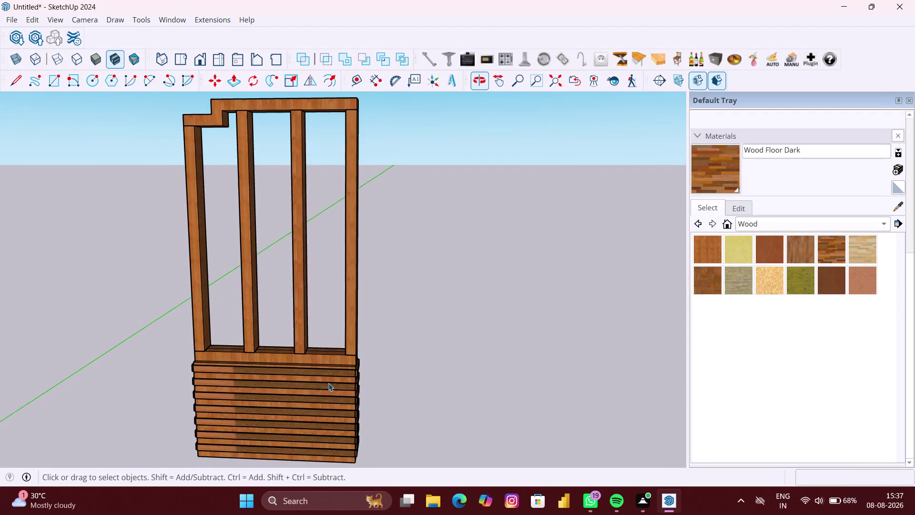
Face the frame and start a Tape Measure guide from the slatted base's top edge.
scroll(up, 3)
scroll(up, 3)
scroll(down, 3)
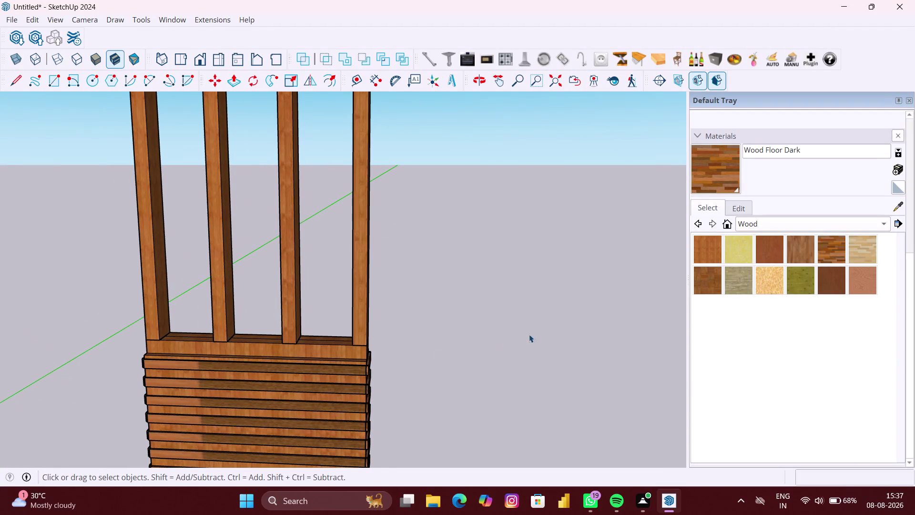
scroll(down, 3)
middle_drag(478, 279, 477, 301)
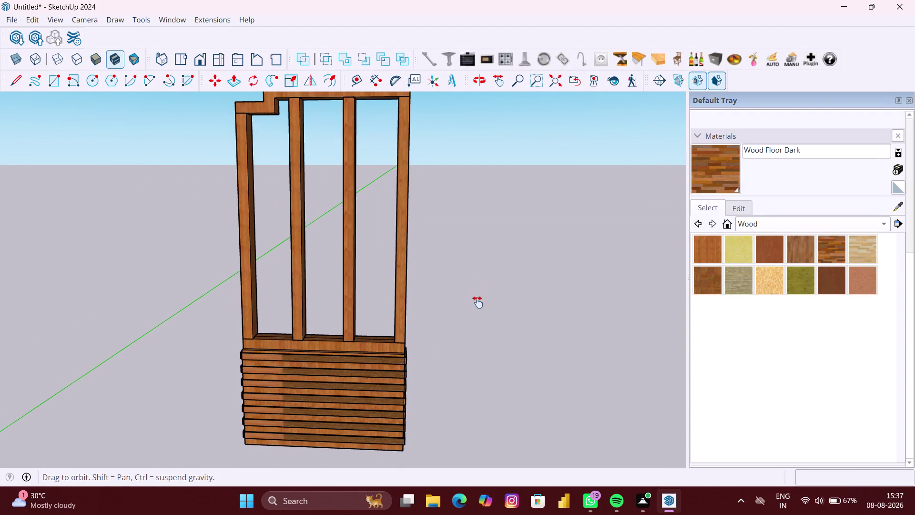
middle_drag(477, 301, 473, 335)
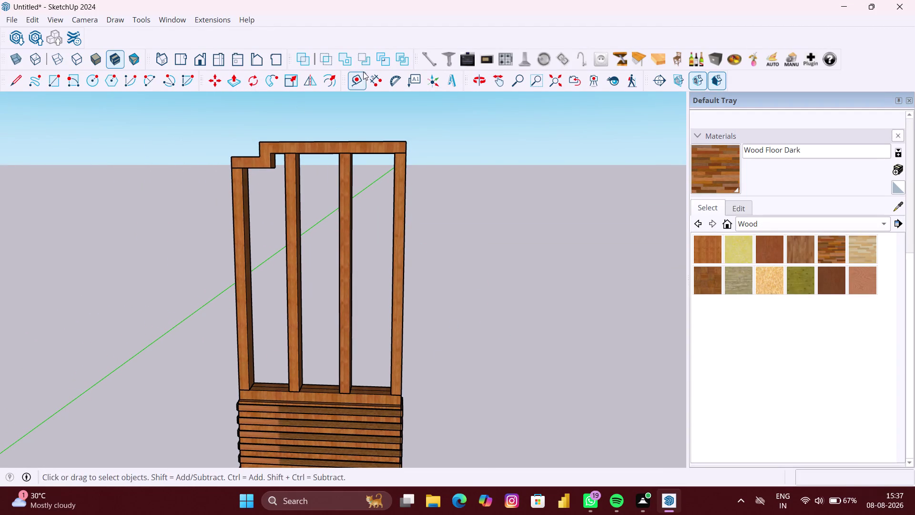
click(358, 79)
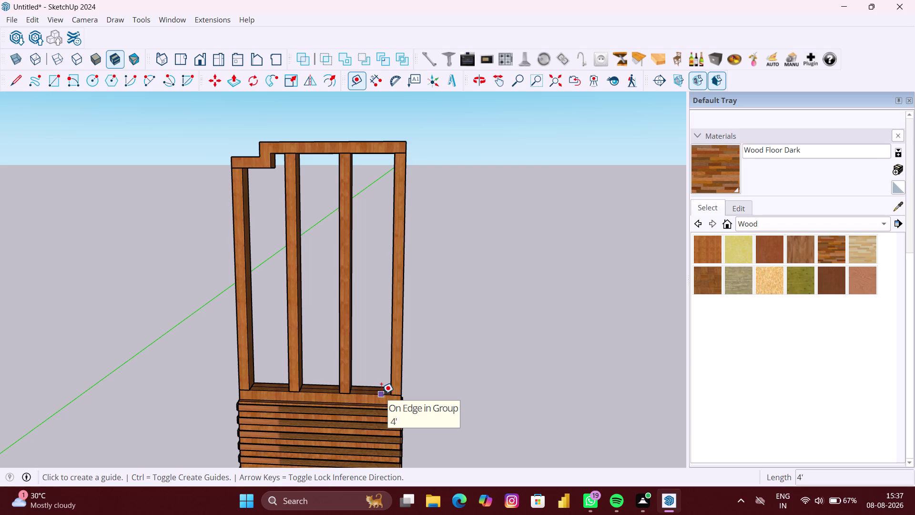
click(381, 394)
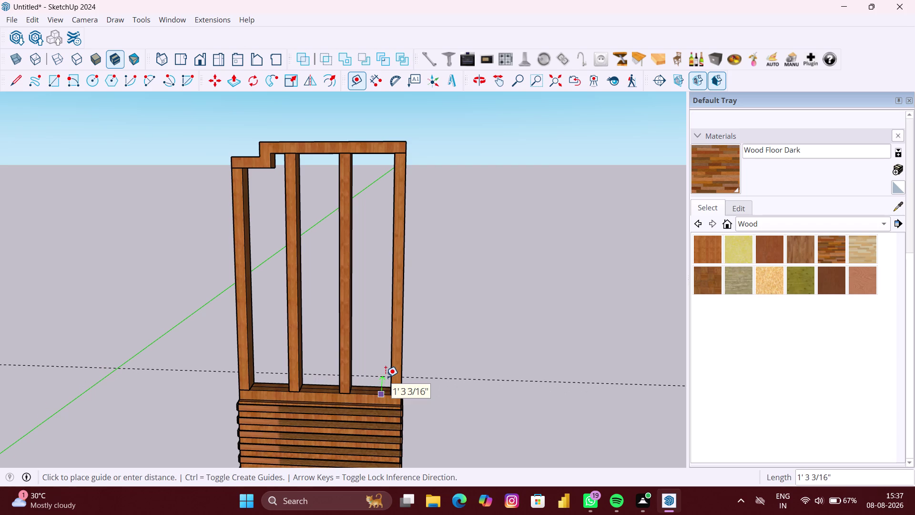
Place the first two guides up the frame at 9" and 12" offsets.
key(Up)
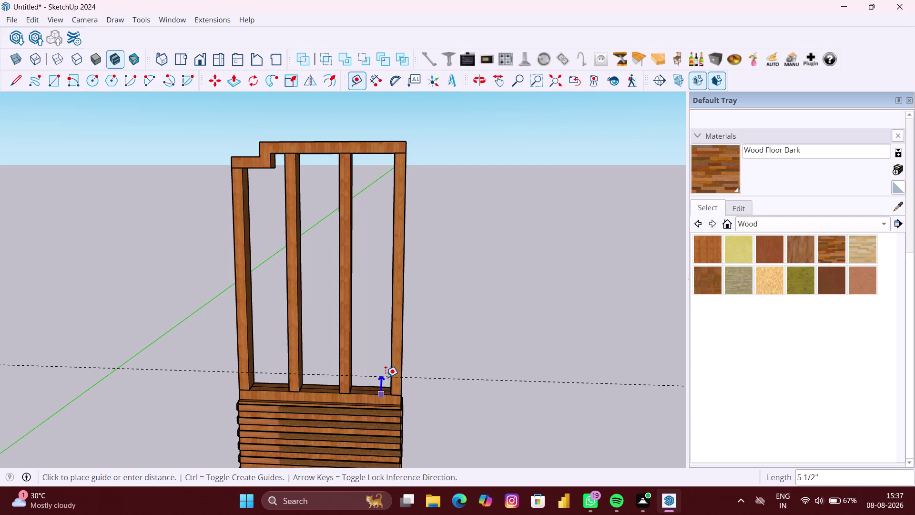
text(9")
key(Return)
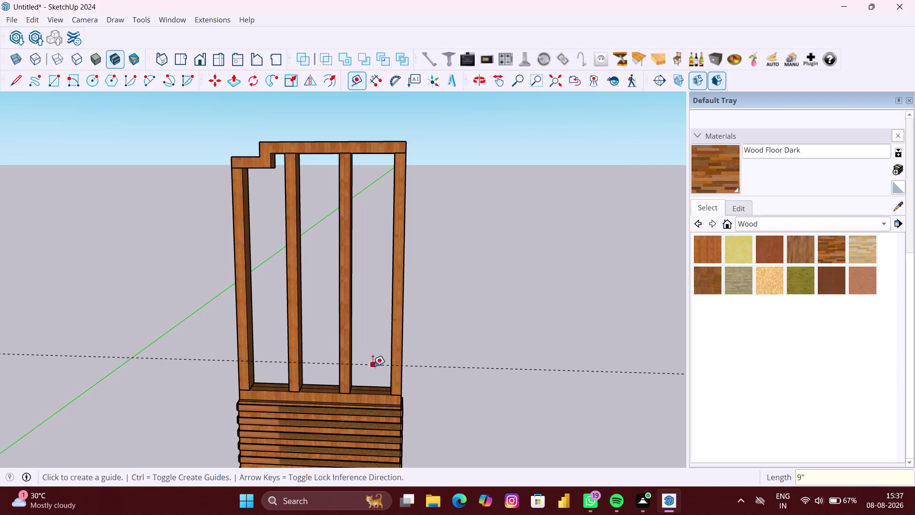
click(374, 364)
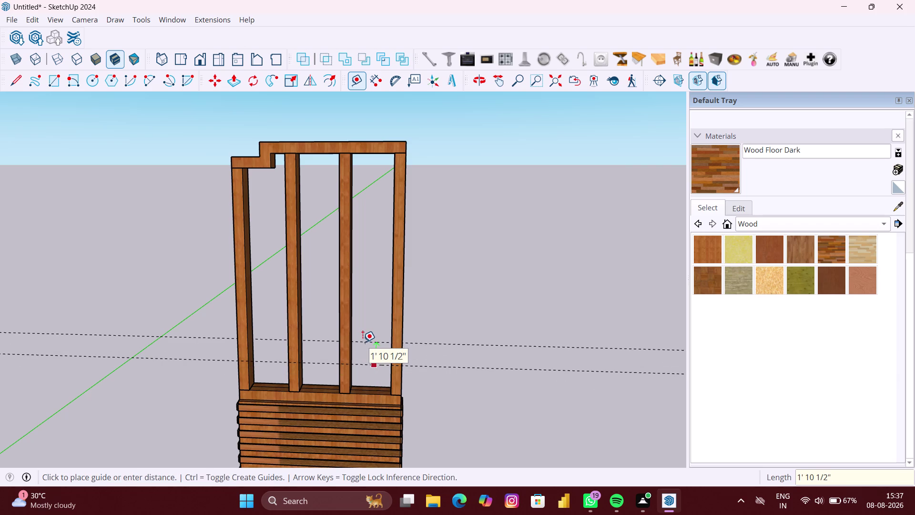
key(Up)
key(1)
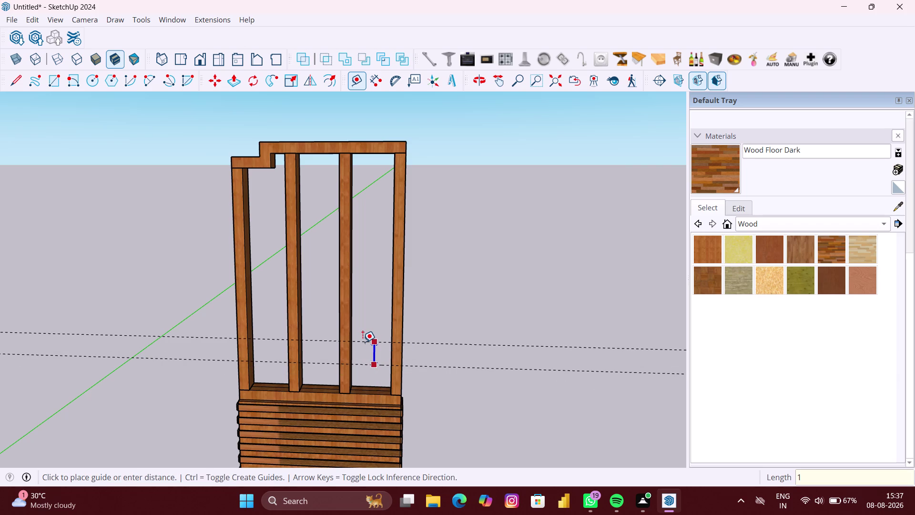
text(2")
key(Return)
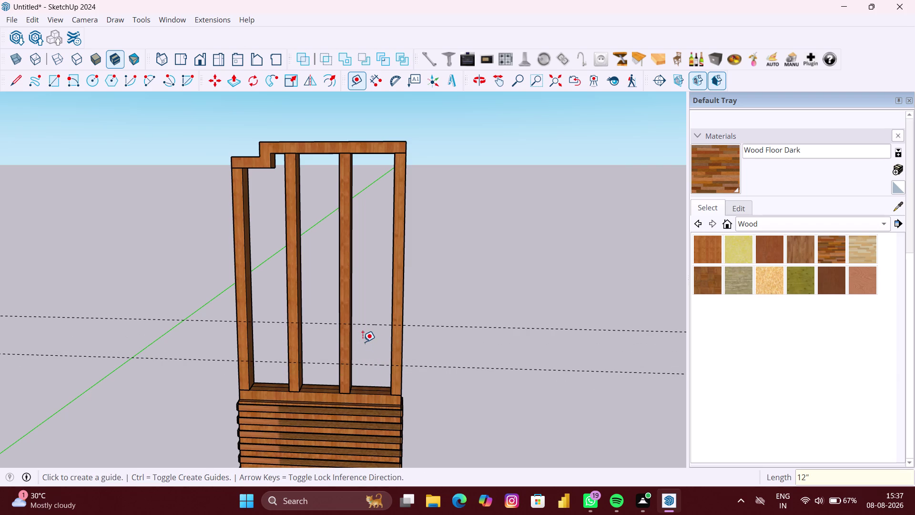
Add the next pair of guides, 9" and then 12" higher.
click(369, 324)
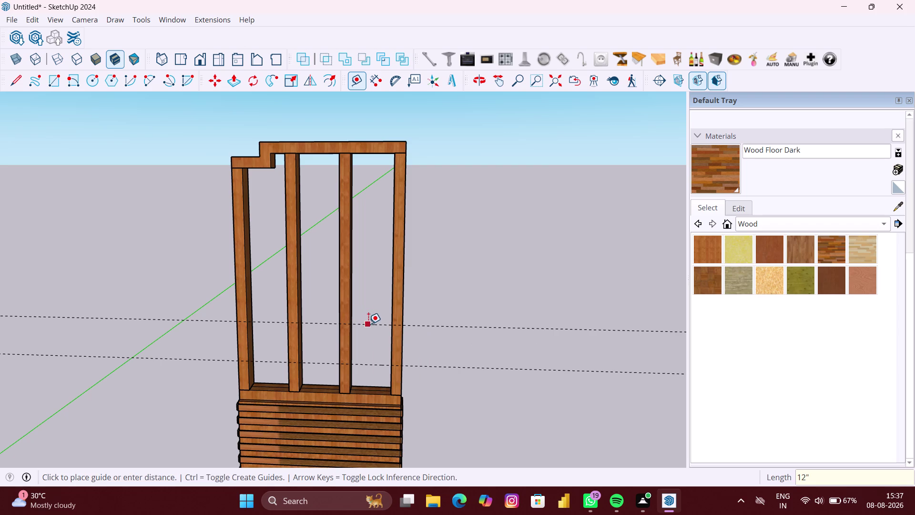
key(Up)
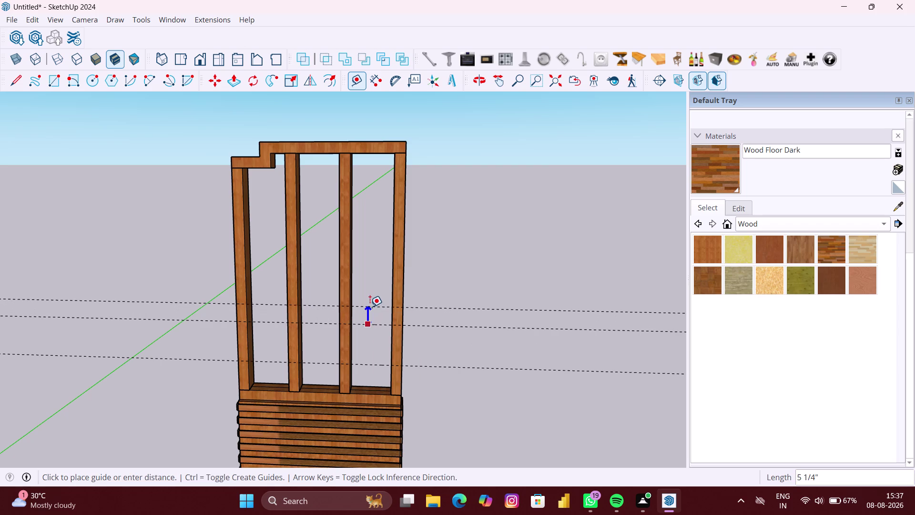
key(9)
key(shift+quotedbl)
key(Return)
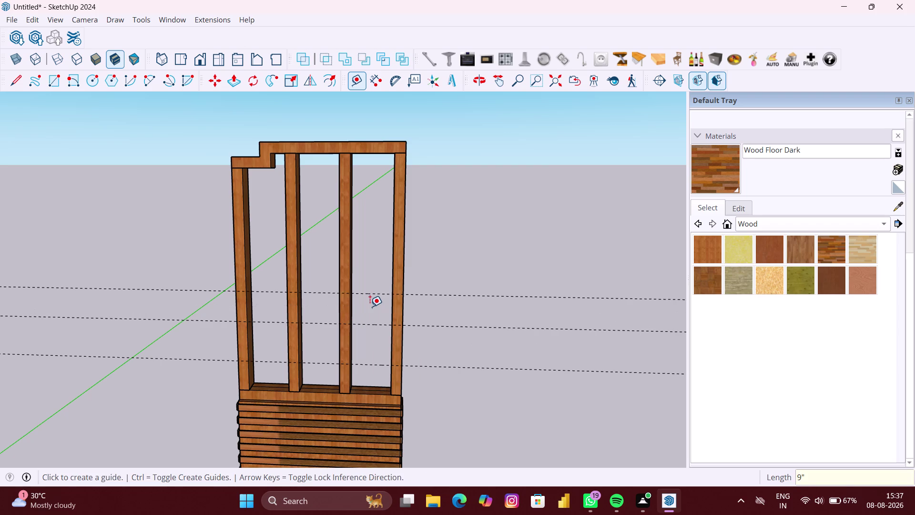
click(373, 293)
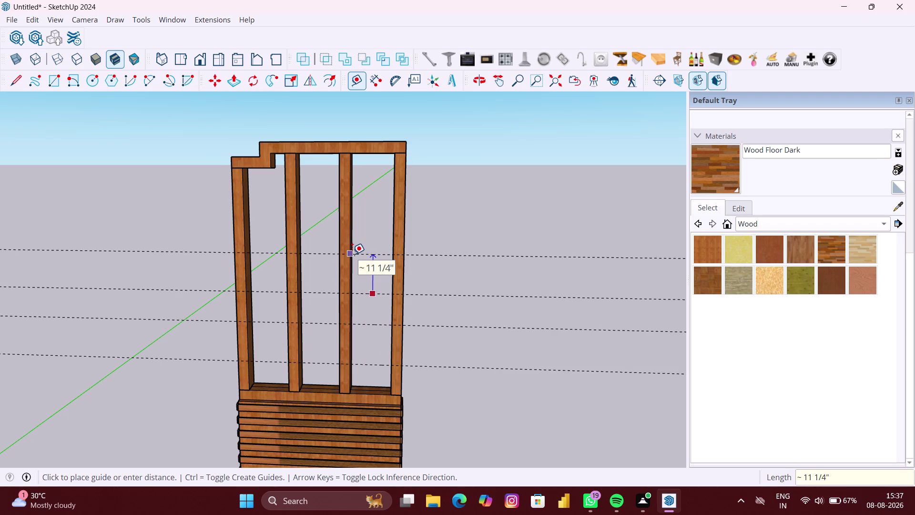
key(Up)
text(12)
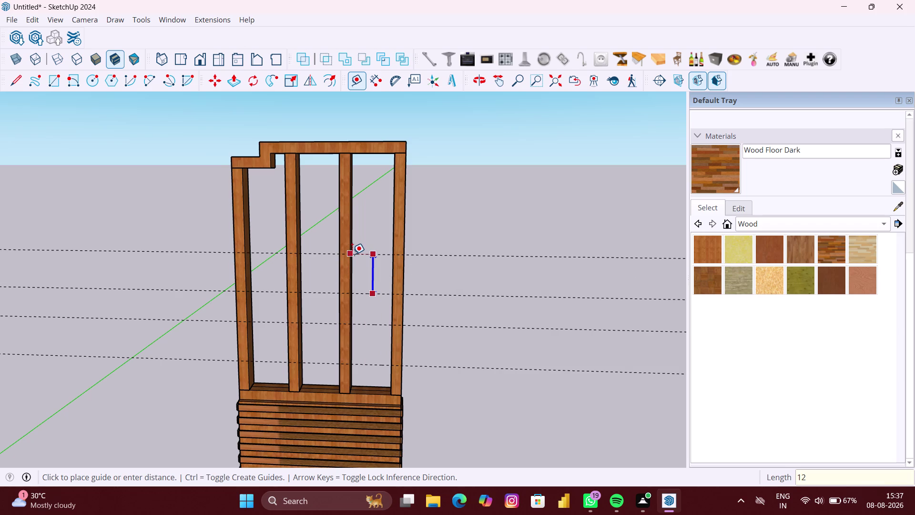
key(shift+quotedbl)
key(Return)
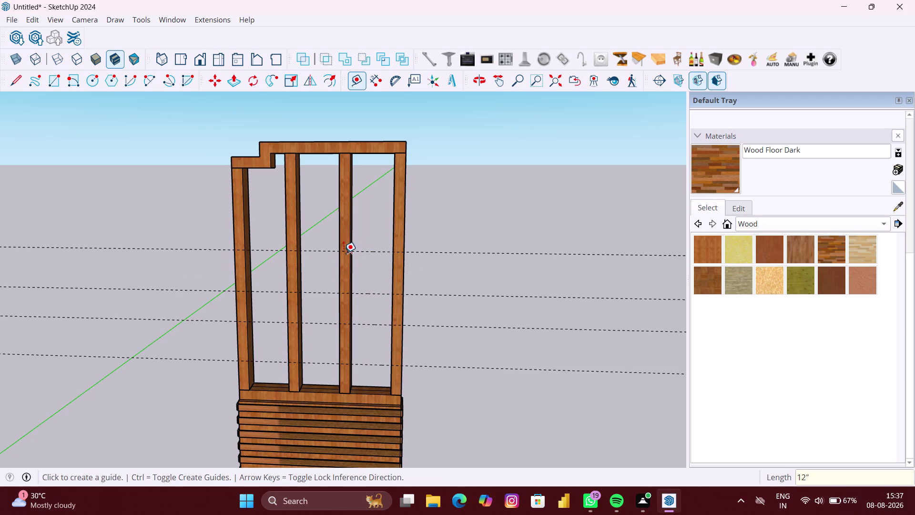
Add another guide 9" up and undo an unwanted extra guide.
click(317, 248)
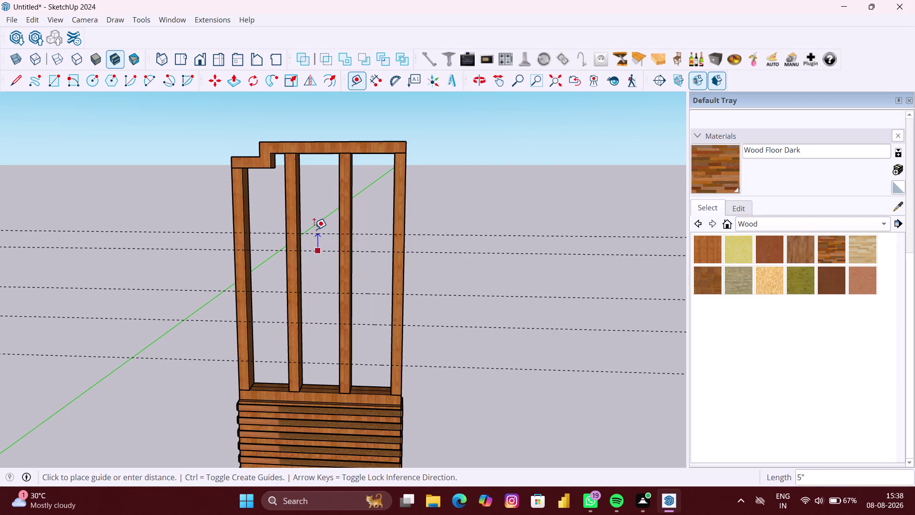
key(Up)
text(9)
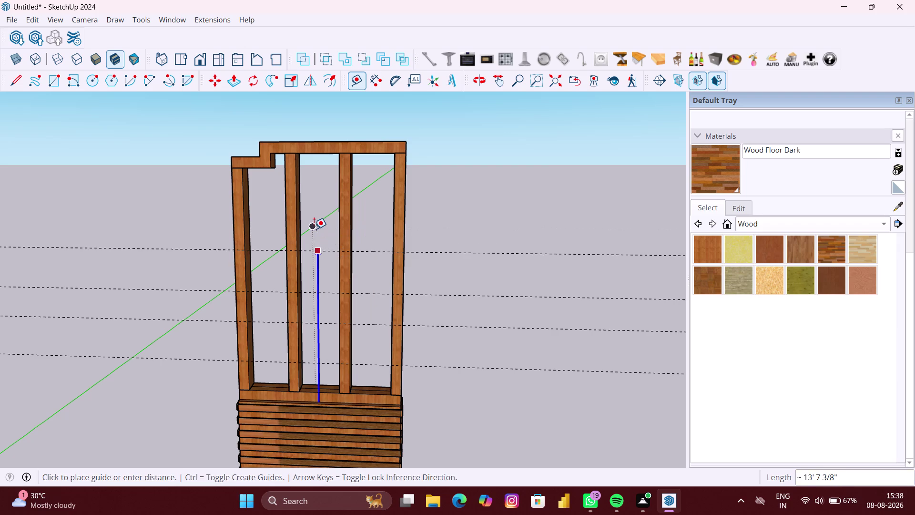
text(")
key(Return)
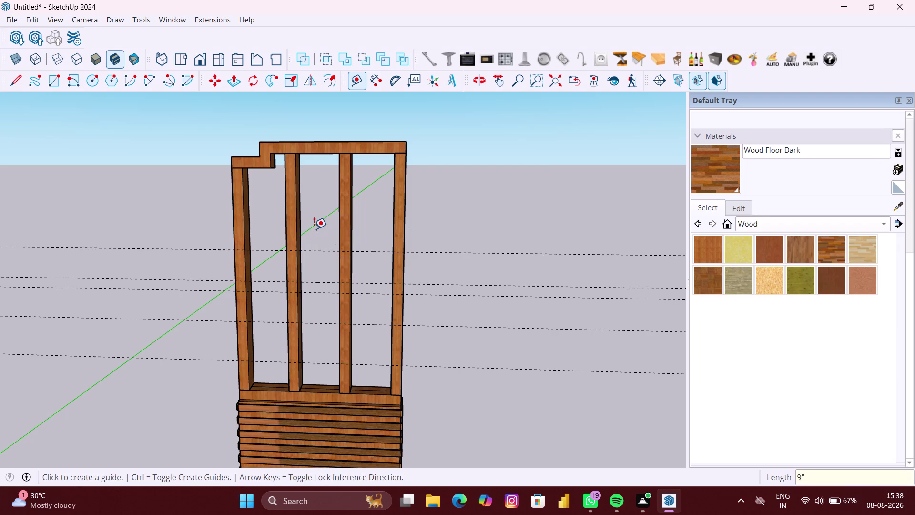
click(320, 248)
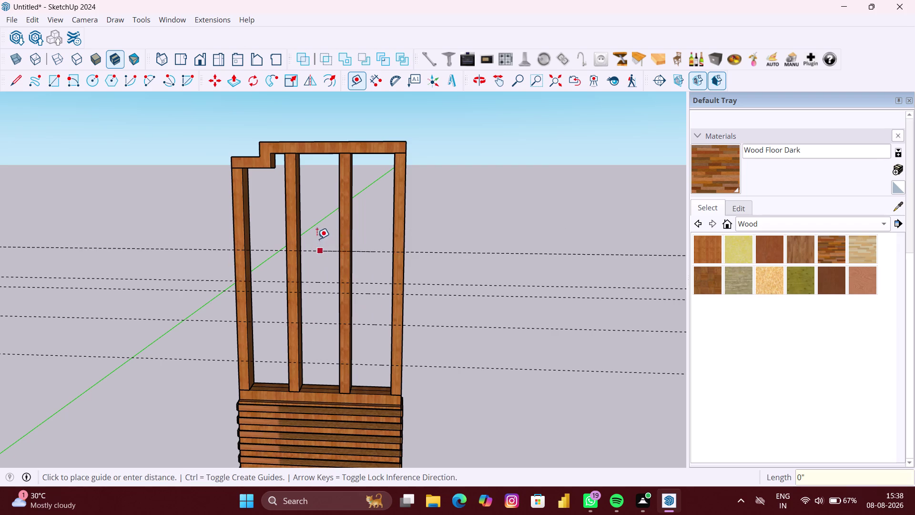
key(ctrl+z)
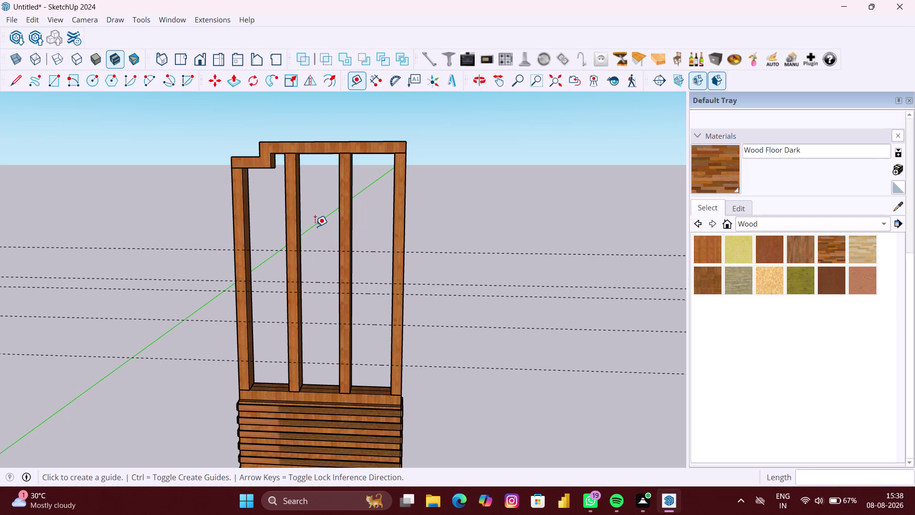
key(ctrl+z)
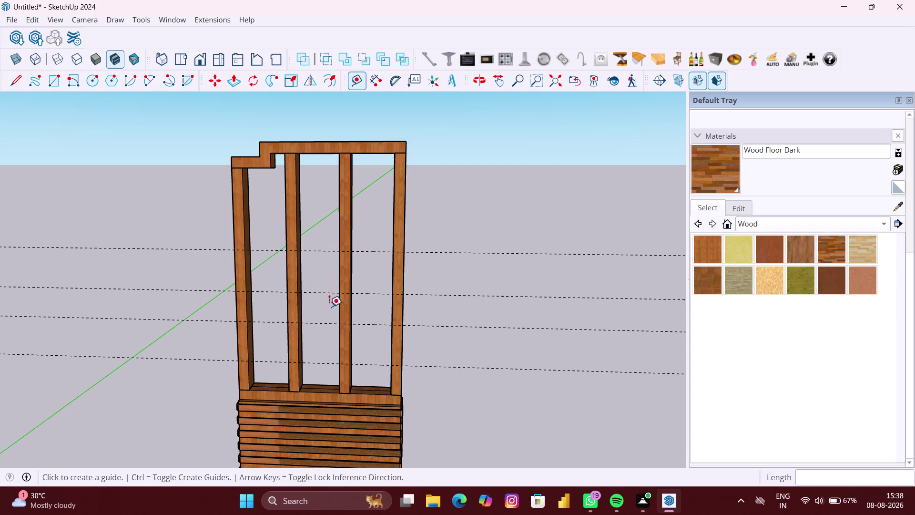
scroll(down, 3)
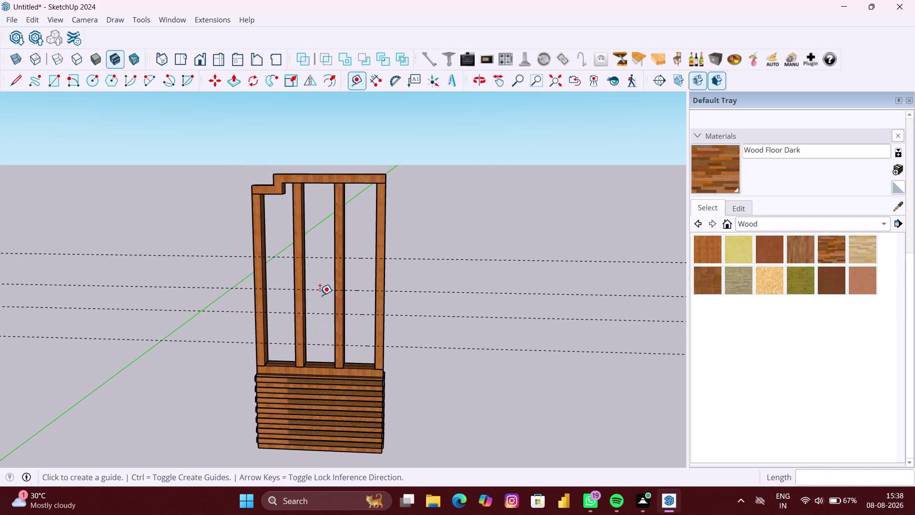
Place the final 9" and 12" guides near the top of the frame.
click(319, 259)
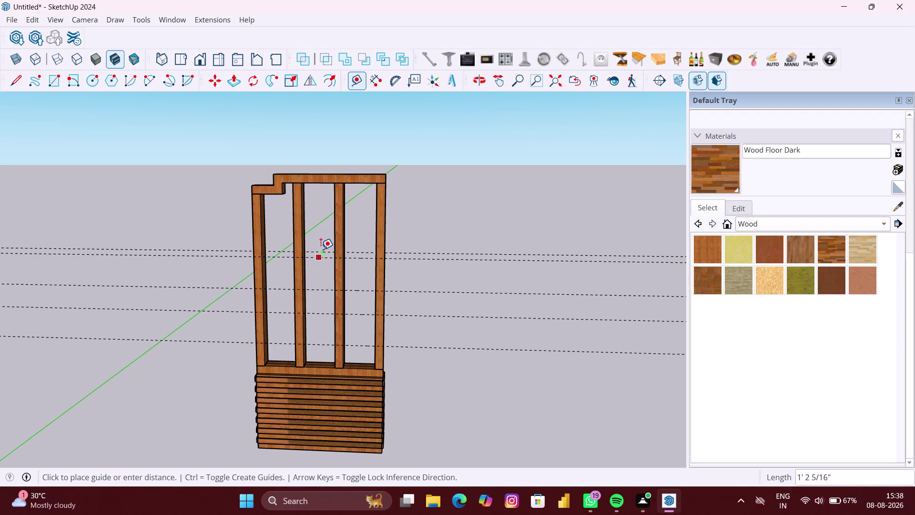
key(Up)
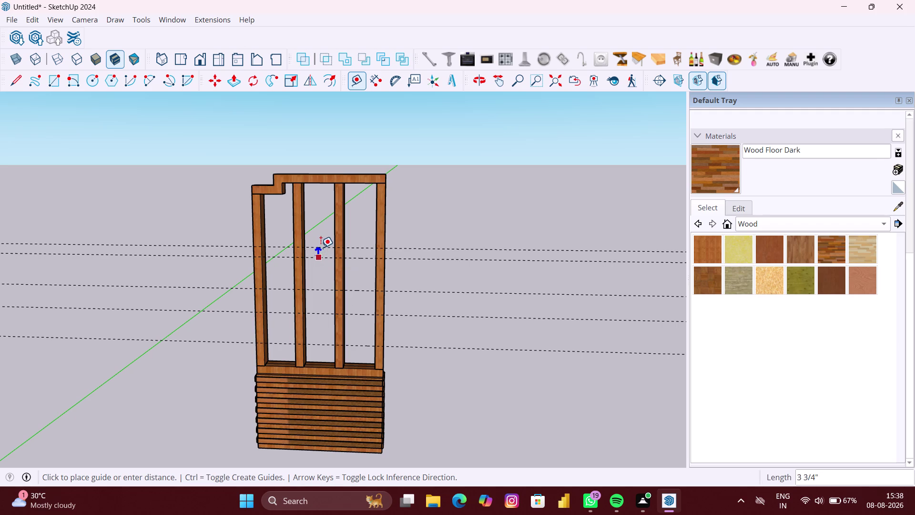
key(9)
key(shift+quotedbl)
key(Return)
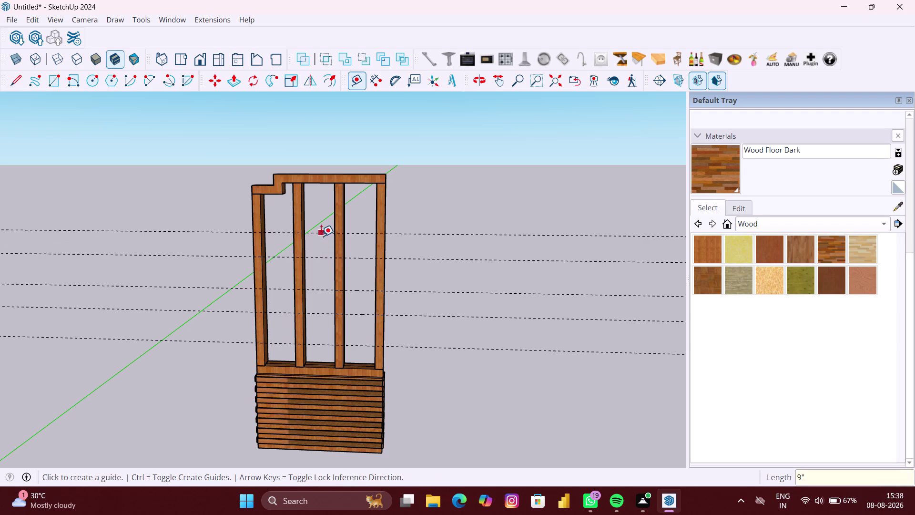
click(321, 232)
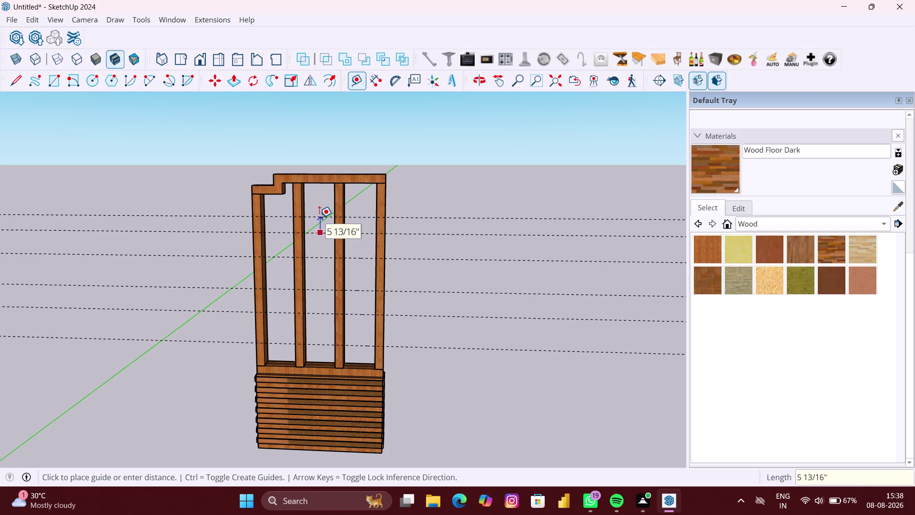
text(12")
key(Return)
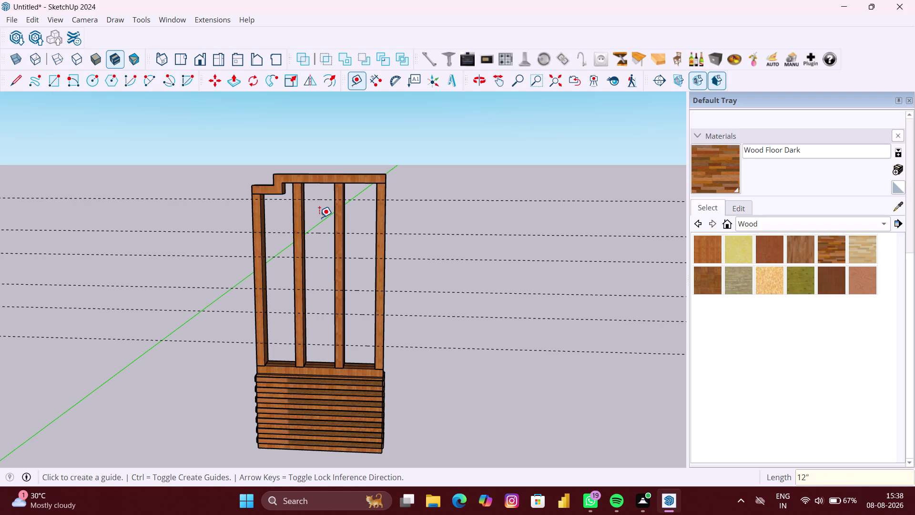
scroll(down, 3)
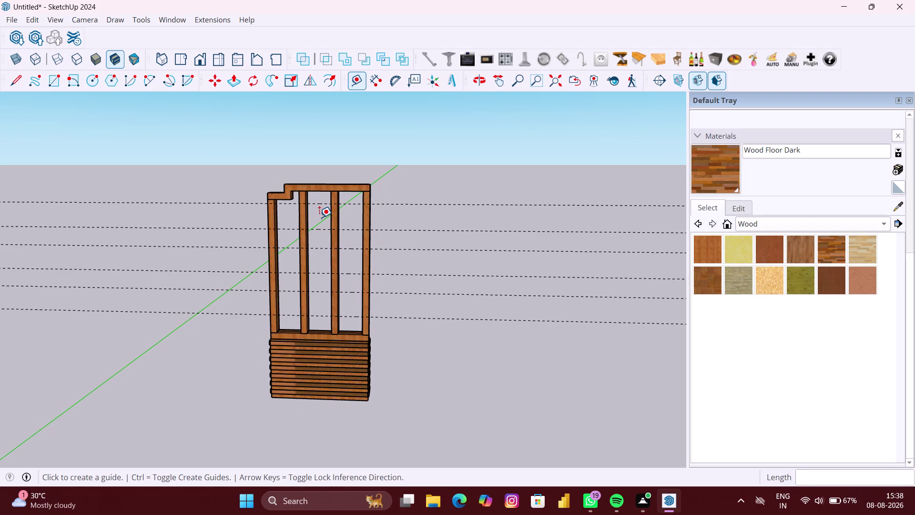
key(space)
click(441, 332)
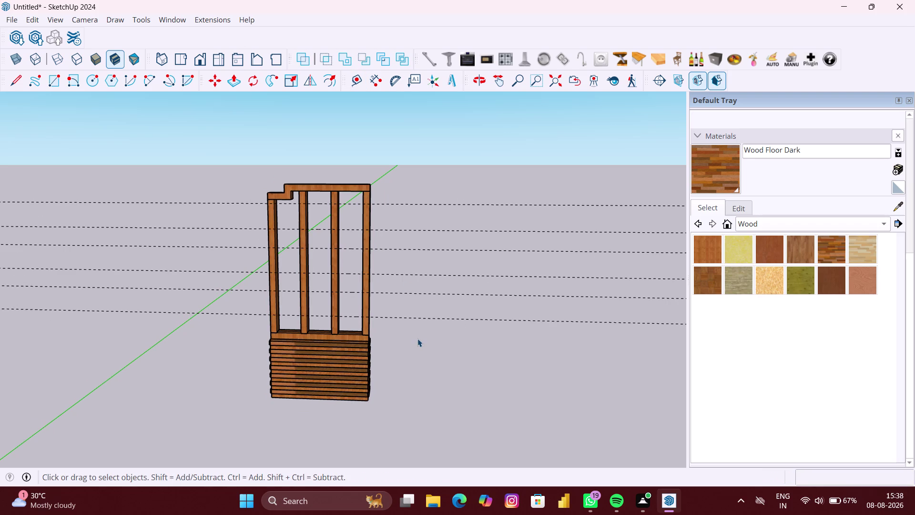
middle_drag(391, 316, 392, 316)
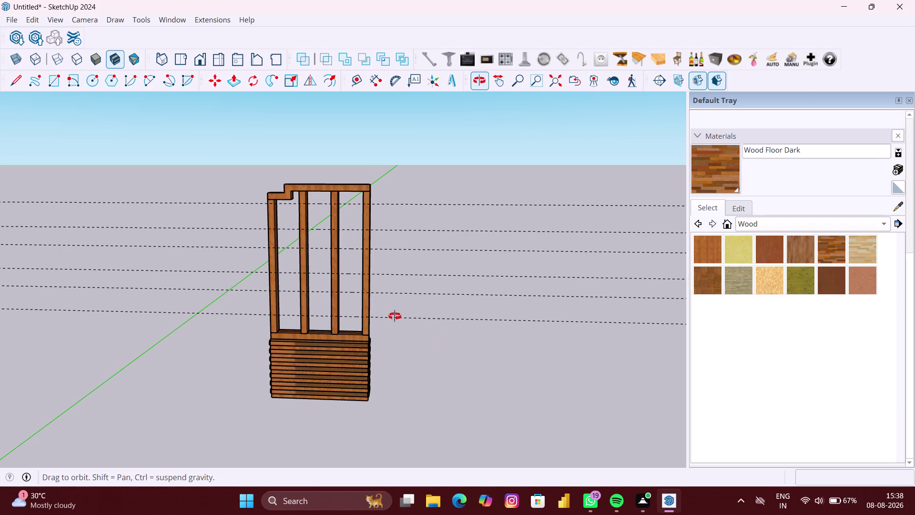
middle_drag(393, 315, 412, 316)
scroll(up, 3)
key(r)
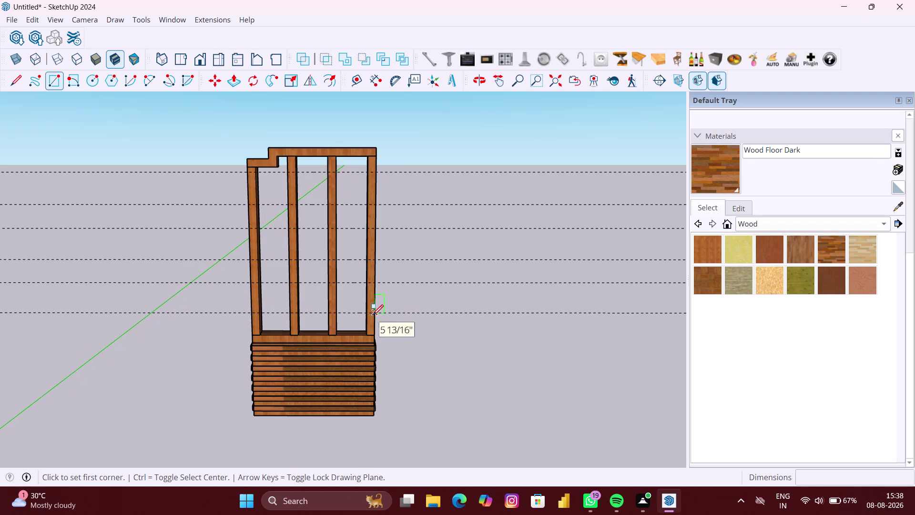
key(space)
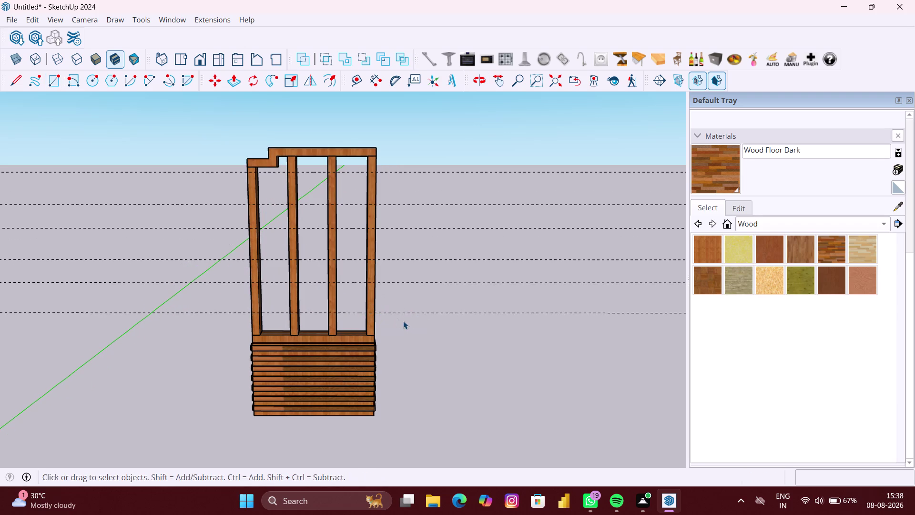
click(407, 323)
right_click(408, 328)
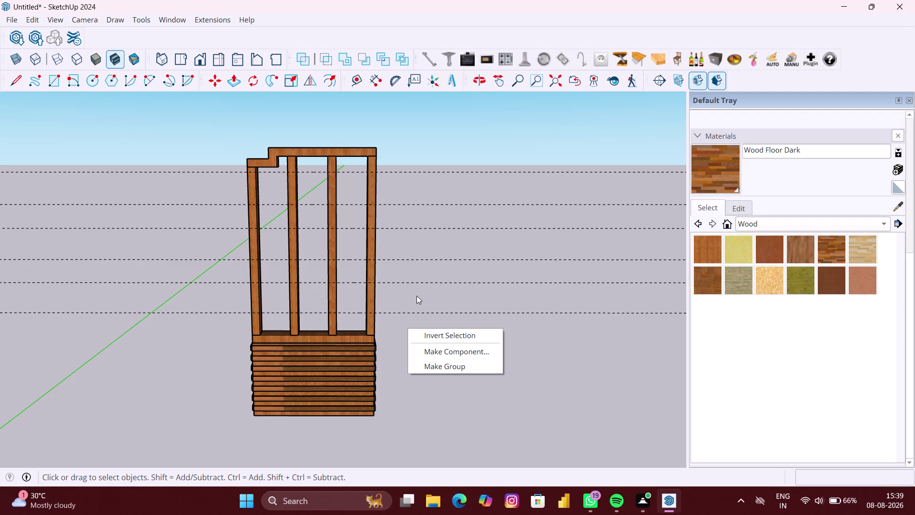
key(r)
Turn on X-ray face style and orbit in closer around the frame uprights.
click(13, 56)
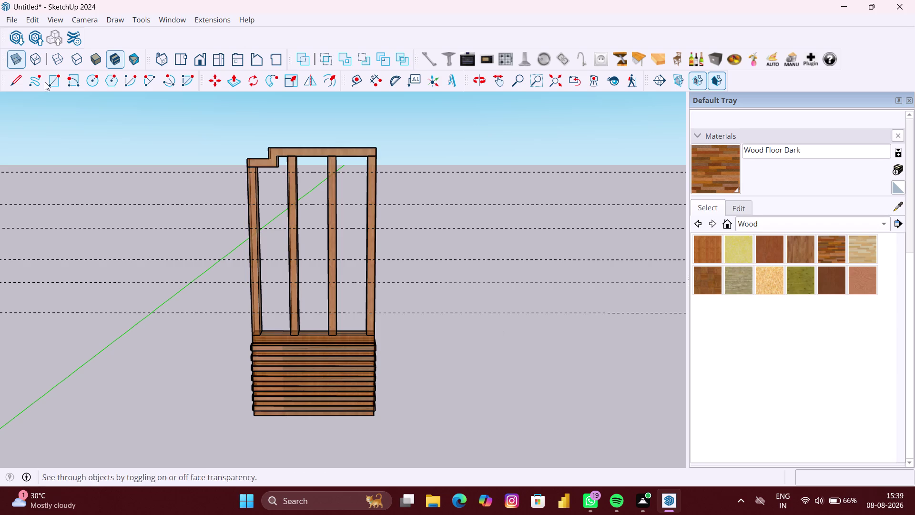
key(r)
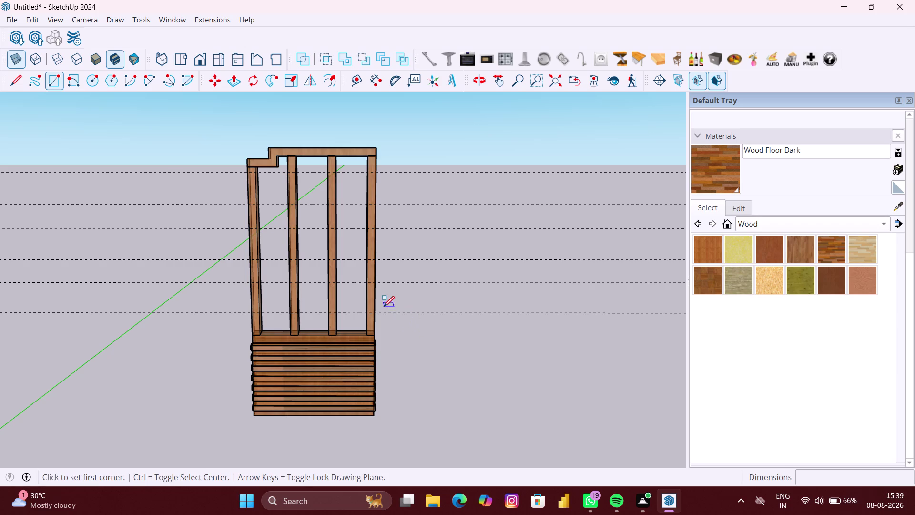
middle_drag(383, 306, 414, 311)
scroll(up, 3)
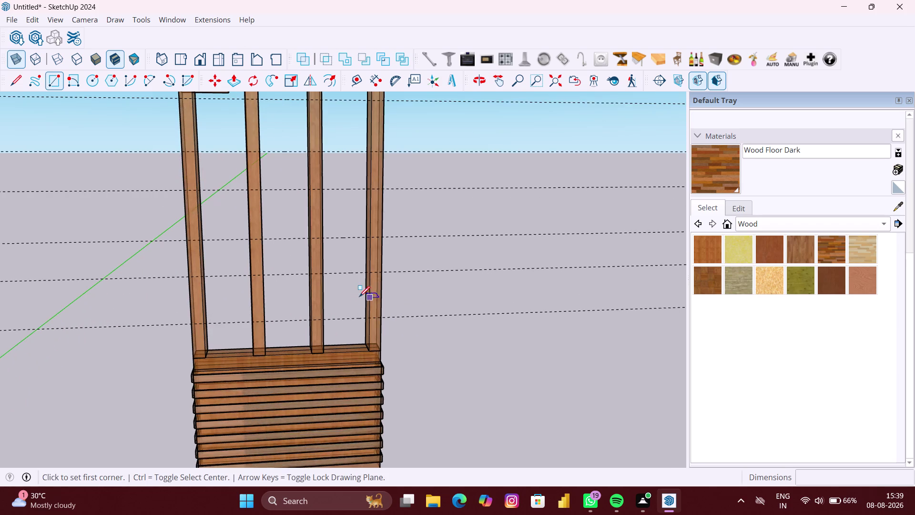
middle_drag(359, 296, 399, 290)
middle_drag(383, 273, 362, 278)
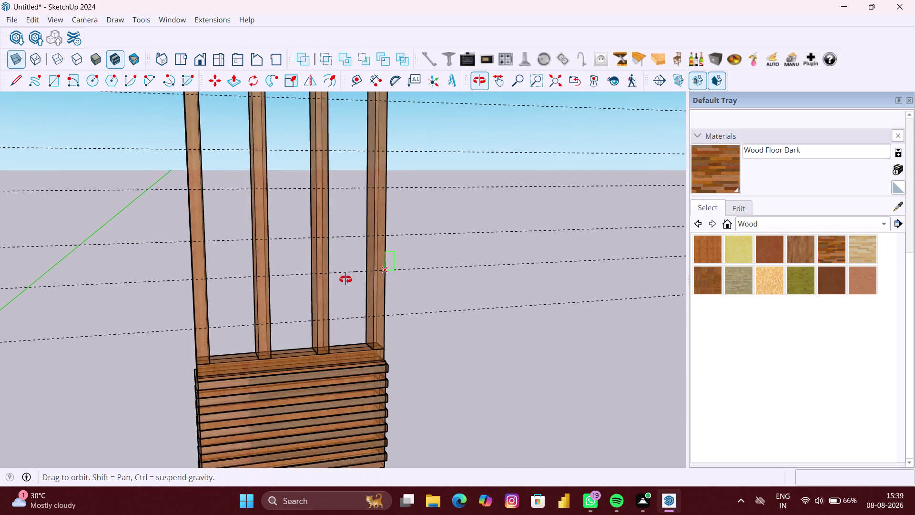
middle_drag(362, 277, 281, 284)
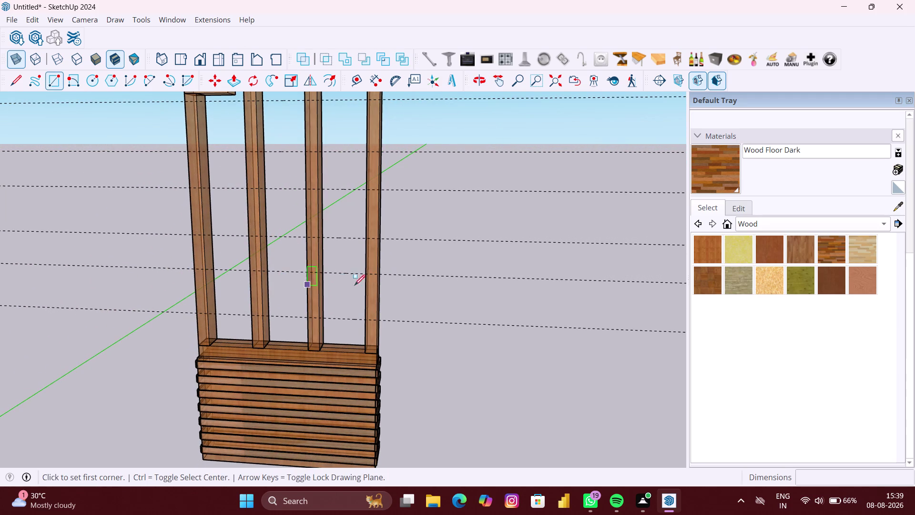
scroll(up, 3)
middle_drag(382, 283, 320, 291)
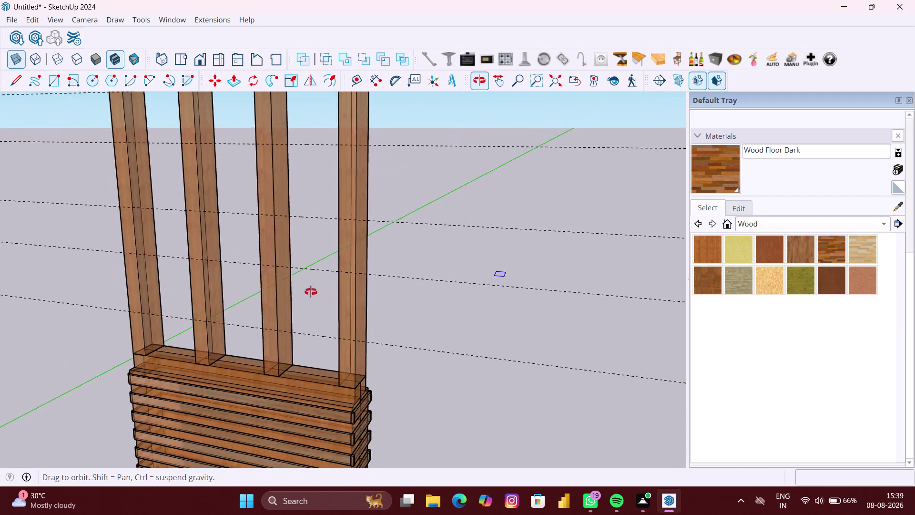
middle_drag(320, 290, 299, 292)
scroll(up, 3)
scroll(up, 3)
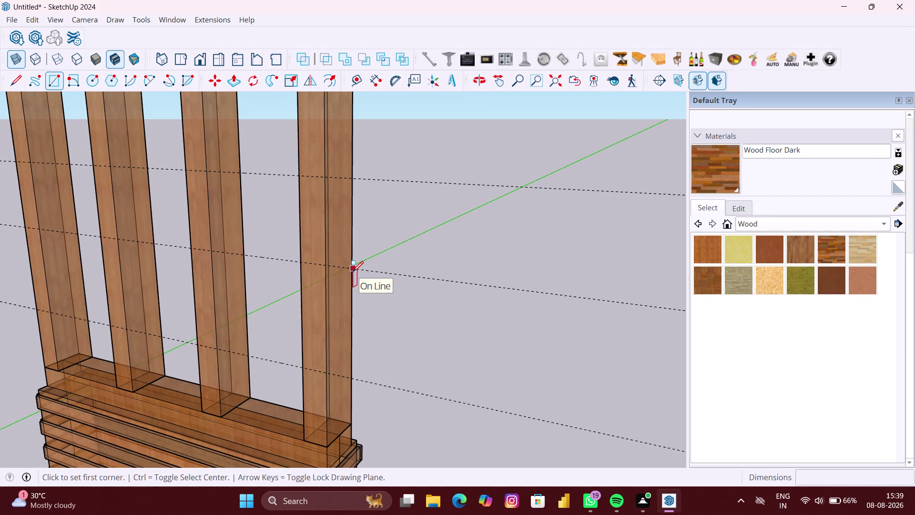
Start a vertical rectangle on an upright, check its alignment, then cancel it.
click(353, 272)
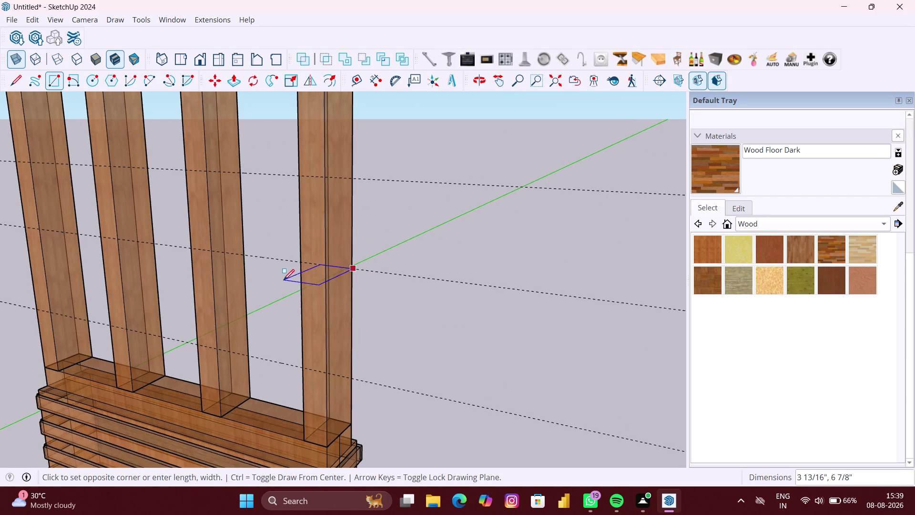
key(Left)
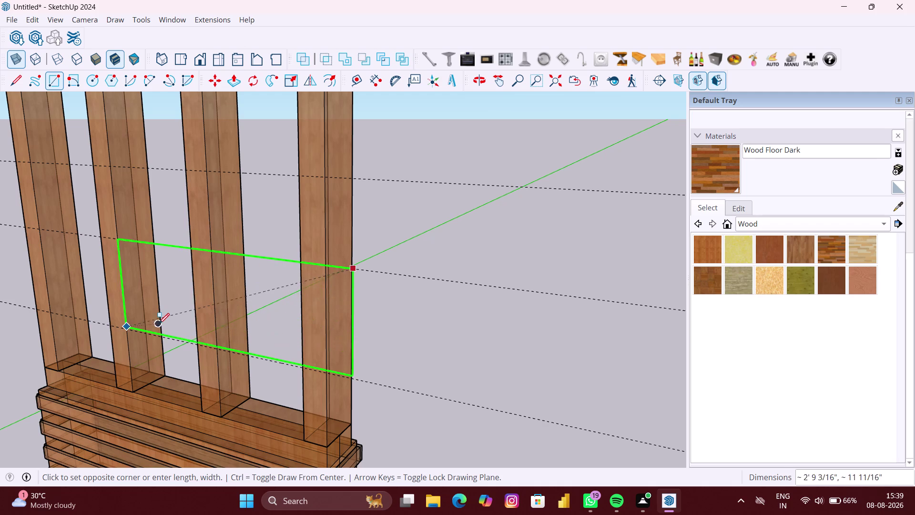
middle_drag(159, 323, 383, 322)
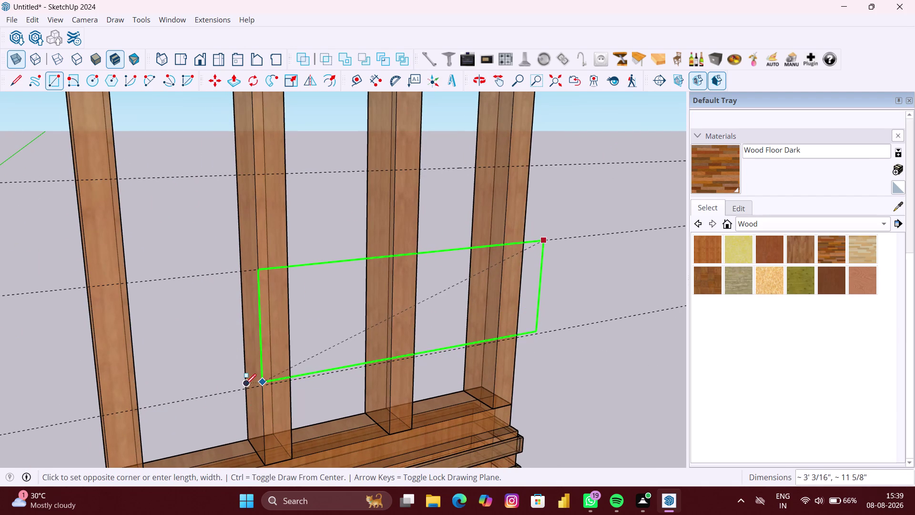
scroll(up, 3)
scroll(up, 3)
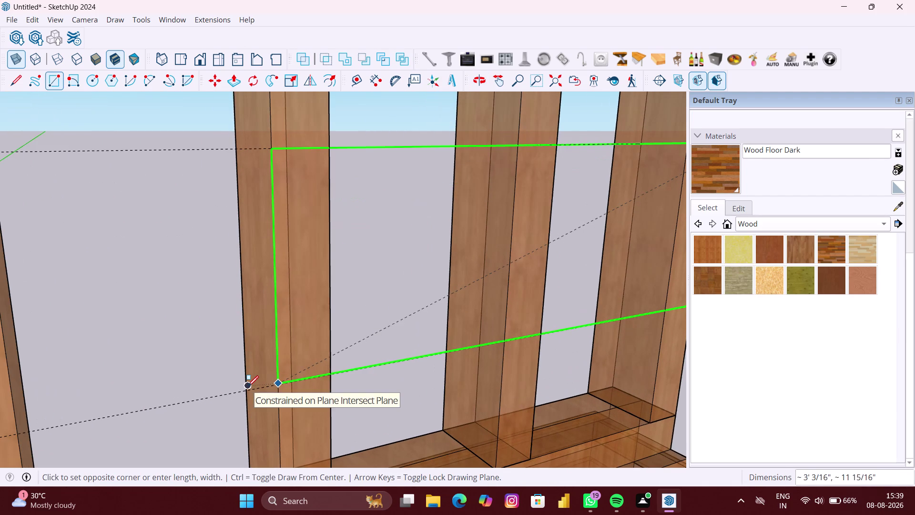
scroll(up, 3)
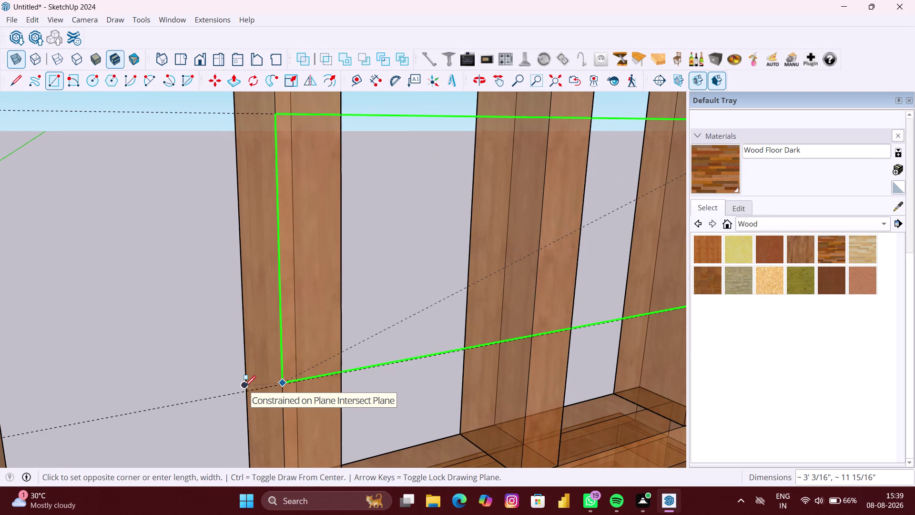
scroll(down, 3)
middle_drag(245, 386, 340, 388)
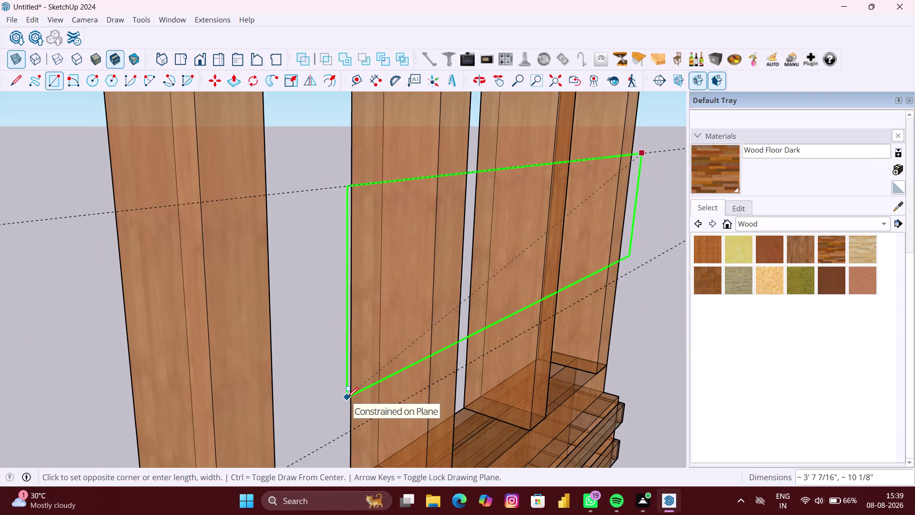
key(space)
scroll(down, 3)
Crossing-select all the dashed guide lines across the frame.
middle_drag(350, 400, 194, 384)
scroll(down, 3)
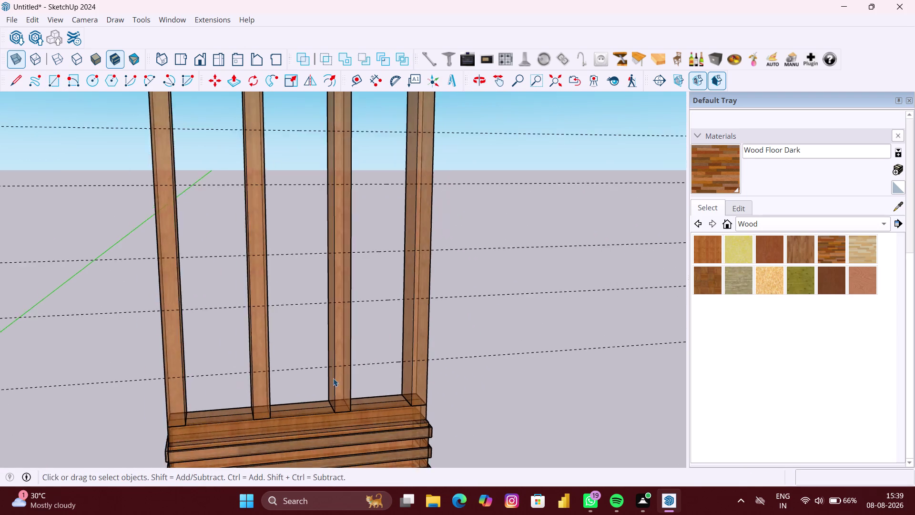
middle_drag(493, 368, 256, 386)
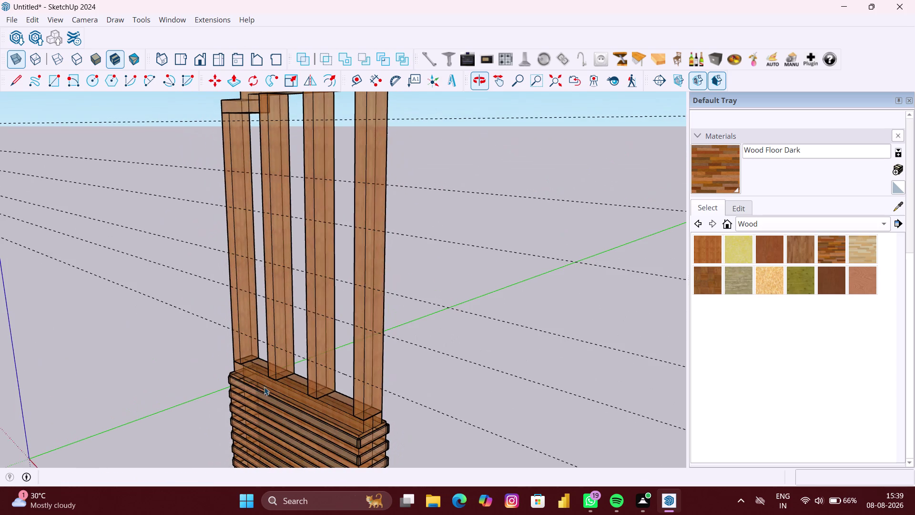
scroll(up, 3)
scroll(down, 3)
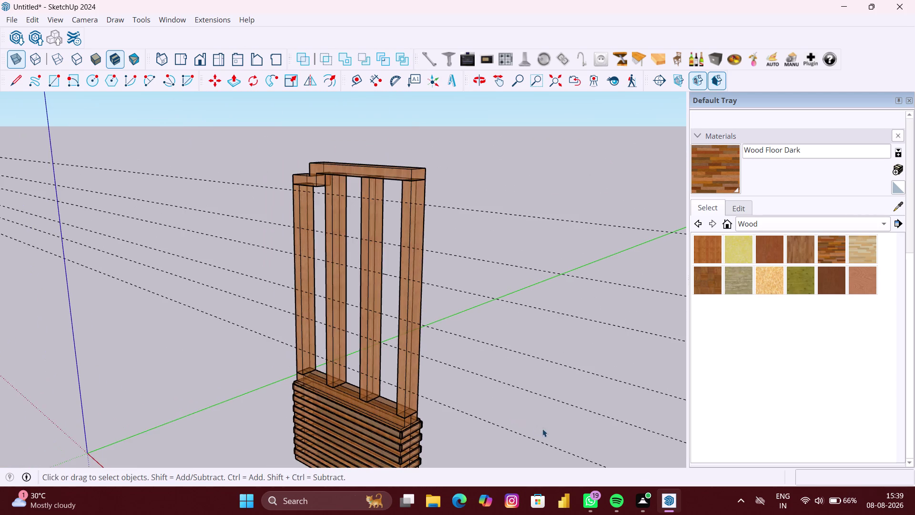
scroll(down, 3)
middle_drag(552, 429, 607, 415)
drag(602, 433, 582, 370)
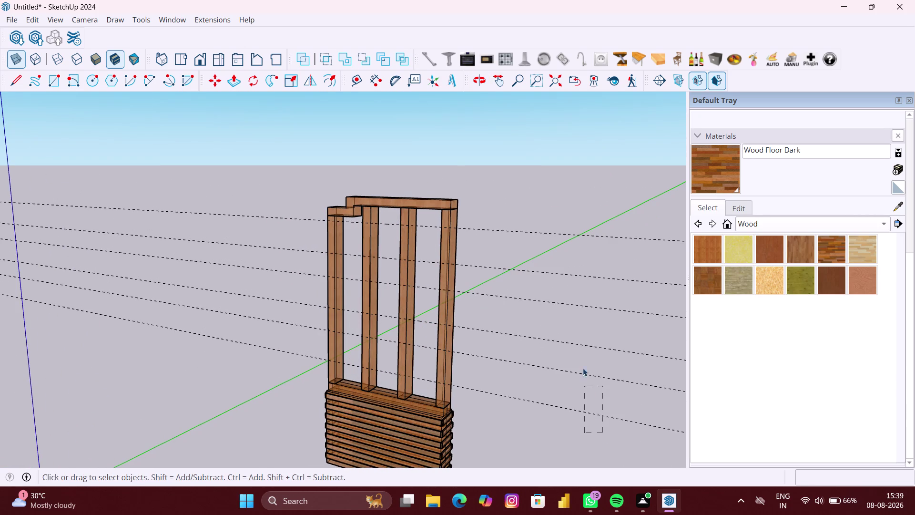
drag(582, 369, 575, 231)
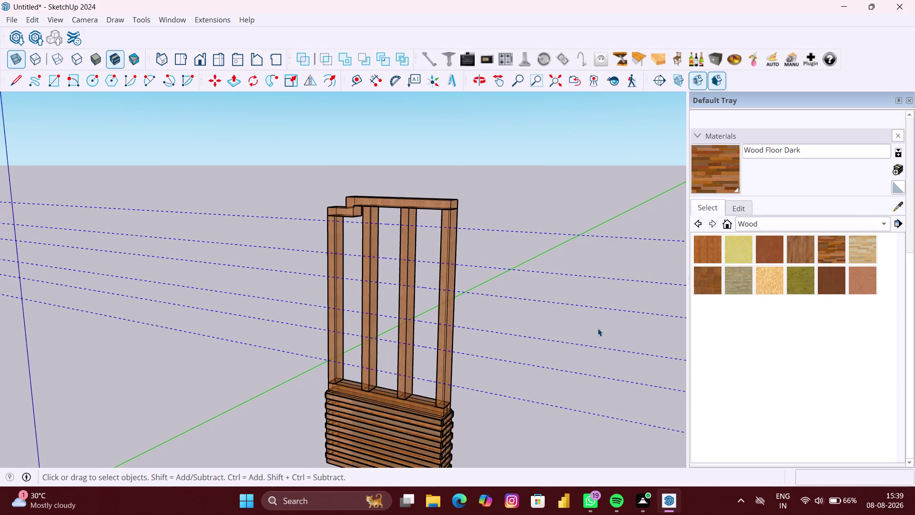
key(m)
middle_drag(563, 342, 444, 337)
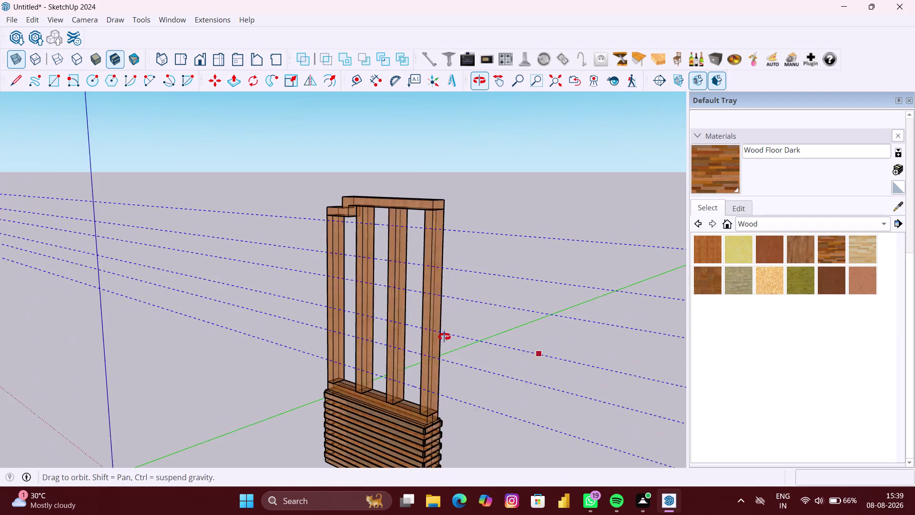
middle_drag(444, 336, 306, 336)
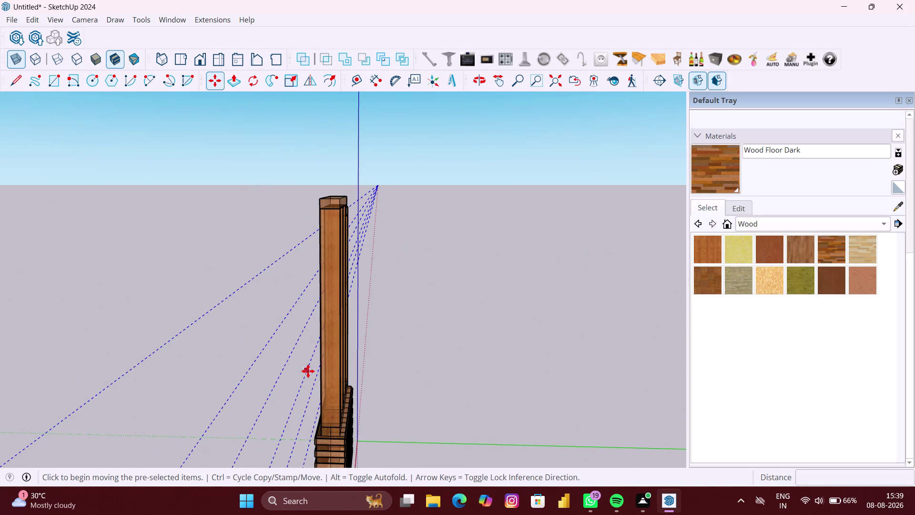
Move the selected guide lines 6 inches along the uprights.
click(308, 371)
scroll(up, 3)
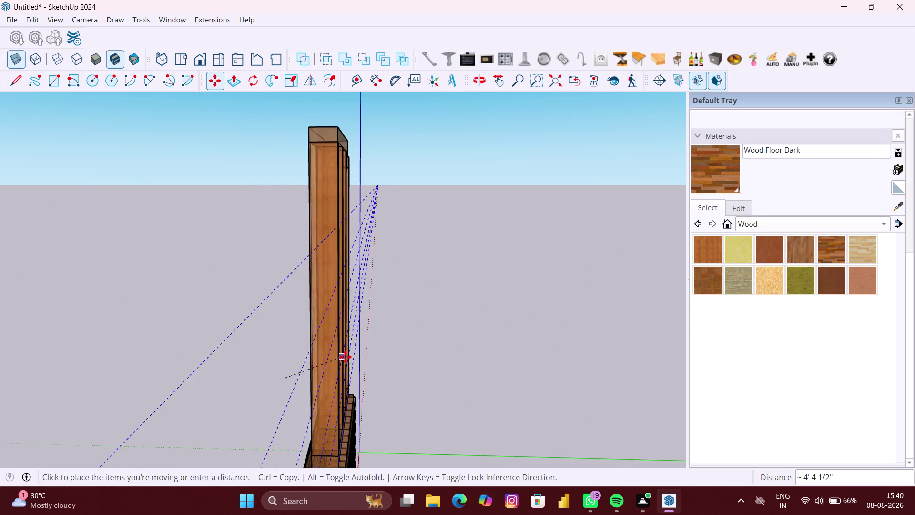
scroll(up, 3)
key(Right)
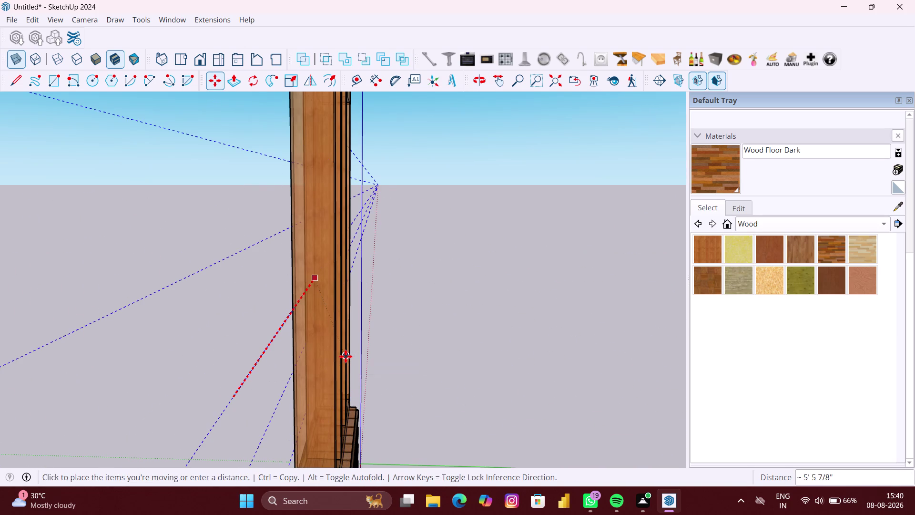
key(Up)
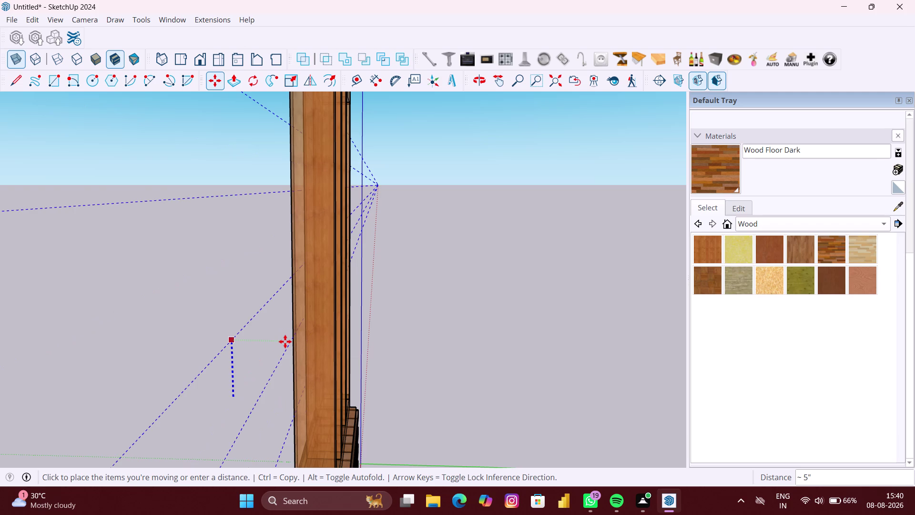
key(Left)
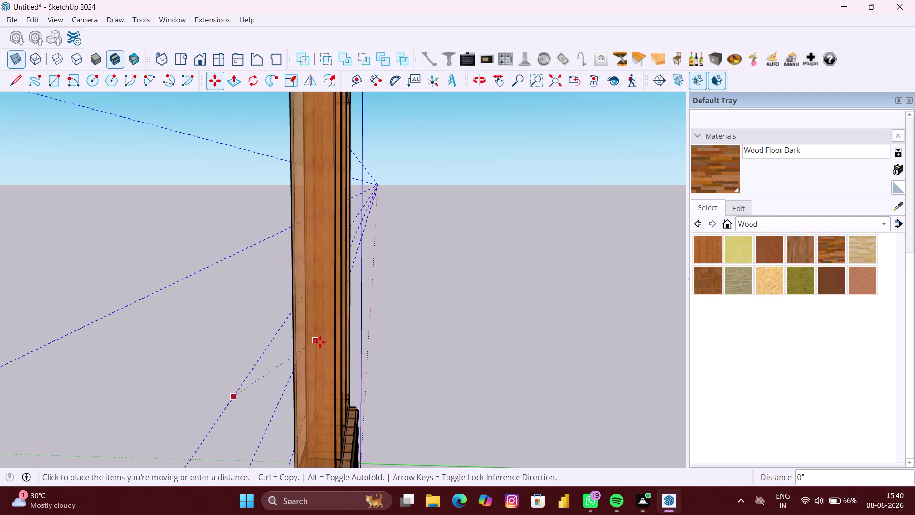
scroll(up, 3)
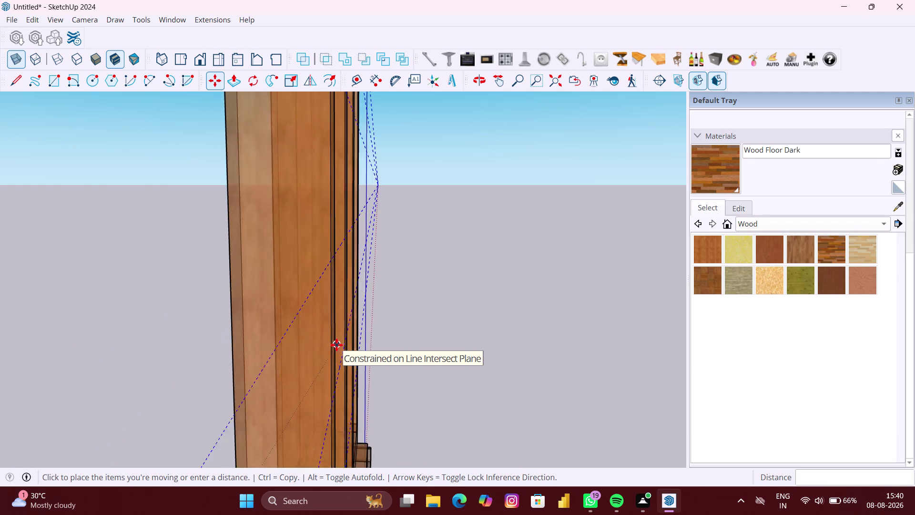
scroll(up, 3)
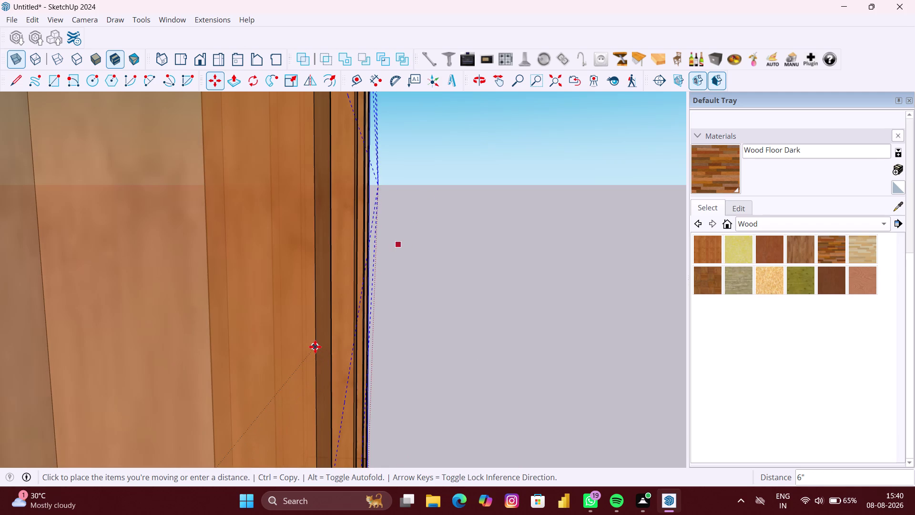
middle_drag(315, 346, 368, 344)
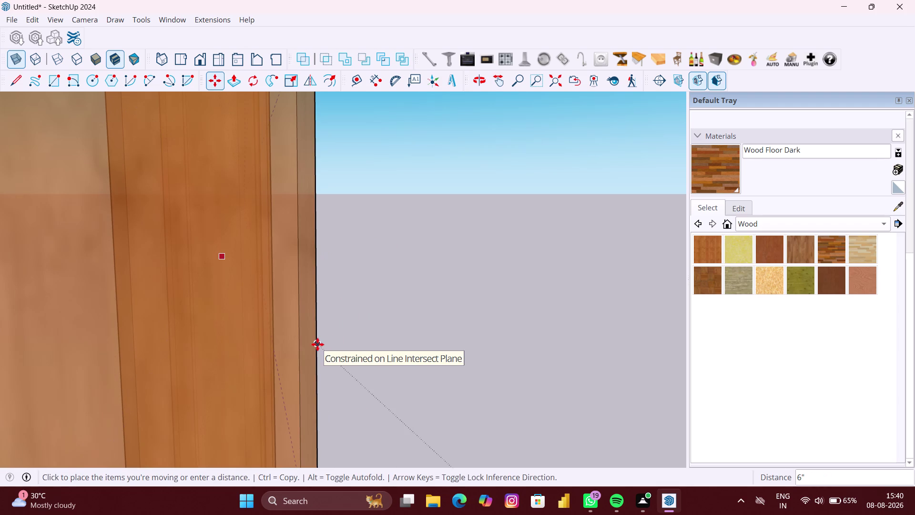
click(317, 344)
Orbit back around the frame to review the moved guides on the uprights.
scroll(down, 3)
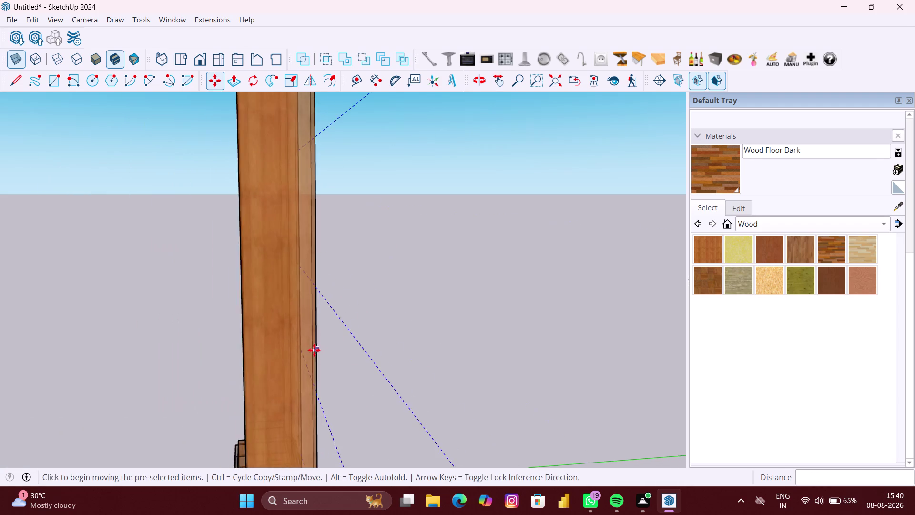
middle_drag(314, 349, 494, 337)
scroll(down, 3)
middle_drag(486, 340, 121, 350)
middle_drag(187, 340, 145, 341)
scroll(up, 3)
middle_drag(154, 316, 102, 316)
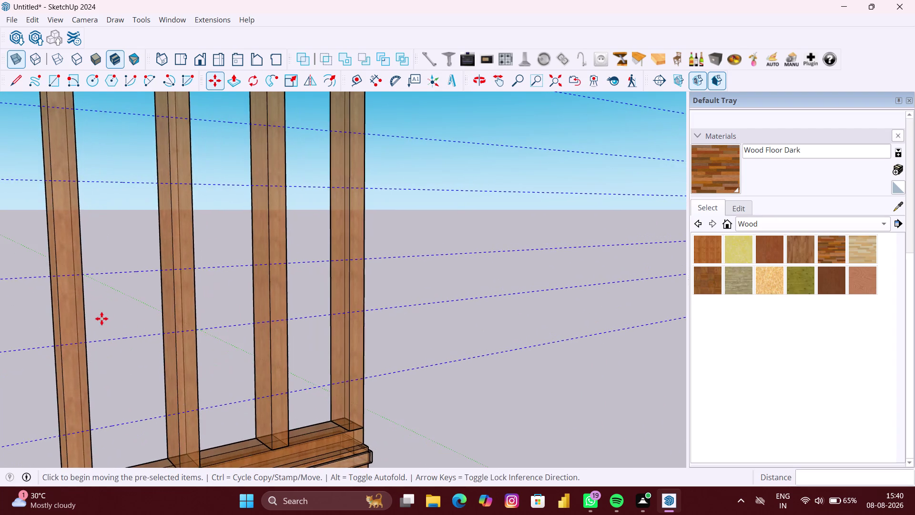
scroll(down, 3)
Draw a shelf-panel rectangle, then undo it as misplaced.
key(r)
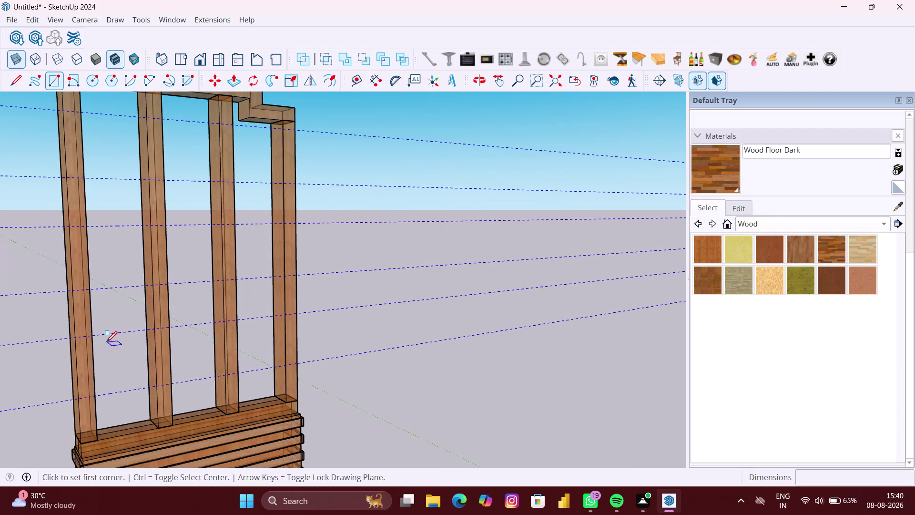
scroll(up, 3)
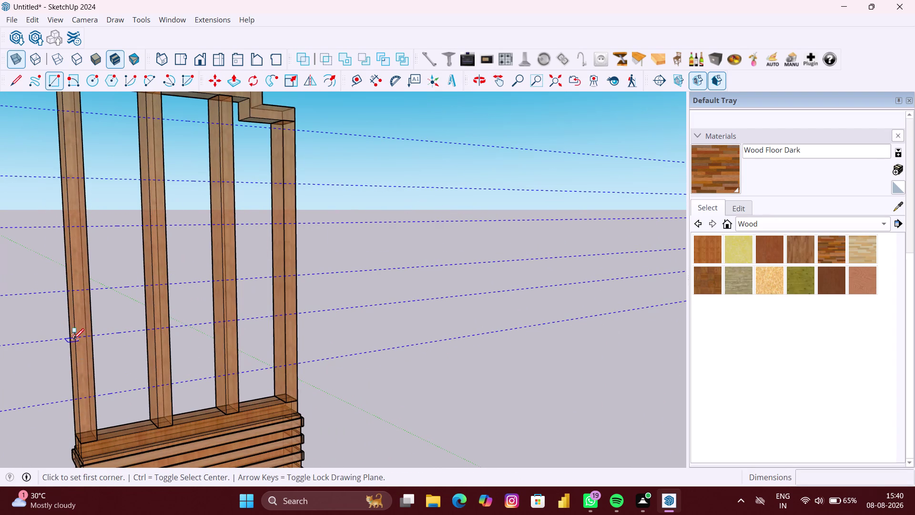
scroll(up, 3)
click(75, 338)
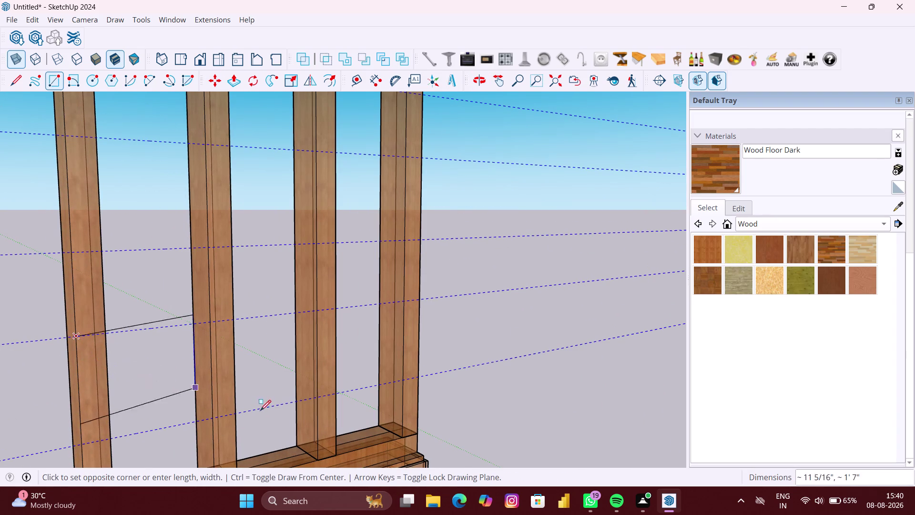
click(334, 396)
scroll(down, 3)
scroll(down, 3)
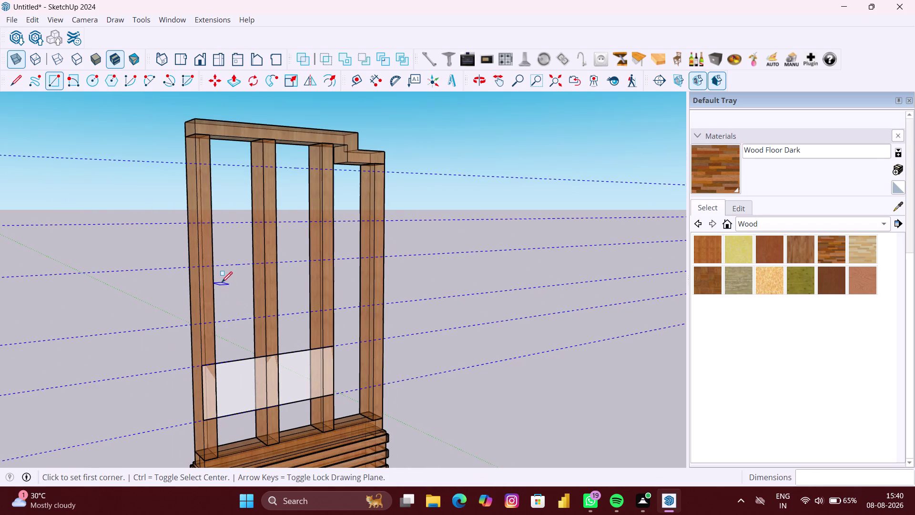
key(ctrl+z)
Make the frame see-through, draw the lower-bay panel, and undo a higher second attempt.
right_click(440, 317)
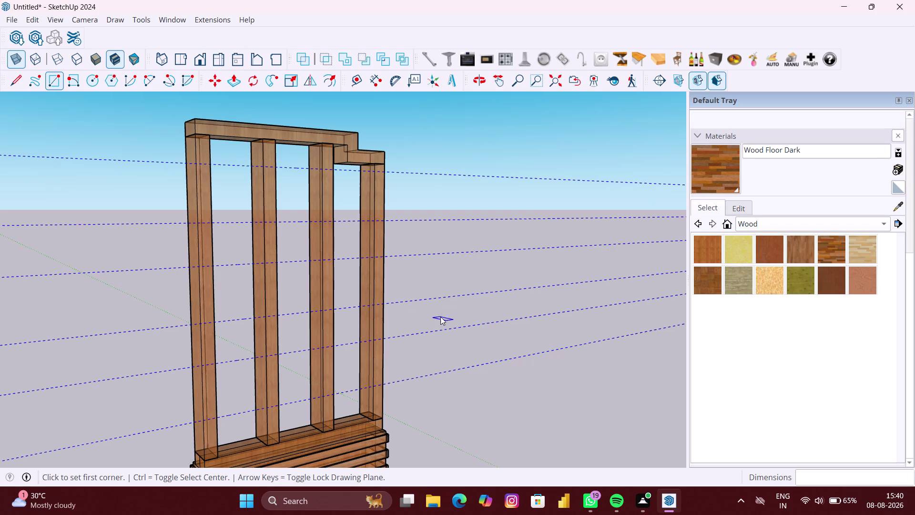
click(459, 354)
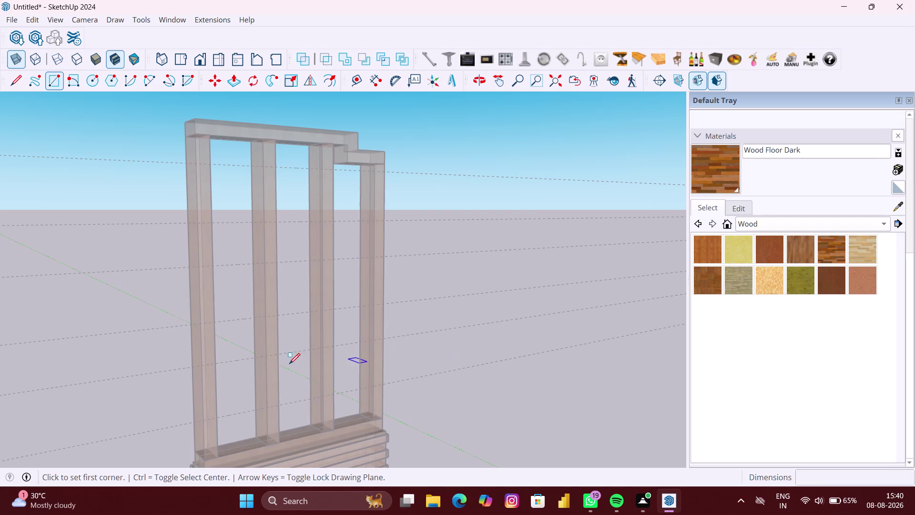
click(218, 364)
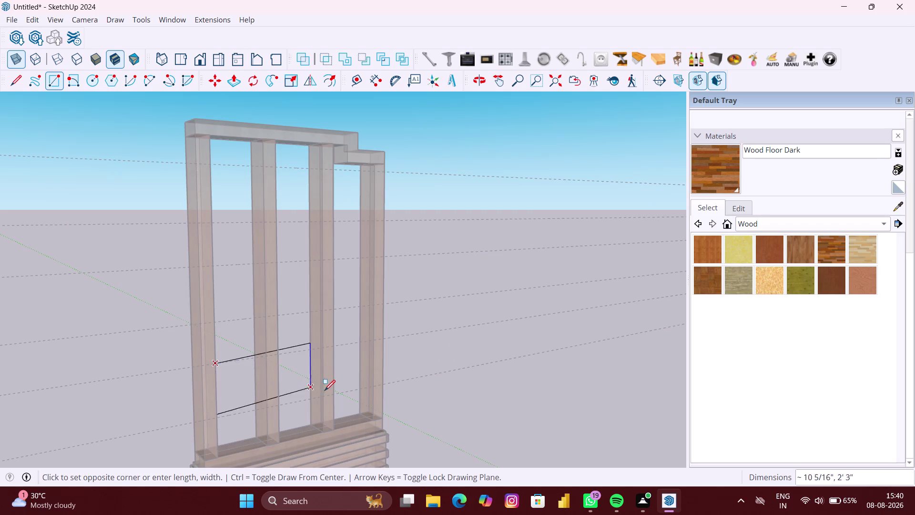
click(336, 395)
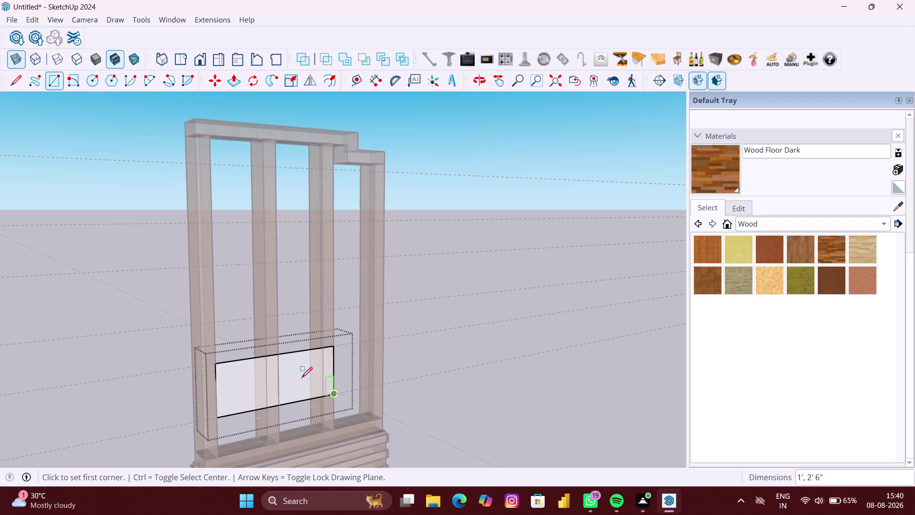
click(214, 267)
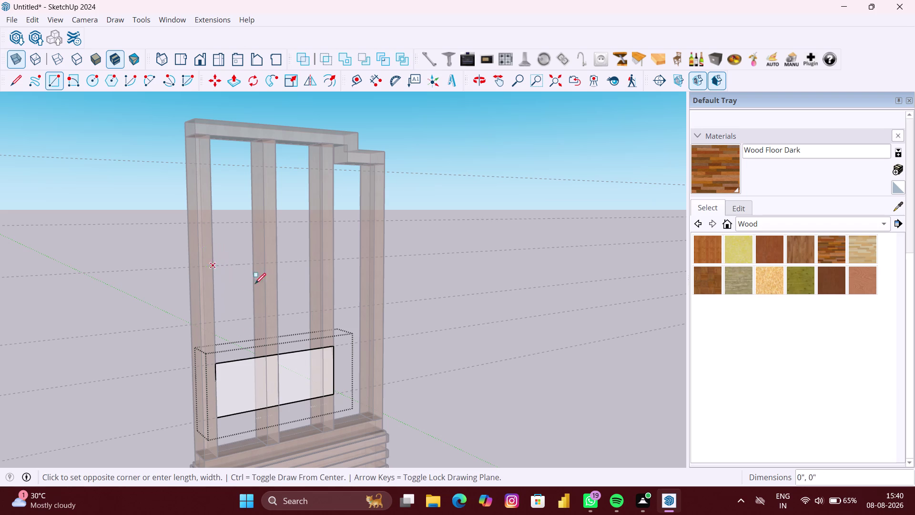
click(323, 312)
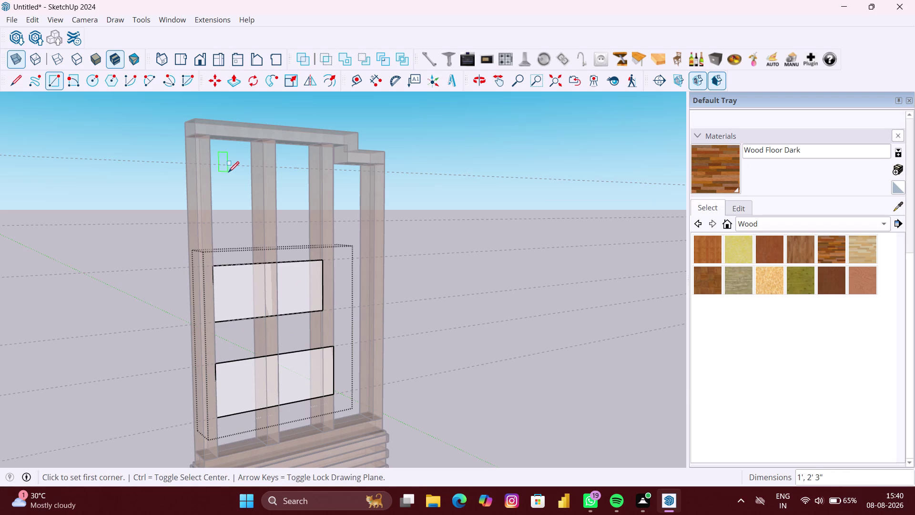
key(ctrl+z)
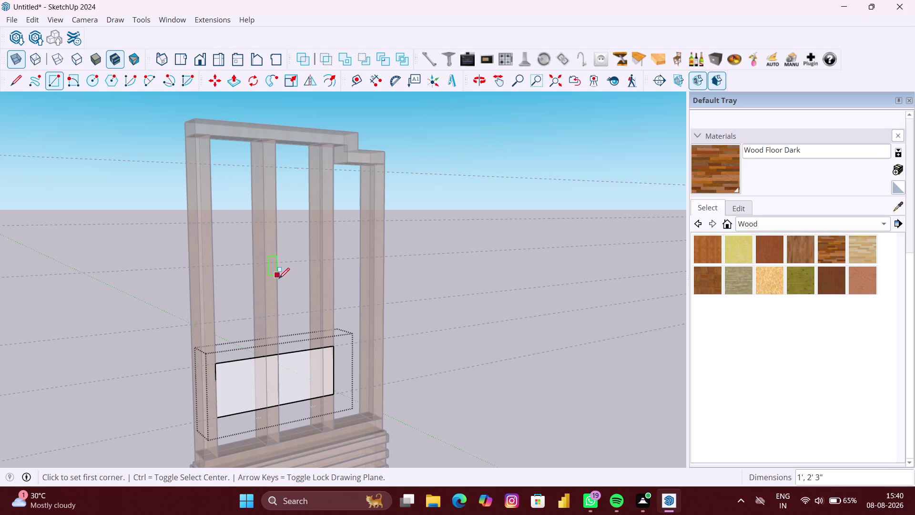
Draw the middle shelf panel across the right bays and the top shelf panel.
scroll(down, 3)
middle_drag(272, 287, 729, 295)
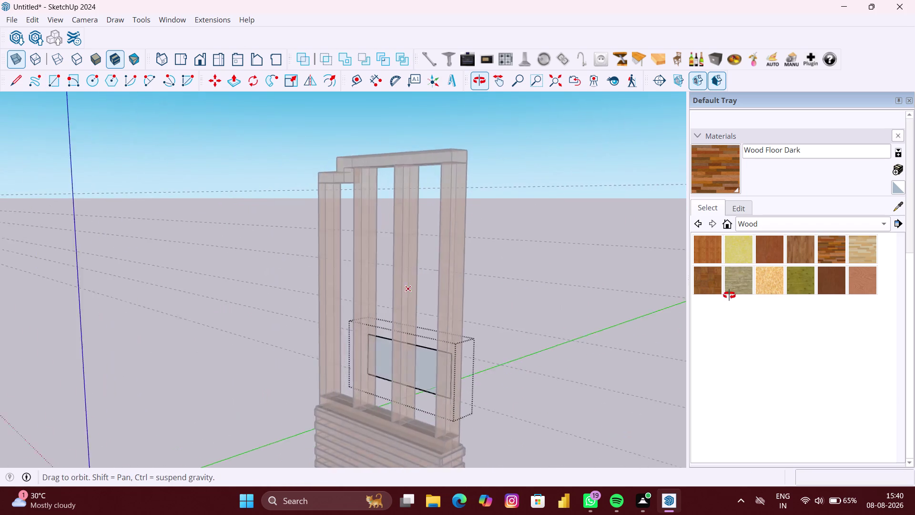
middle_drag(729, 295, 187, 286)
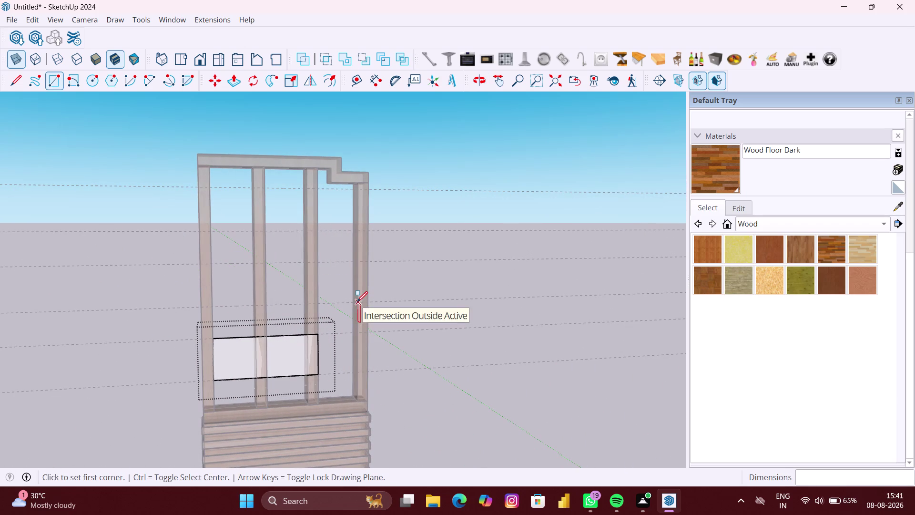
click(357, 302)
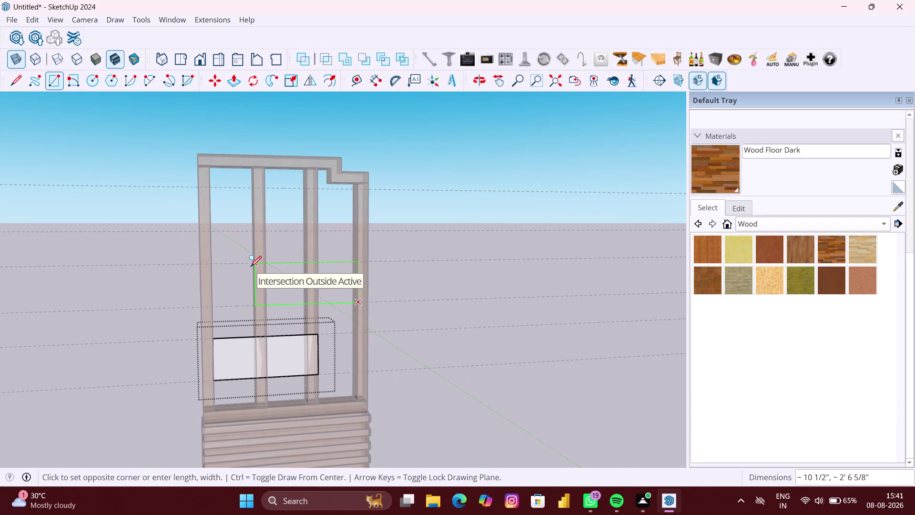
click(250, 265)
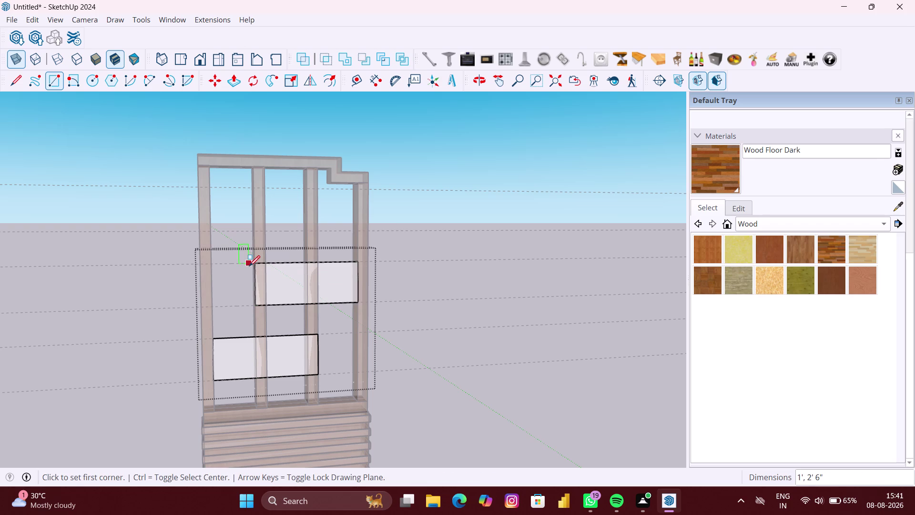
click(201, 189)
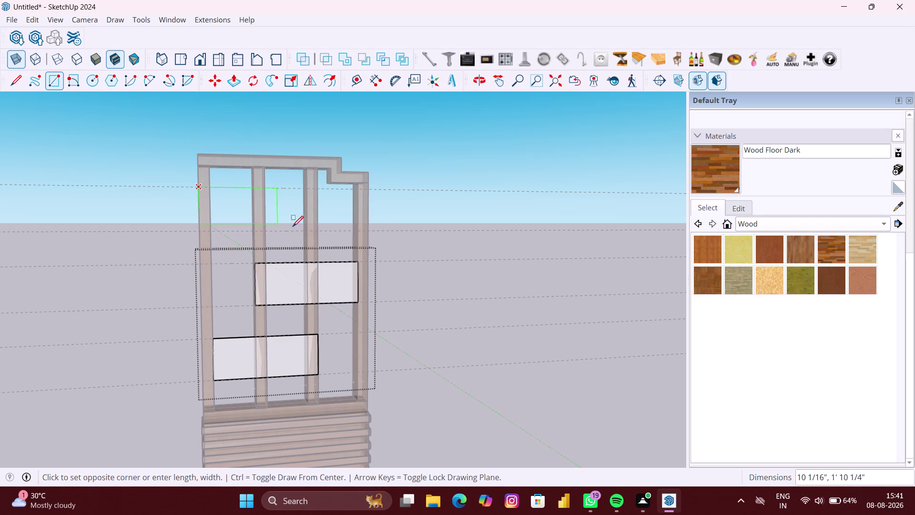
click(321, 231)
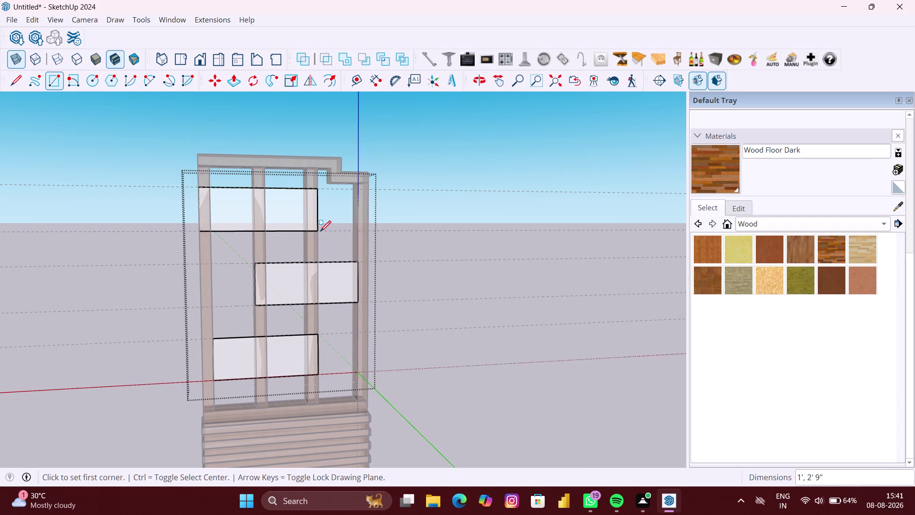
Exit the Rectangle tool and orbit around to inspect the three shelf panels.
scroll(down, 3)
middle_drag(318, 232, 249, 241)
scroll(up, 3)
middle_drag(301, 275, 323, 275)
scroll(down, 3)
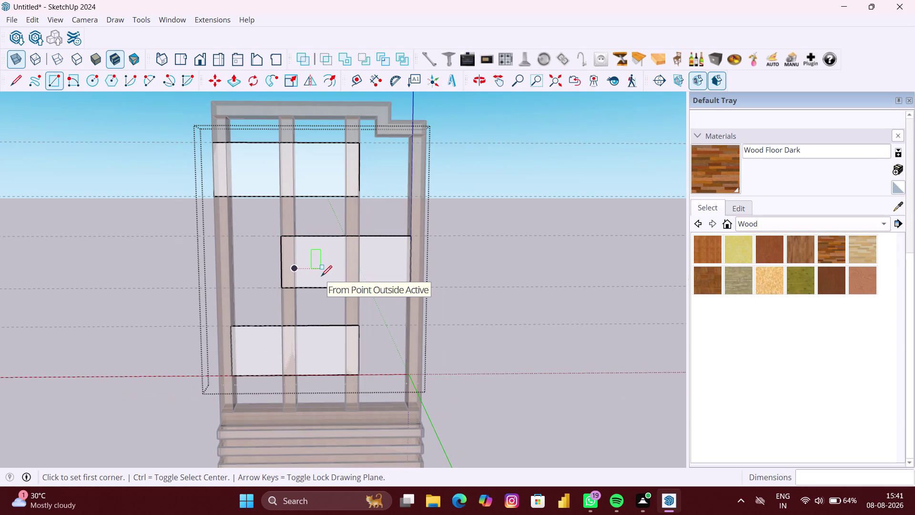
key(space)
scroll(down, 3)
middle_drag(264, 274, 457, 268)
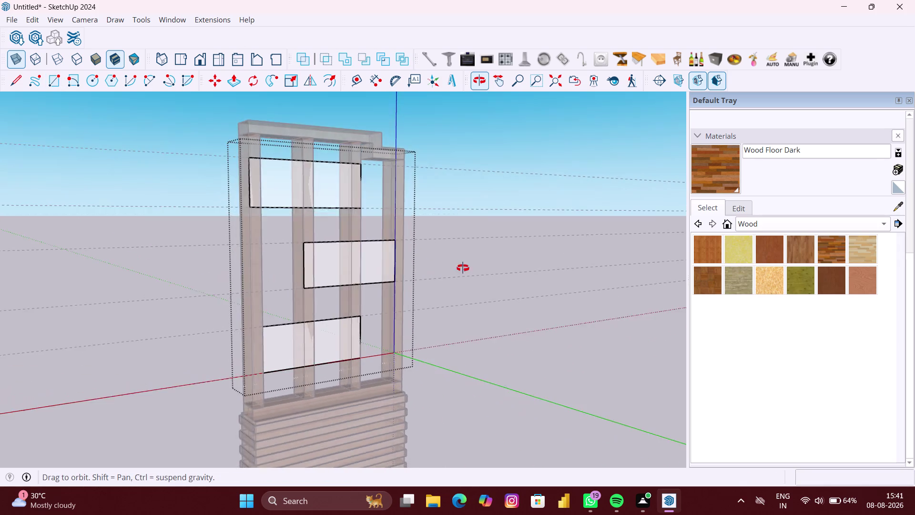
middle_drag(456, 267, 574, 269)
scroll(up, 3)
middle_drag(414, 270, 623, 268)
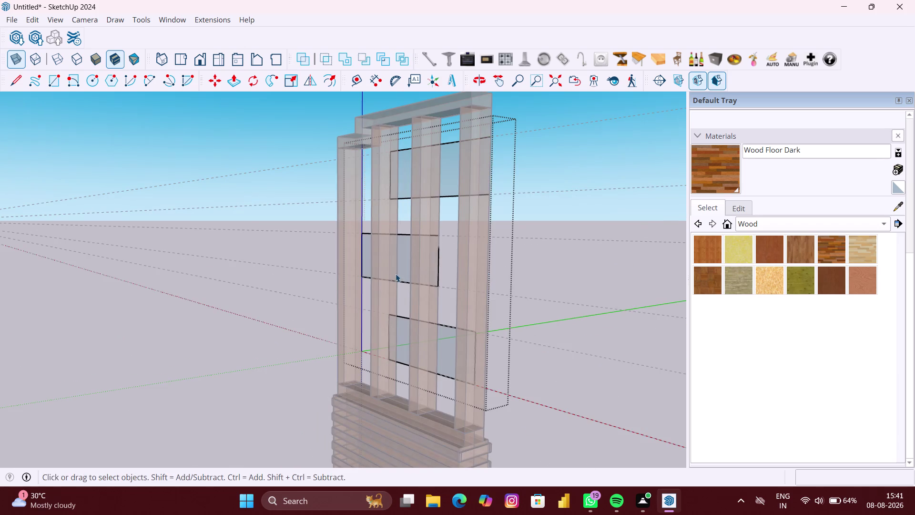
middle_drag(375, 276, 533, 279)
Apply Reverse Faces to the middle, bottom and top shelf panels, one after another.
click(366, 257)
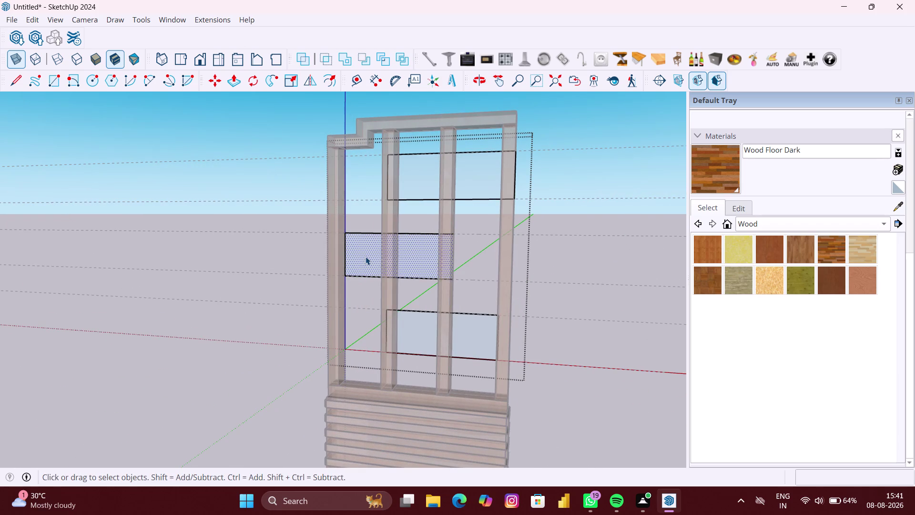
right_click(366, 256)
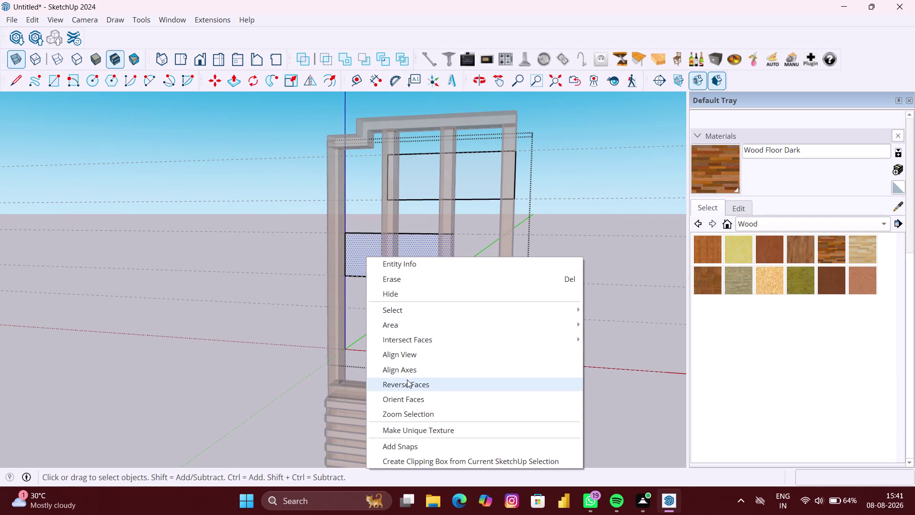
click(406, 383)
click(419, 341)
right_click(419, 341)
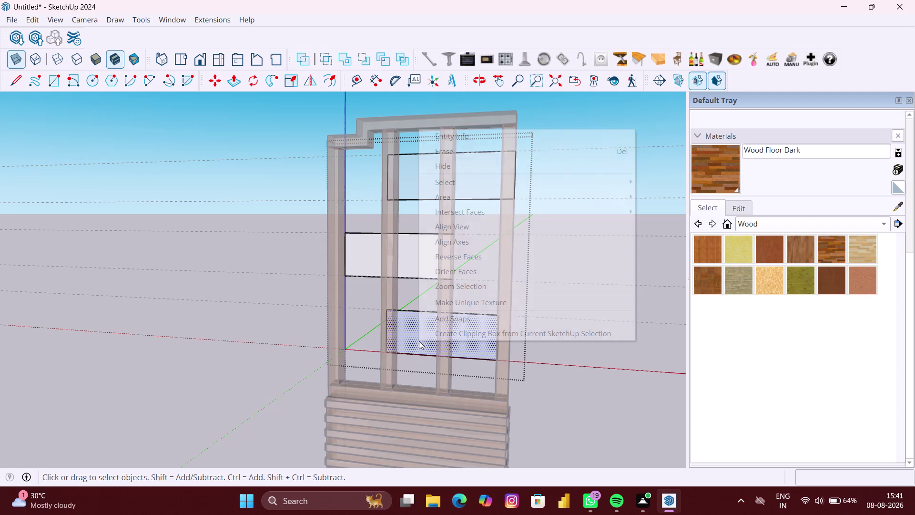
click(454, 255)
click(419, 187)
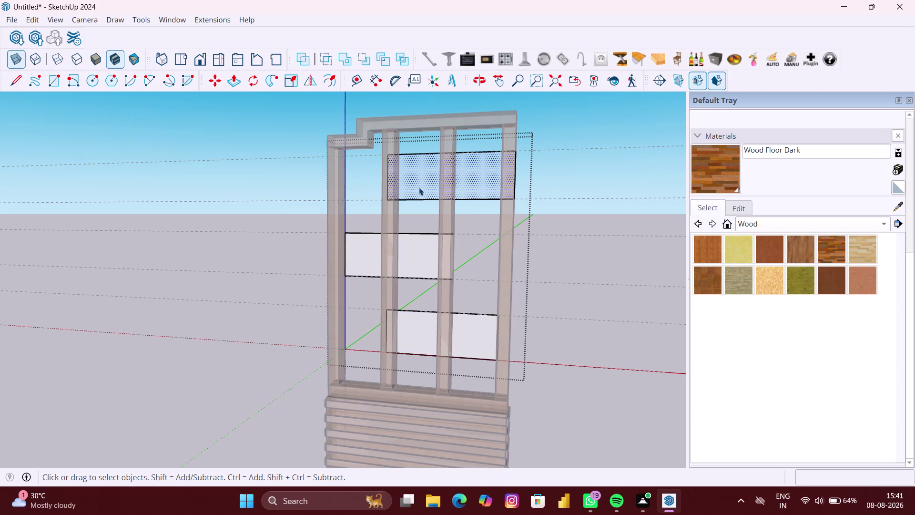
right_click(418, 187)
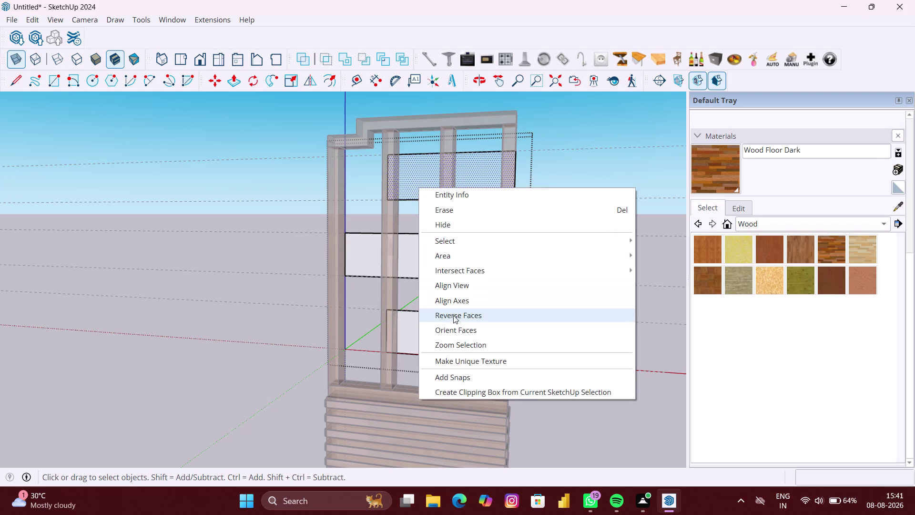
click(453, 317)
Orbit to check the flipped panels, then re-enter the frame group for editing.
scroll(down, 3)
middle_drag(415, 219, 448, 253)
click(424, 179)
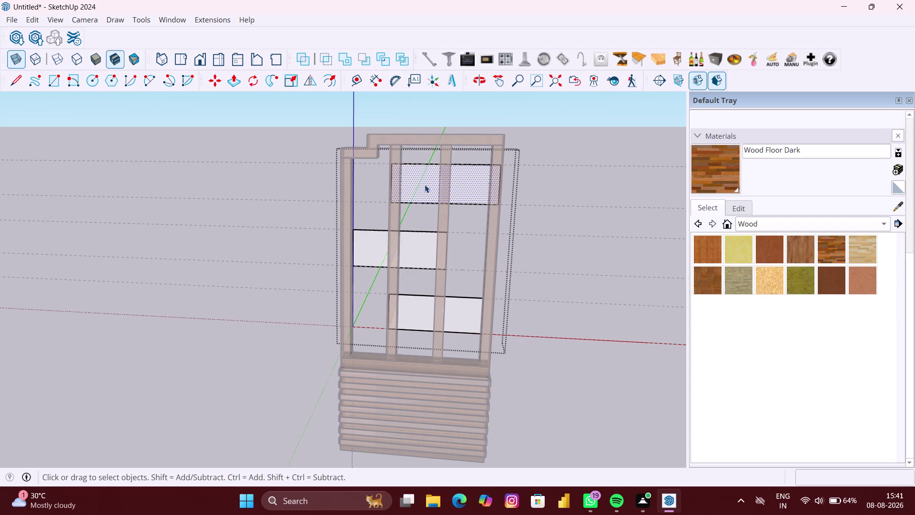
key(space)
click(559, 234)
scroll(up, 3)
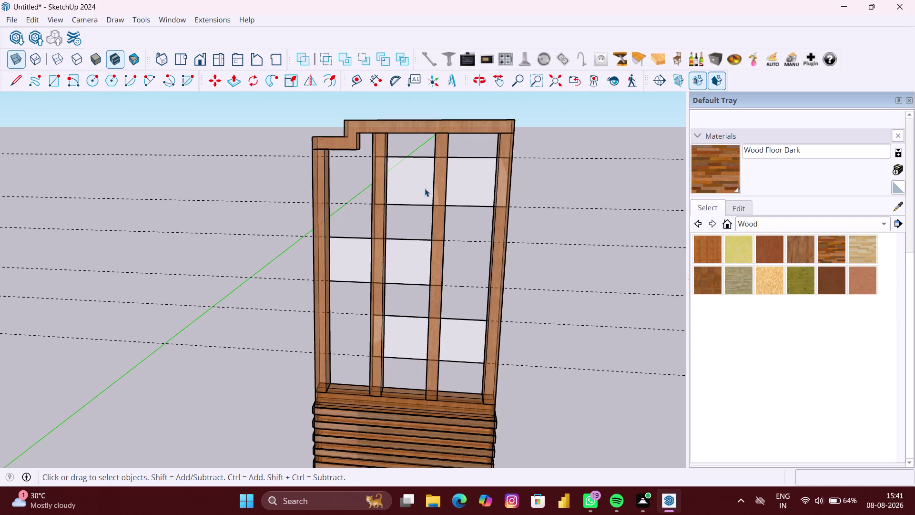
click(425, 188)
double_click(425, 187)
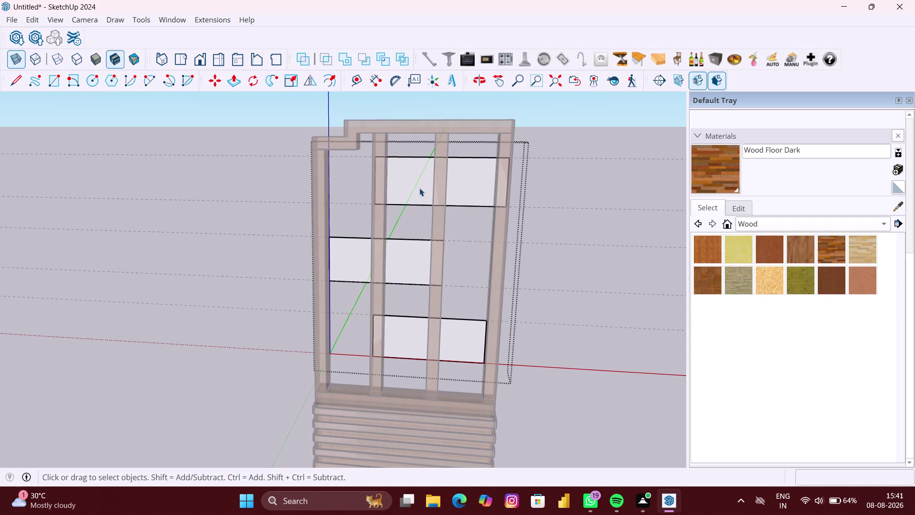
key(f)
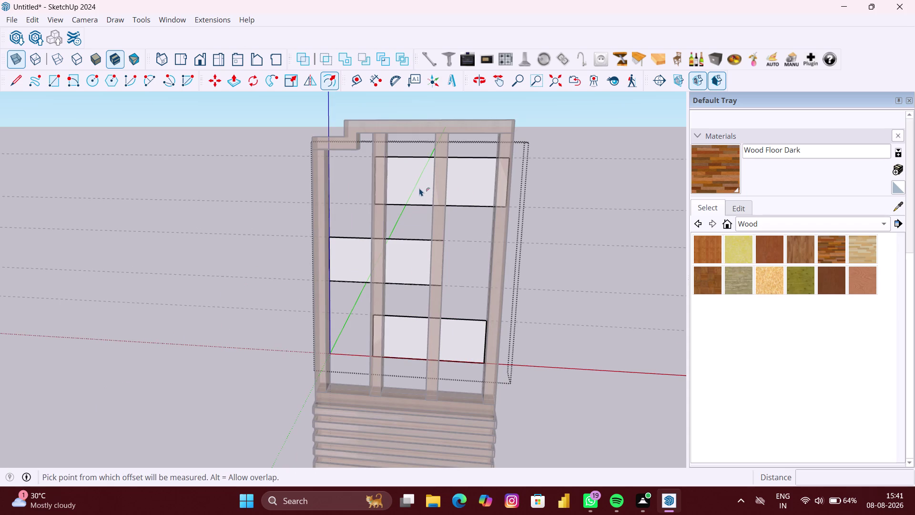
scroll(up, 3)
click(417, 185)
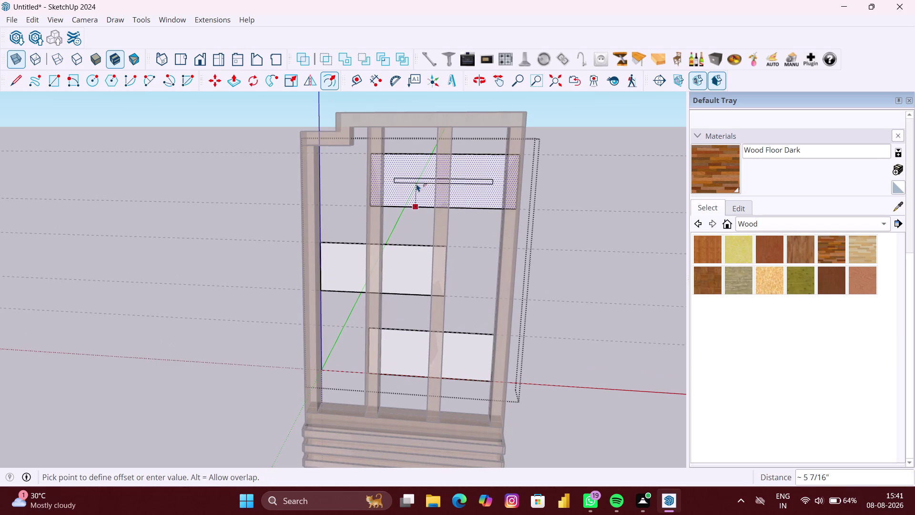
key(3)
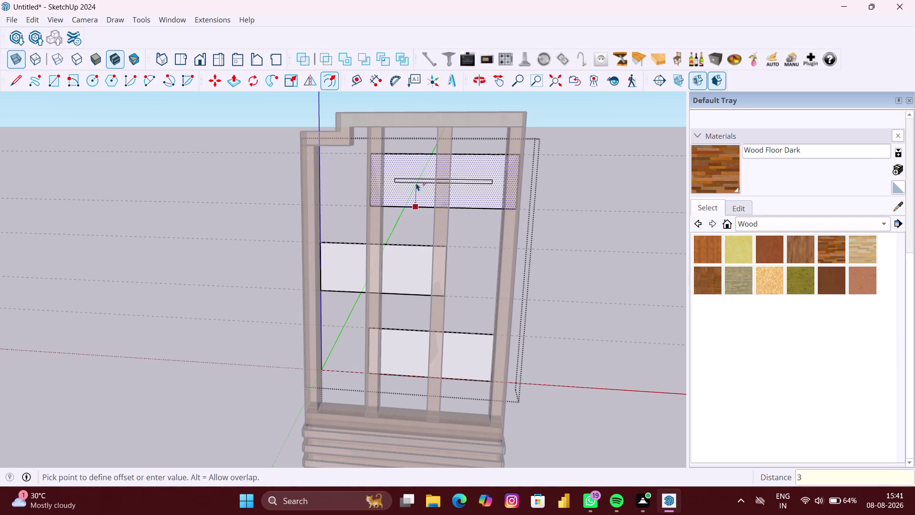
key(shift+quotedbl)
key(BackSpace)
text(MM)
key(Return)
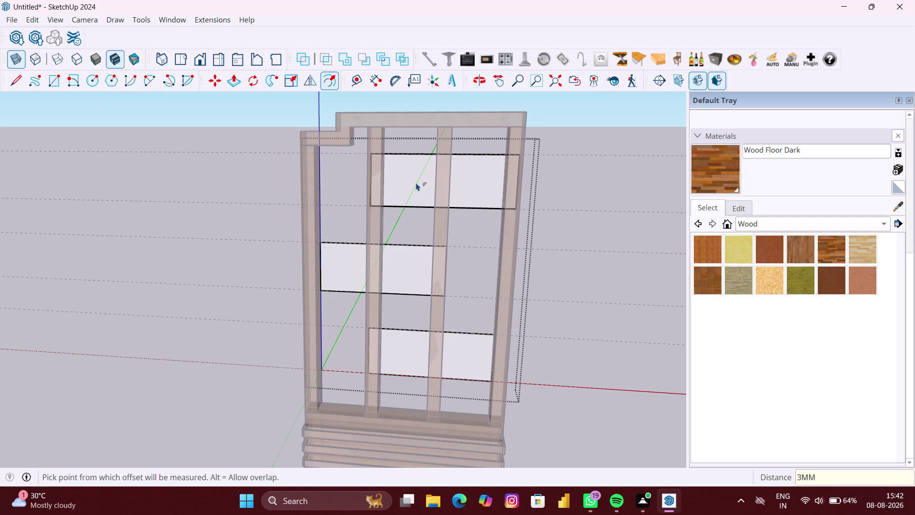
key(ctrl+z)
click(416, 183)
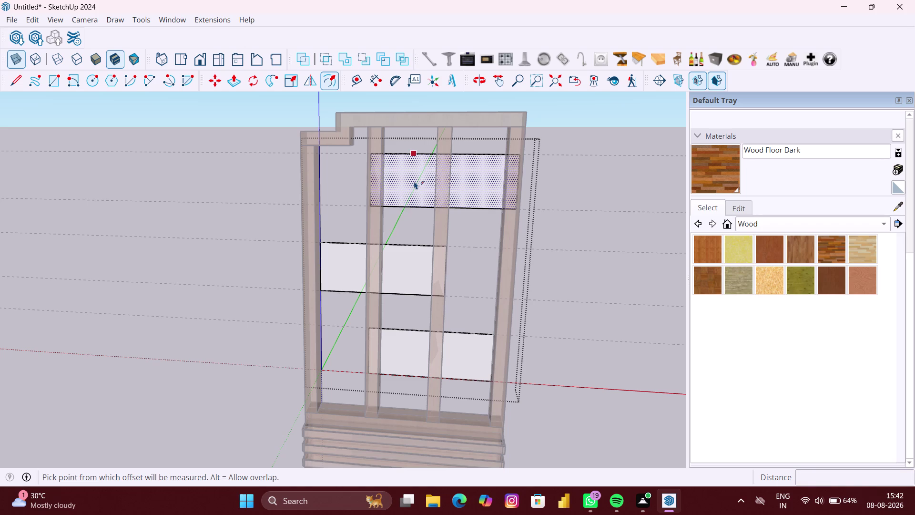
scroll(up, 3)
scroll(up, 3)
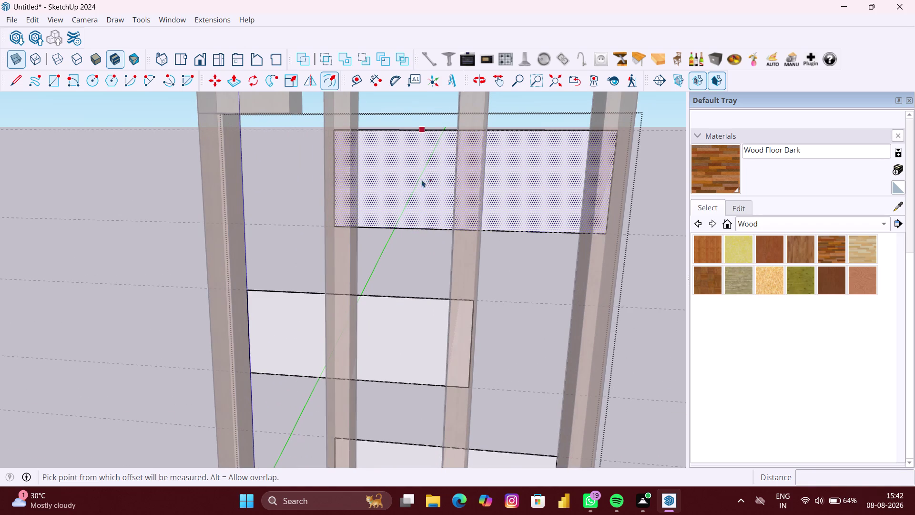
scroll(up, 3)
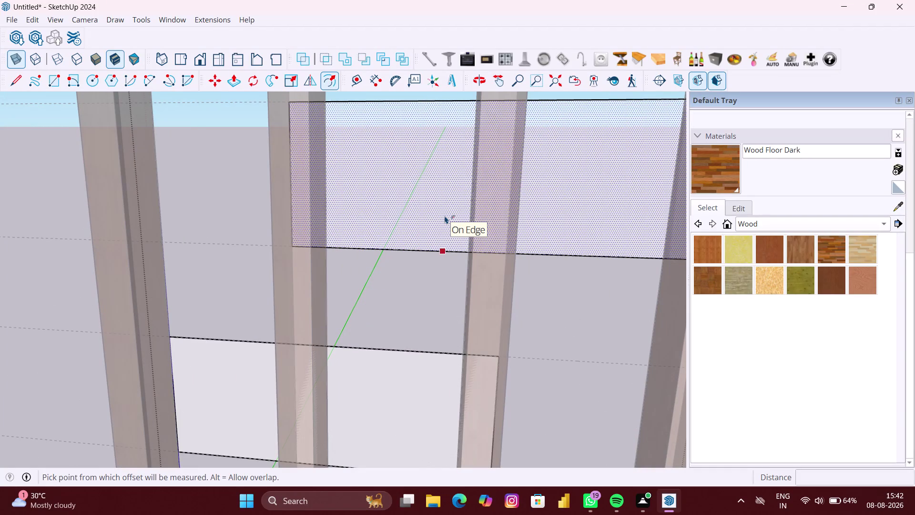
text(30)
text(MM)
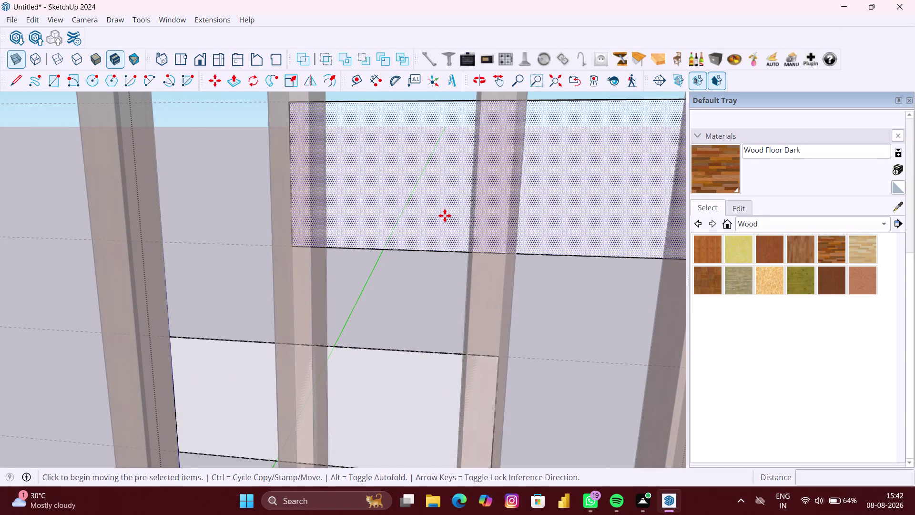
key(Return)
scroll(down, 3)
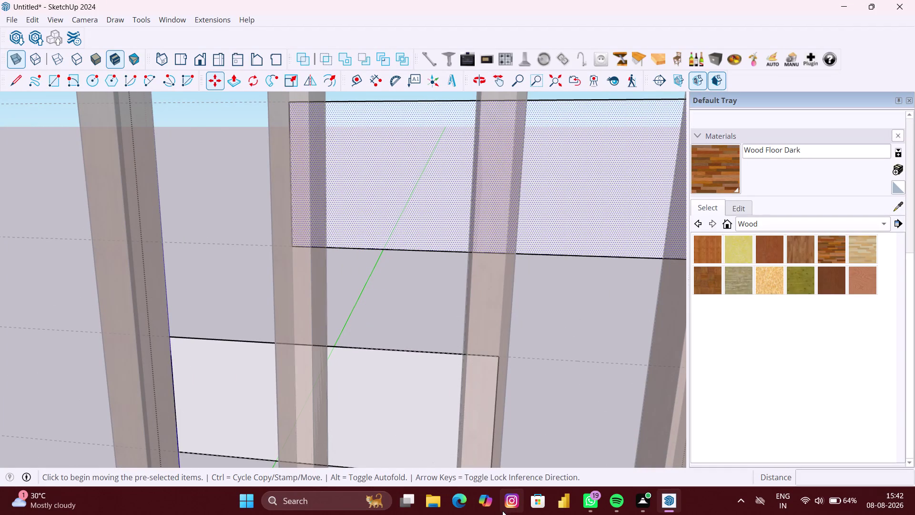
scroll(down, 3)
scroll(down, 3)
key(Escape)
click(533, 414)
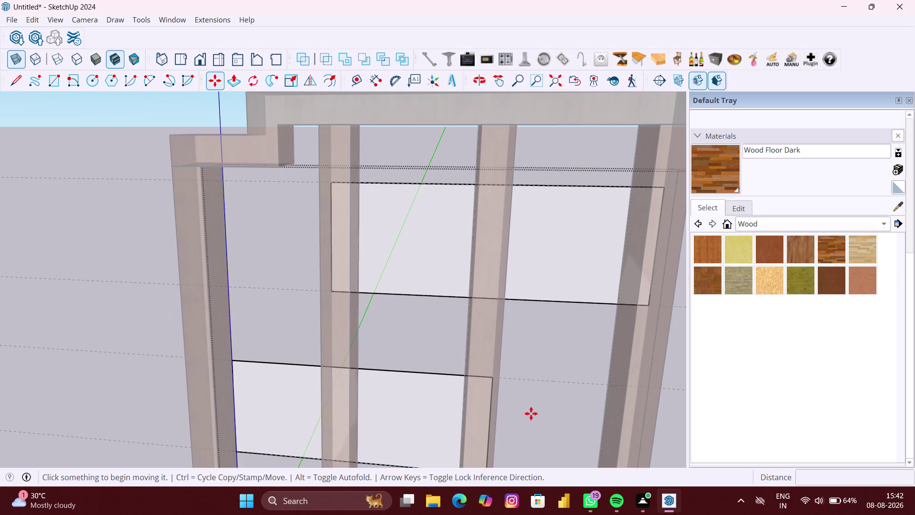
key(space)
key(space)
click(541, 270)
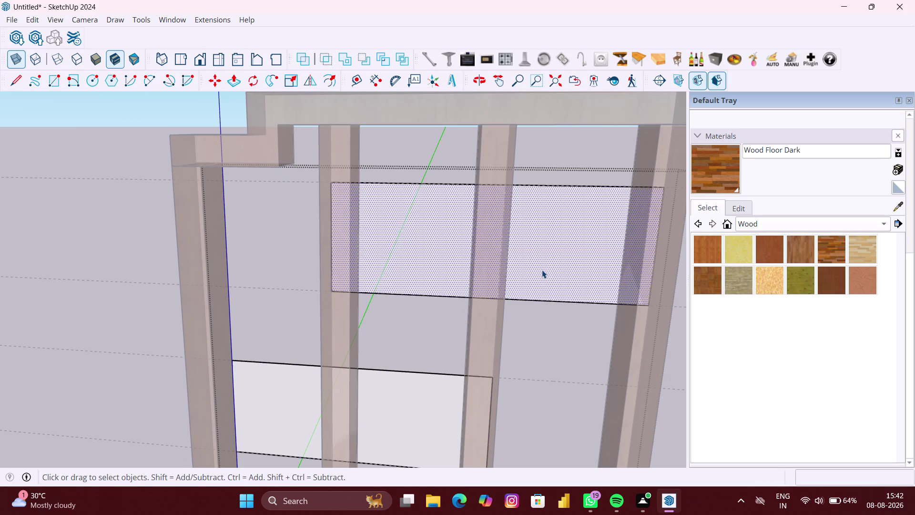
scroll(down, 3)
scroll(down, 3)
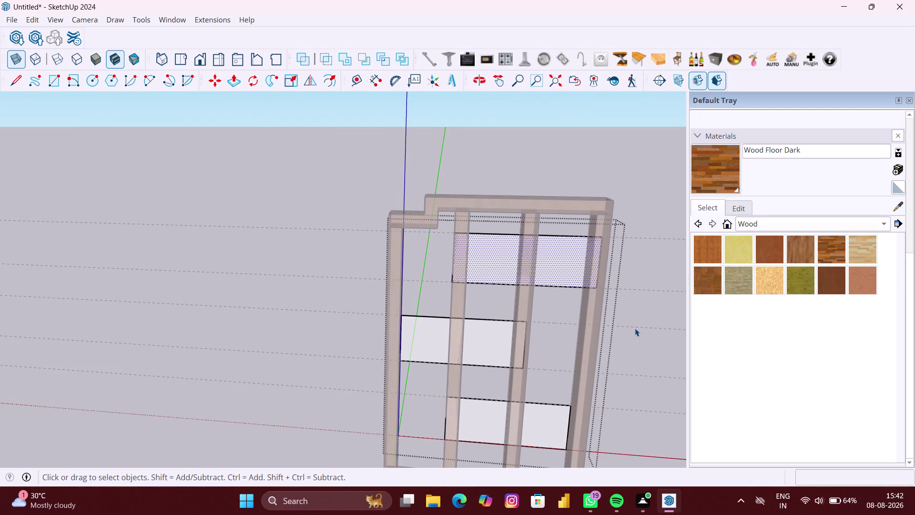
Offset an inset border inward on the top shelf panel face.
click(637, 330)
click(570, 278)
double_click(569, 274)
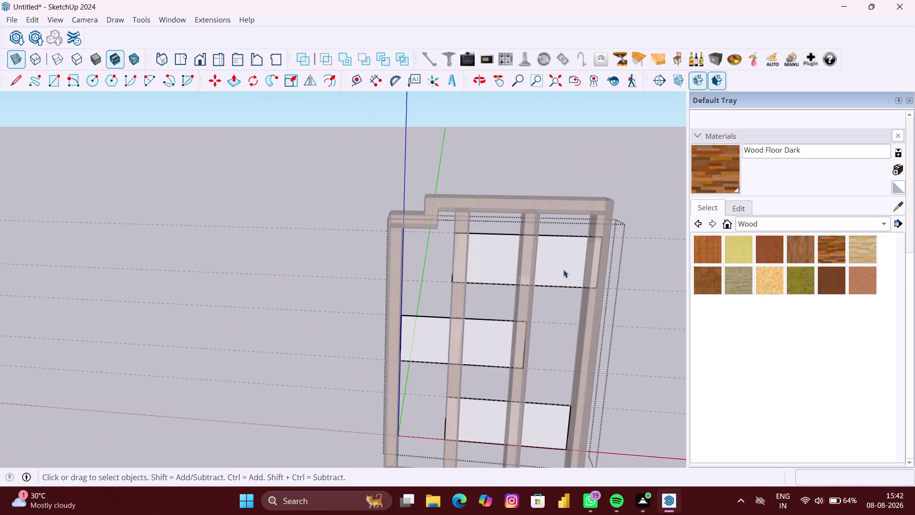
click(563, 269)
key(f)
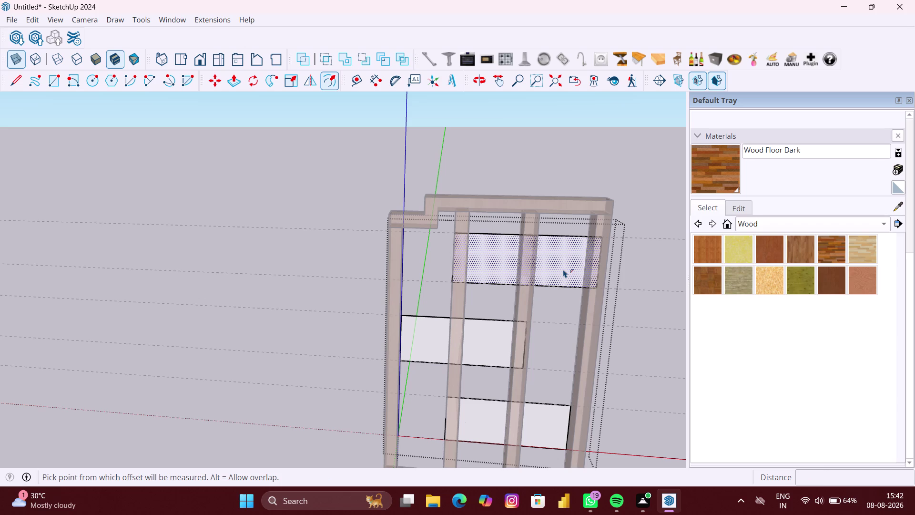
click(564, 269)
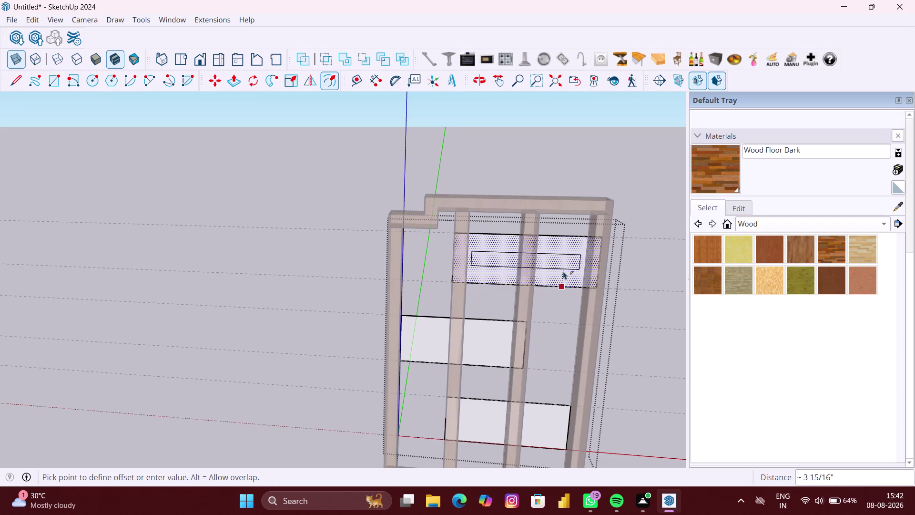
scroll(up, 3)
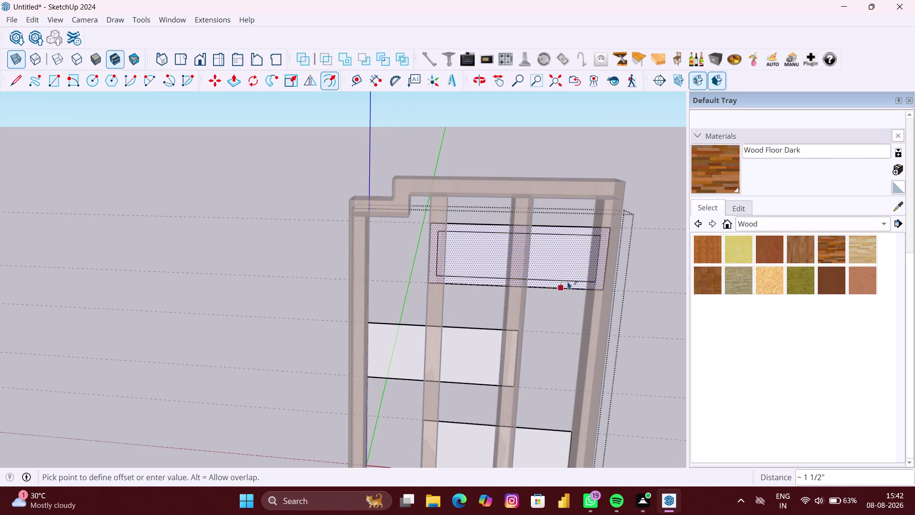
click(567, 281)
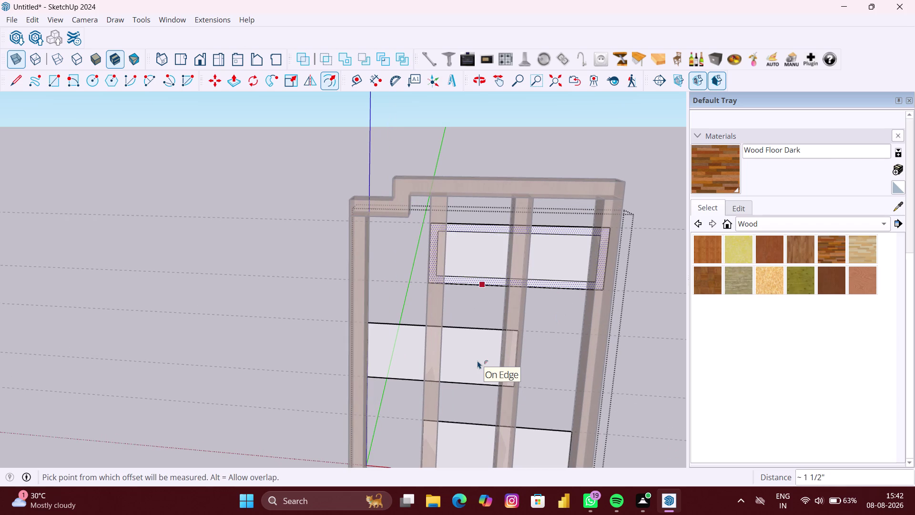
key(space)
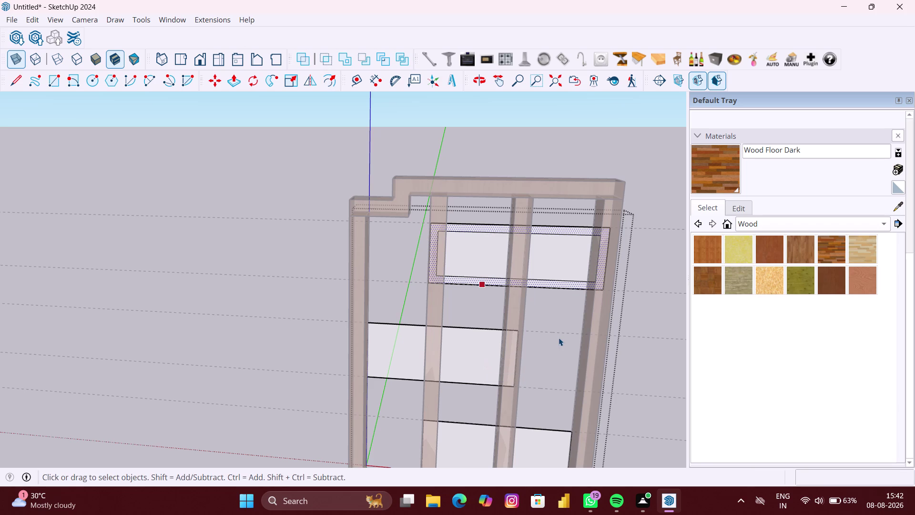
Repeat the same inset offset on the middle shelf panel.
click(559, 337)
click(469, 362)
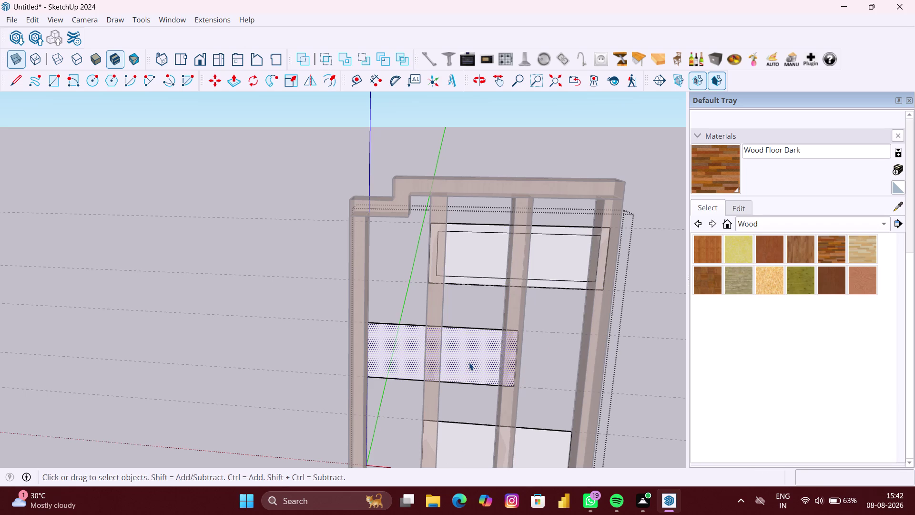
key(f)
double_click(469, 362)
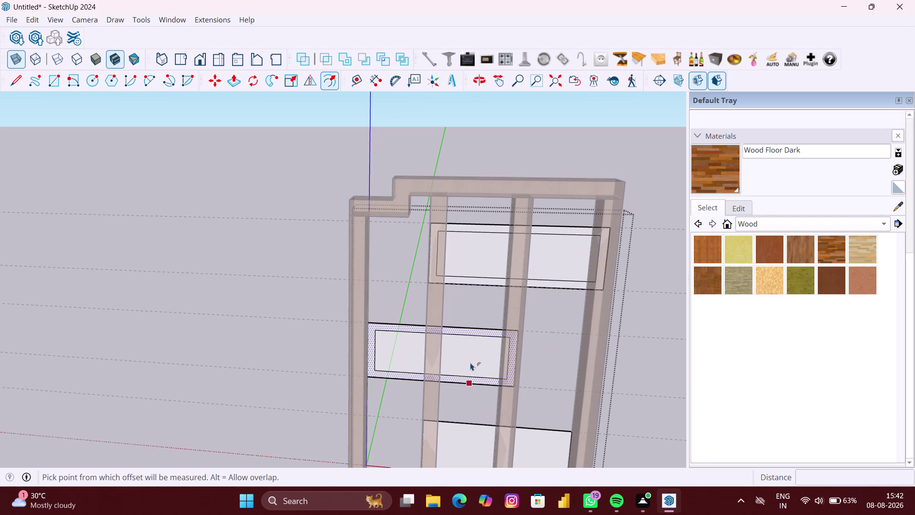
key(space)
Bring the bottom shelf panel into view and repeat the inset offset on it.
scroll(down, 3)
middle_drag(472, 440, 479, 411)
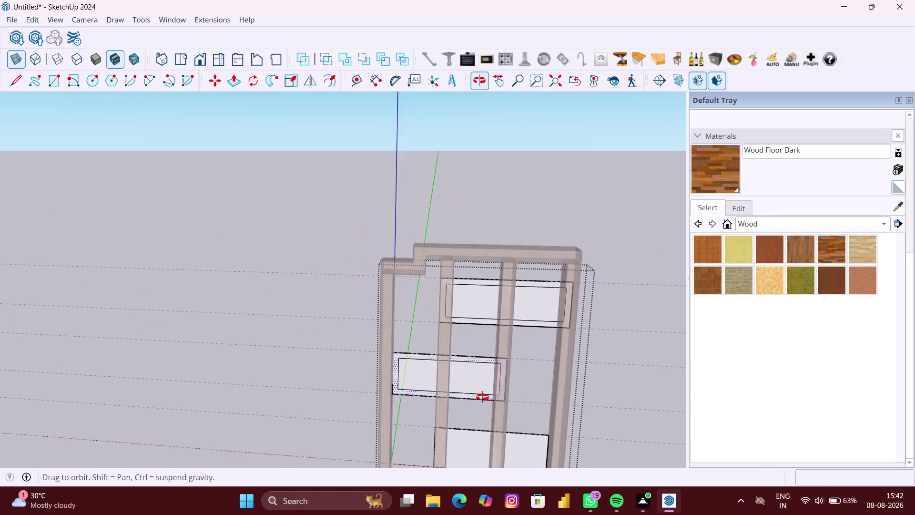
middle_drag(478, 411, 483, 396)
scroll(down, 3)
middle_drag(487, 432, 493, 373)
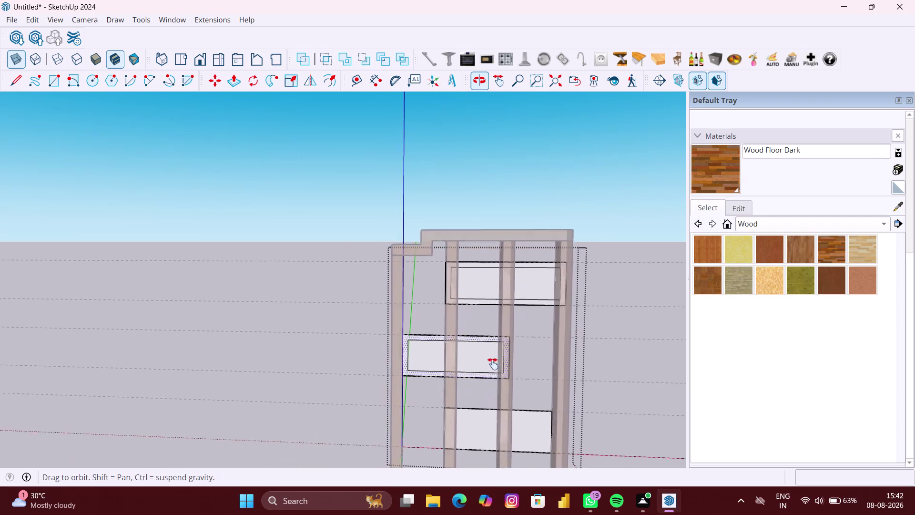
middle_drag(492, 373, 494, 352)
scroll(up, 3)
click(488, 379)
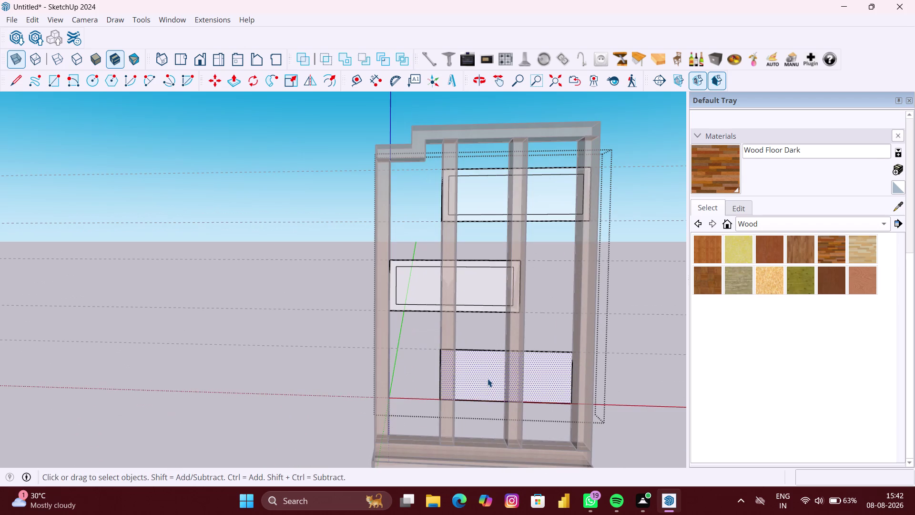
click(487, 378)
drag(487, 379, 489, 383)
key(f)
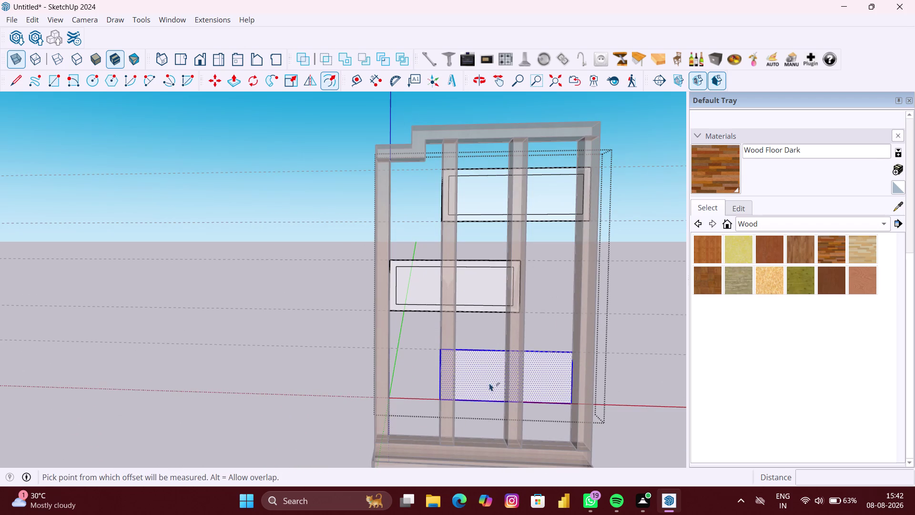
double_click(488, 380)
key(space)
Exit the frame group, orbit around the unit, and re-enter the group for editing.
click(638, 379)
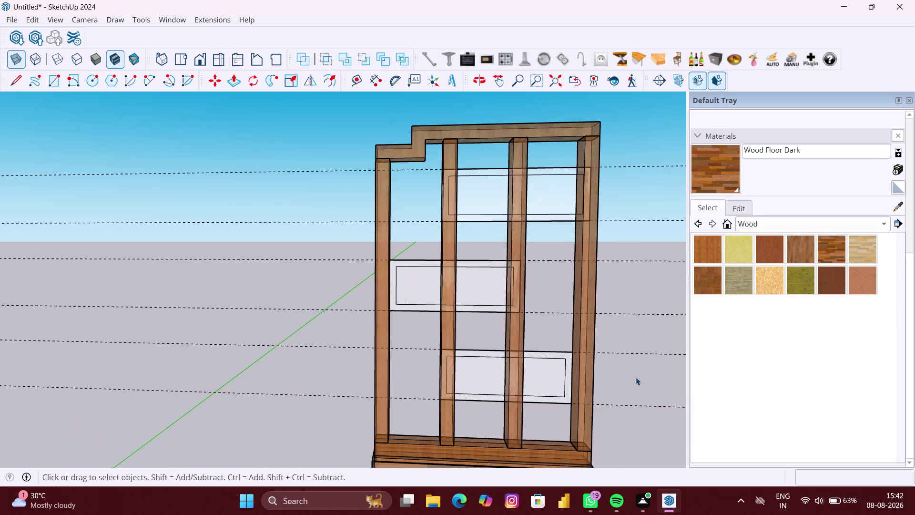
scroll(down, 3)
scroll(down, 3)
middle_drag(629, 378, 622, 392)
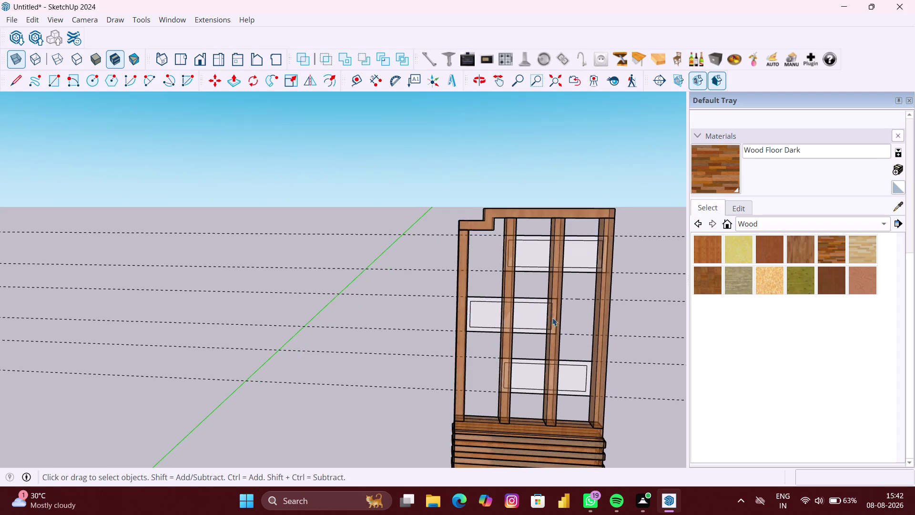
scroll(up, 3)
scroll(up, 3)
scroll(up, 3)
scroll(up, 3)
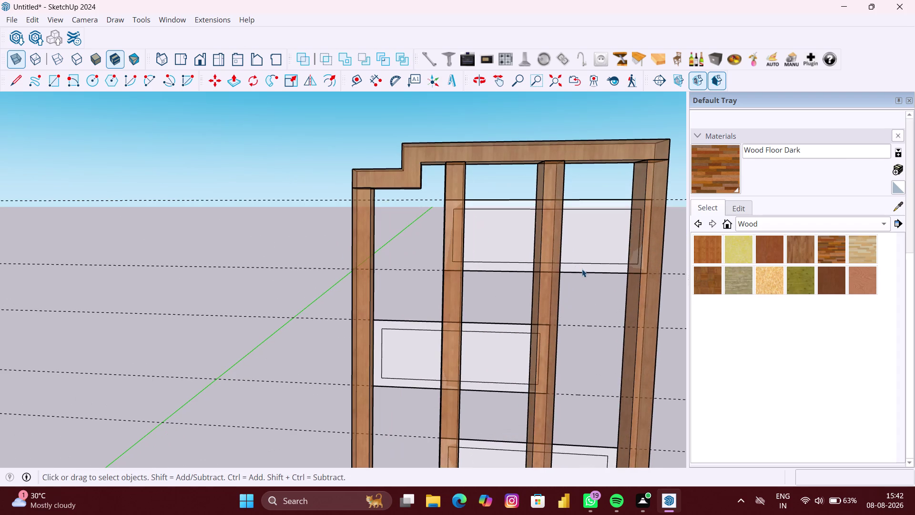
click(594, 257)
double_click(594, 257)
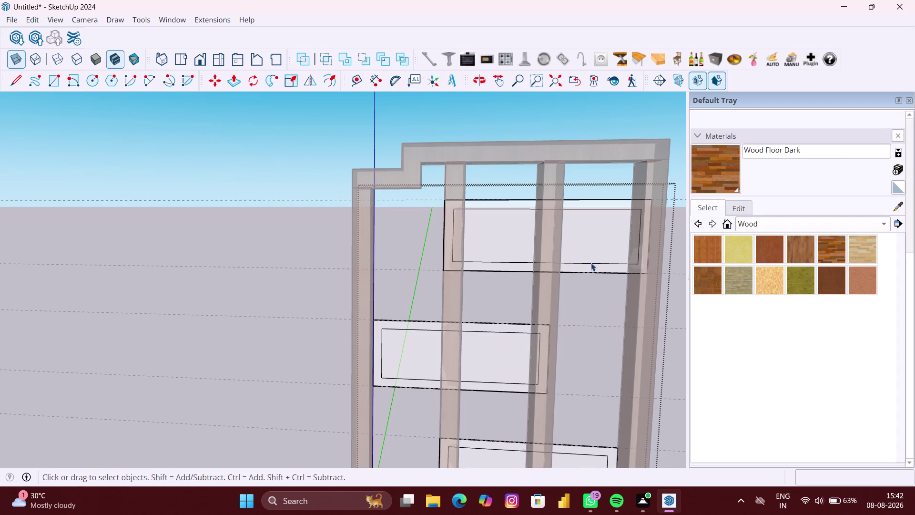
key(p)
scroll(up, 3)
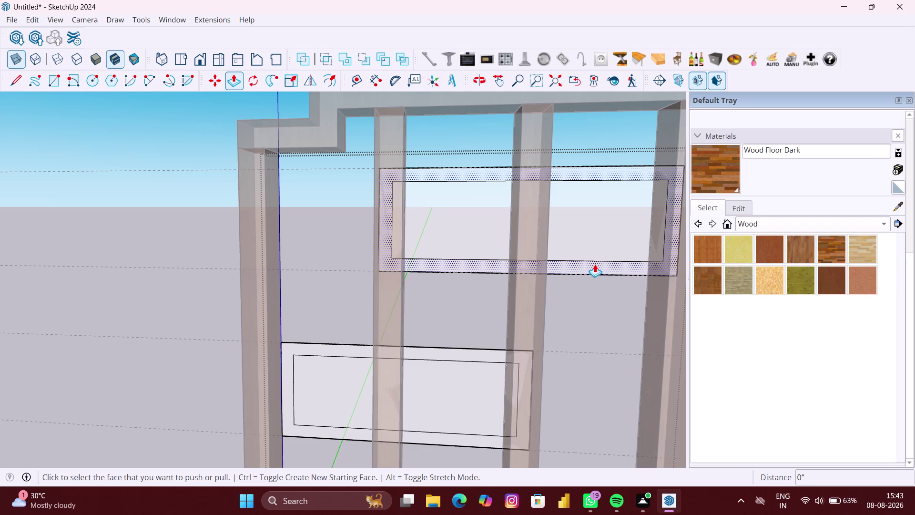
Push the top panel's inner face back 9" to form the top box.
click(595, 264)
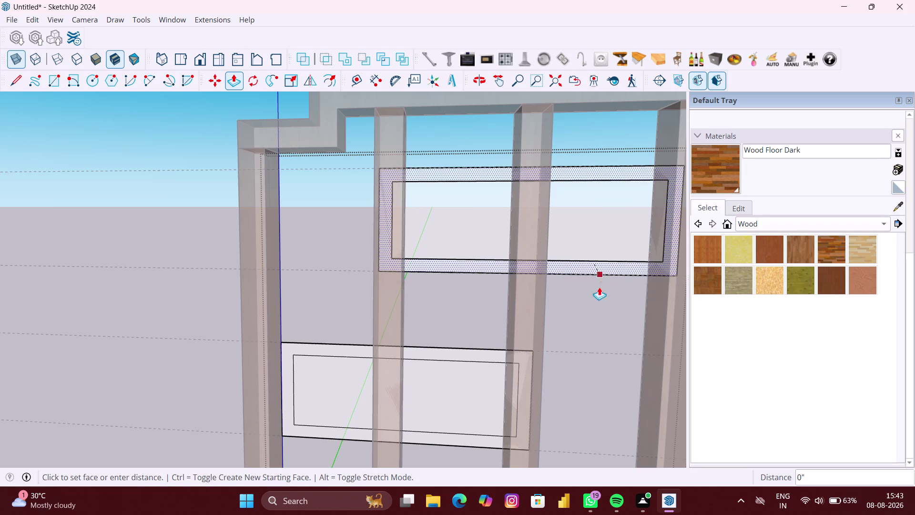
key(9)
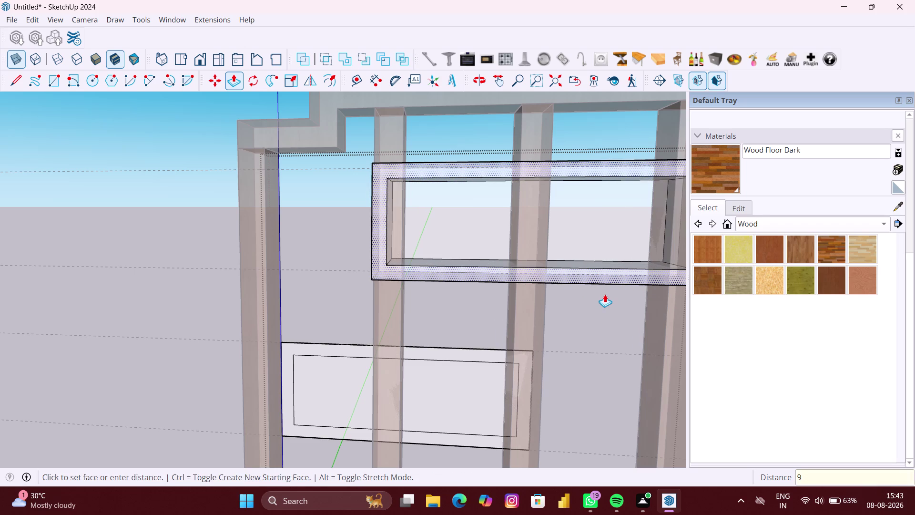
key(shift+quotedbl)
key(Return)
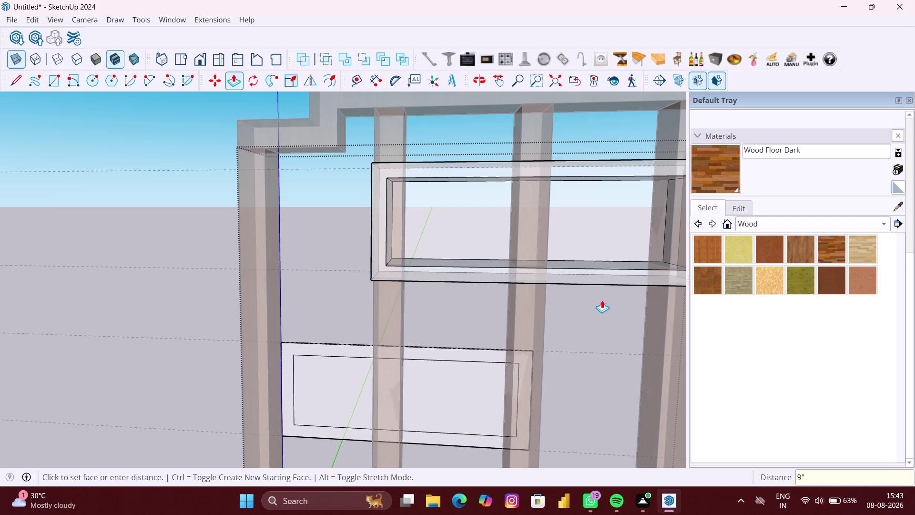
Recess the middle panel's inner face to the same 9" depth.
scroll(down, 3)
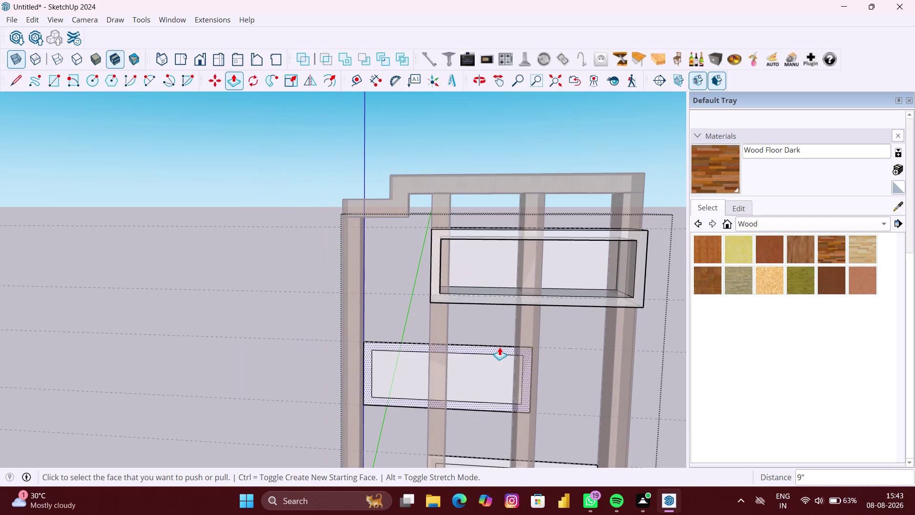
scroll(up, 3)
scroll(up, 3)
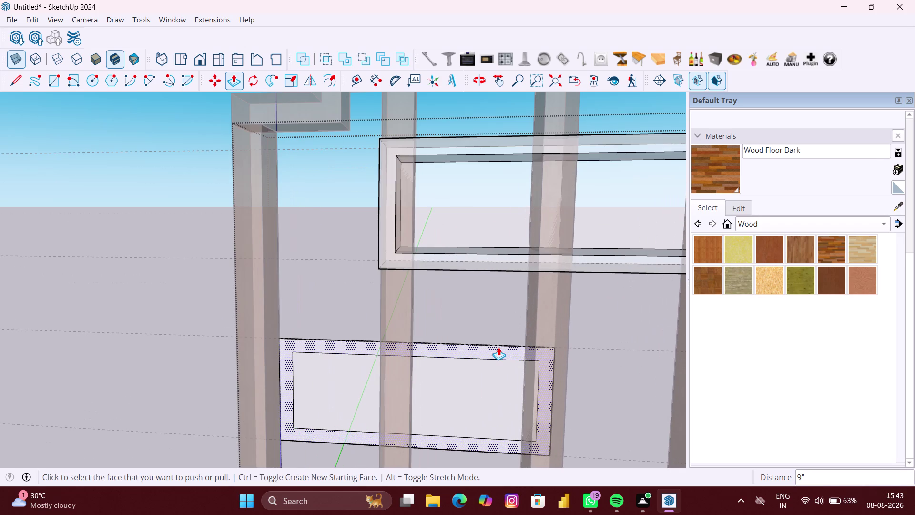
scroll(up, 3)
double_click(495, 347)
Turn the view to the lowest shelf, recess its inner face, and return to Select.
scroll(down, 3)
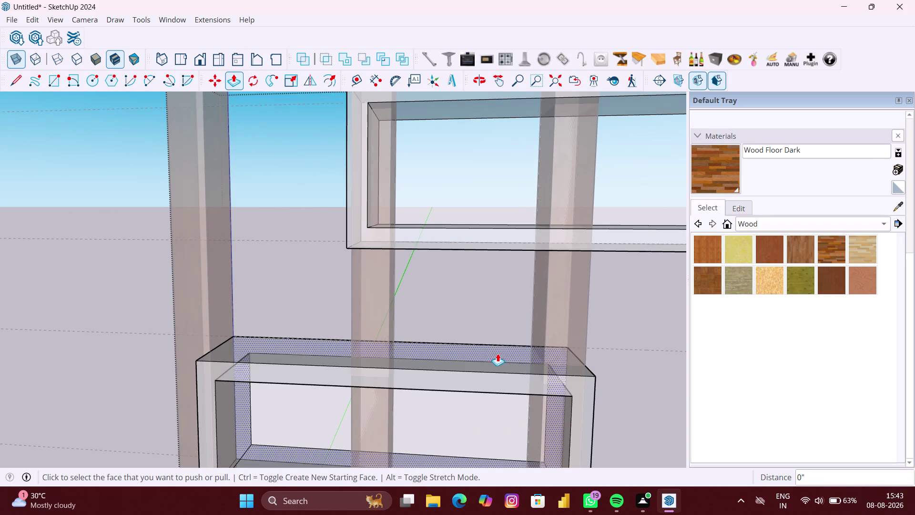
scroll(down, 3)
middle_drag(503, 375, 497, 355)
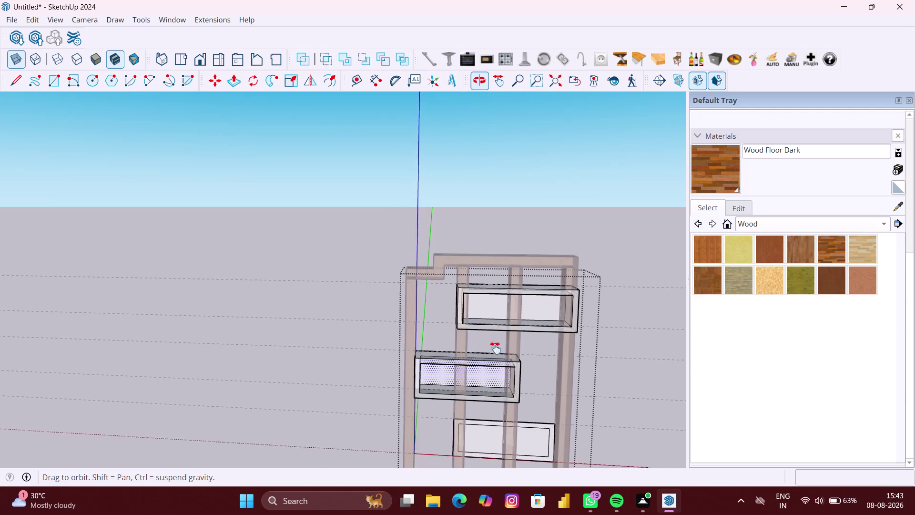
middle_drag(496, 355, 487, 263)
scroll(up, 3)
scroll(up, 3)
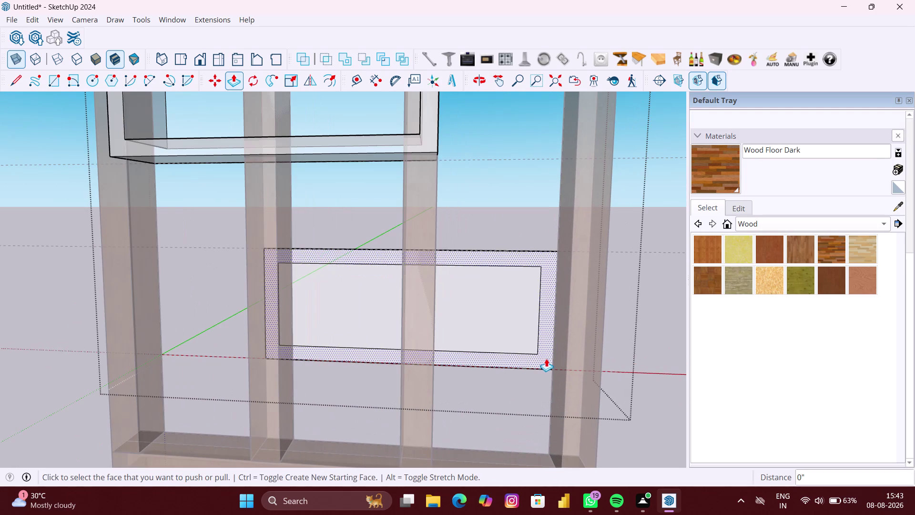
click(546, 359)
click(547, 359)
scroll(down, 3)
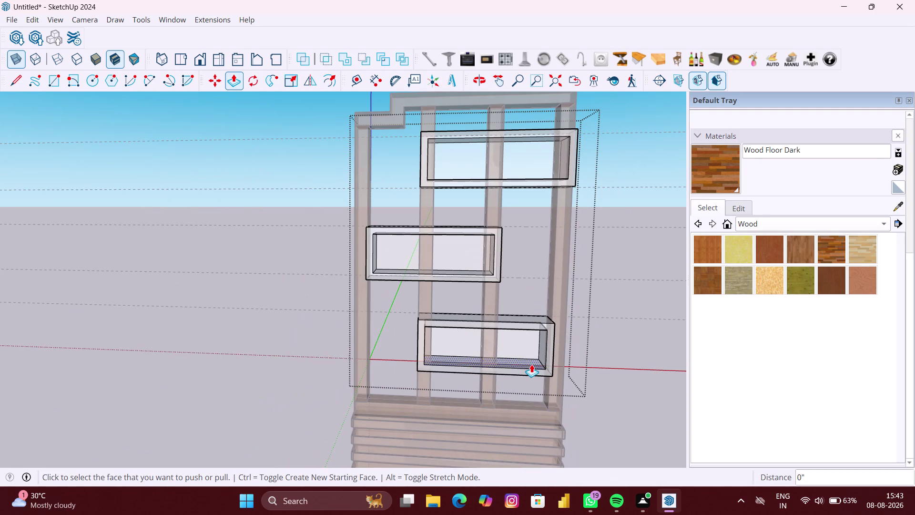
key(space)
click(606, 359)
scroll(down, 3)
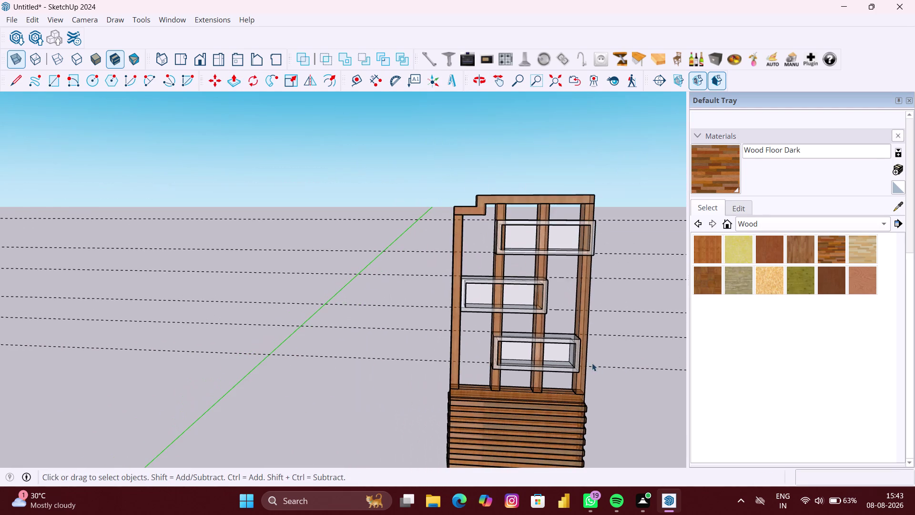
Zoom in and try selecting the vertical post inside the lower shelf, then clear the selection.
middle_drag(588, 361, 540, 354)
scroll(up, 3)
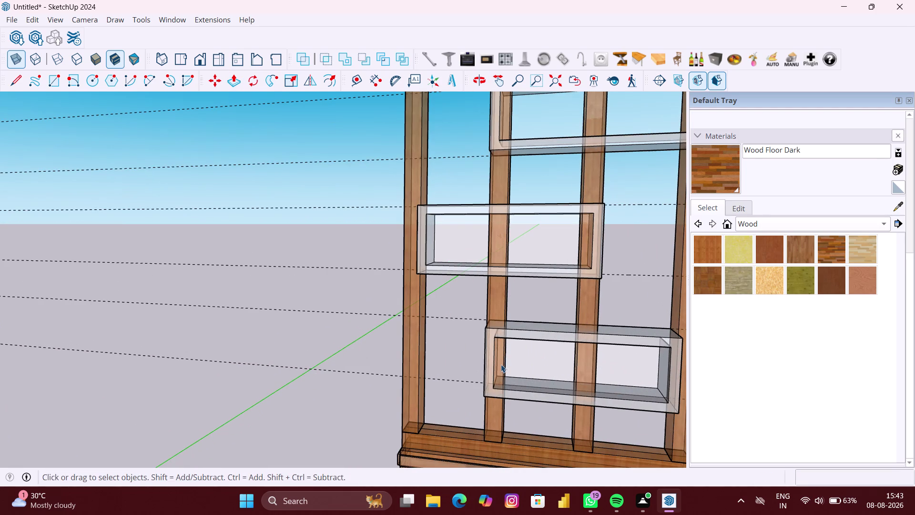
triple_click(501, 364)
click(501, 363)
scroll(up, 3)
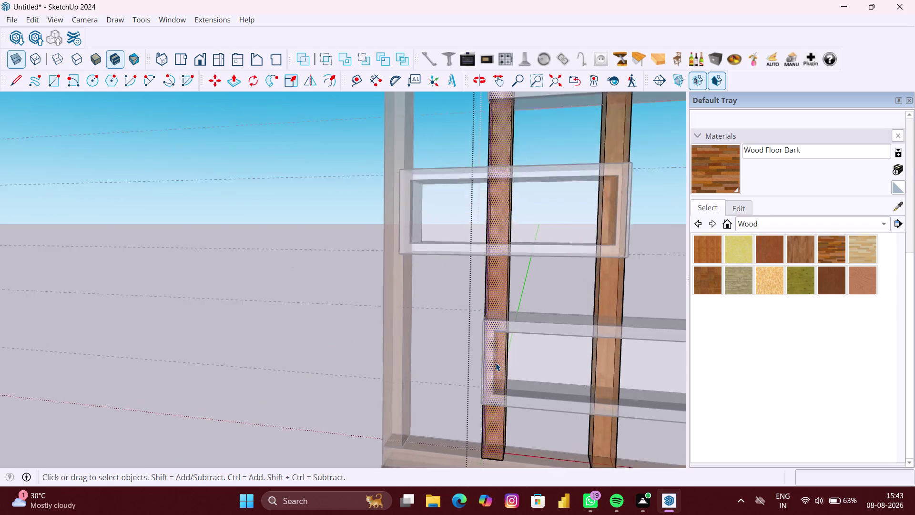
scroll(up, 3)
click(501, 364)
middle_drag(519, 366, 482, 367)
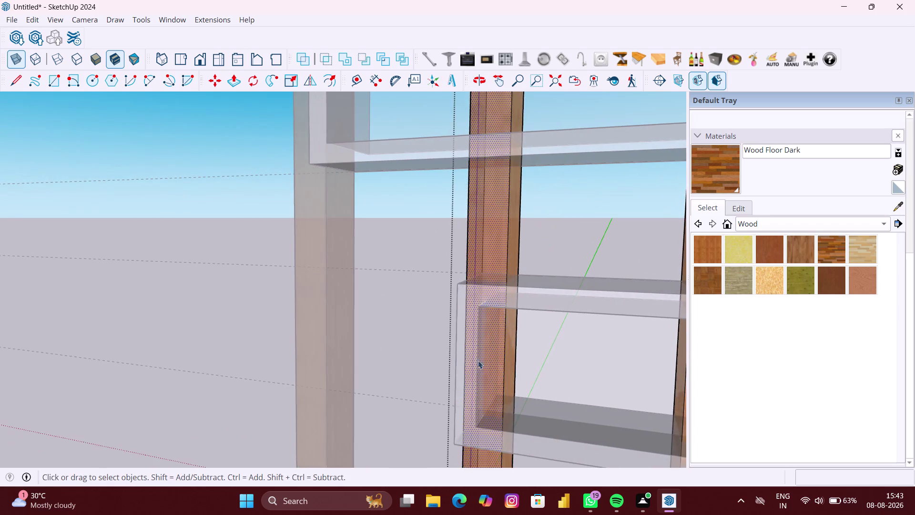
scroll(up, 3)
double_click(507, 361)
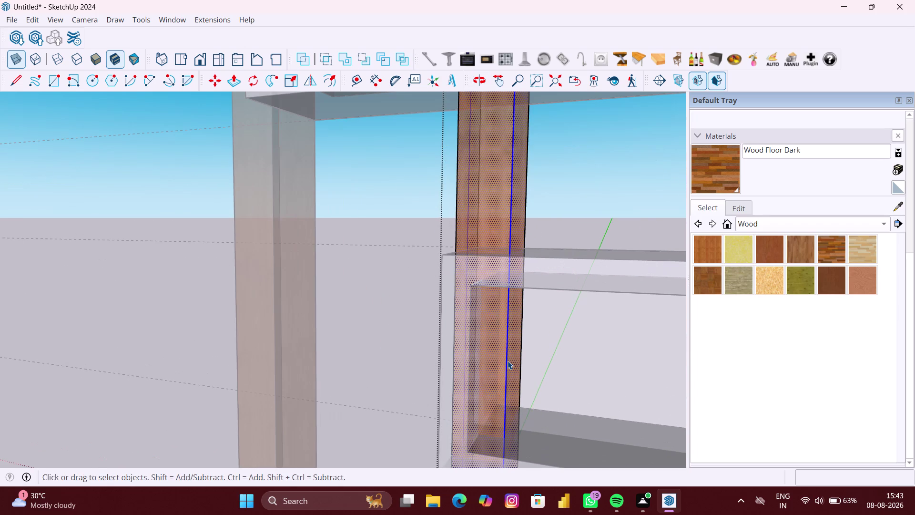
click(508, 361)
click(489, 361)
scroll(down, 3)
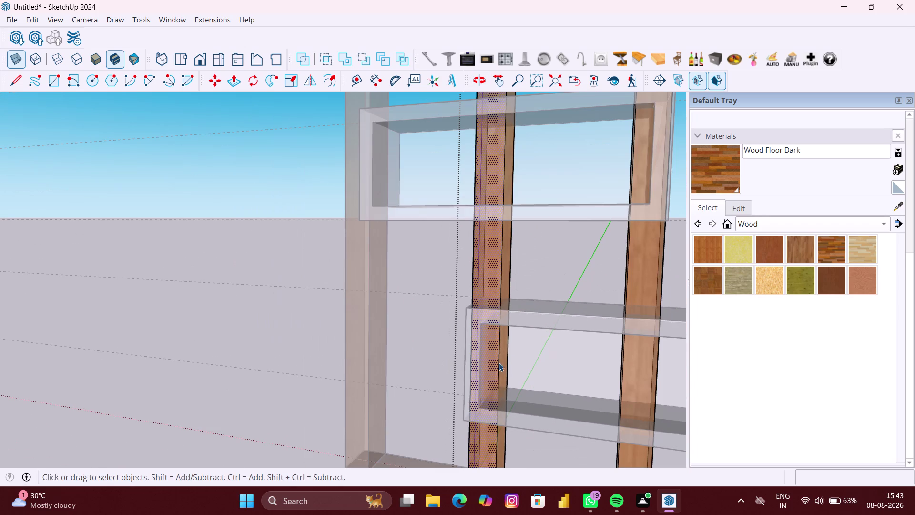
click(502, 363)
Select the vertical posts crossing the shelves and bring up their context menu.
scroll(down, 3)
scroll(down, 3)
click(328, 401)
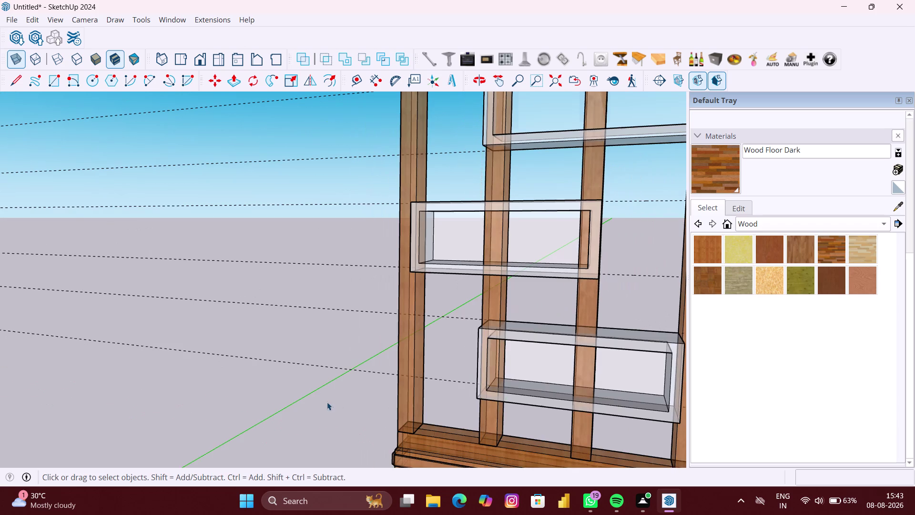
click(497, 363)
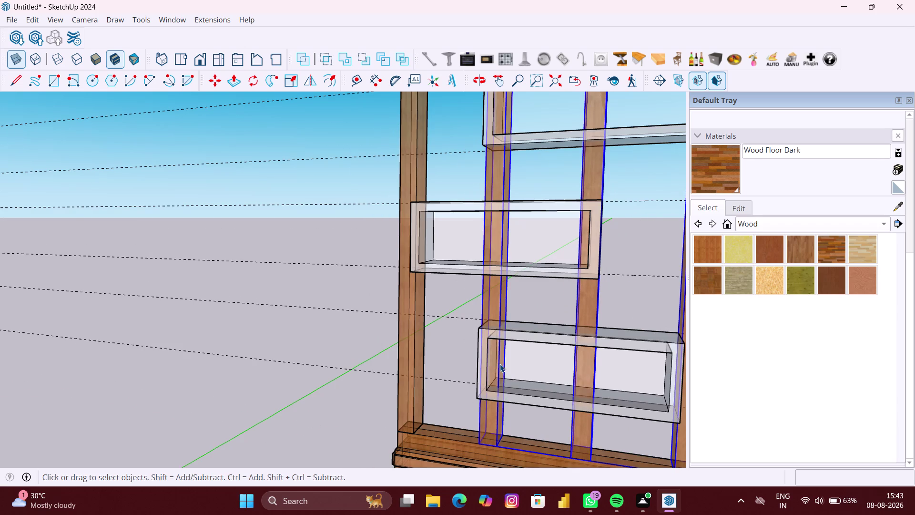
right_click(510, 364)
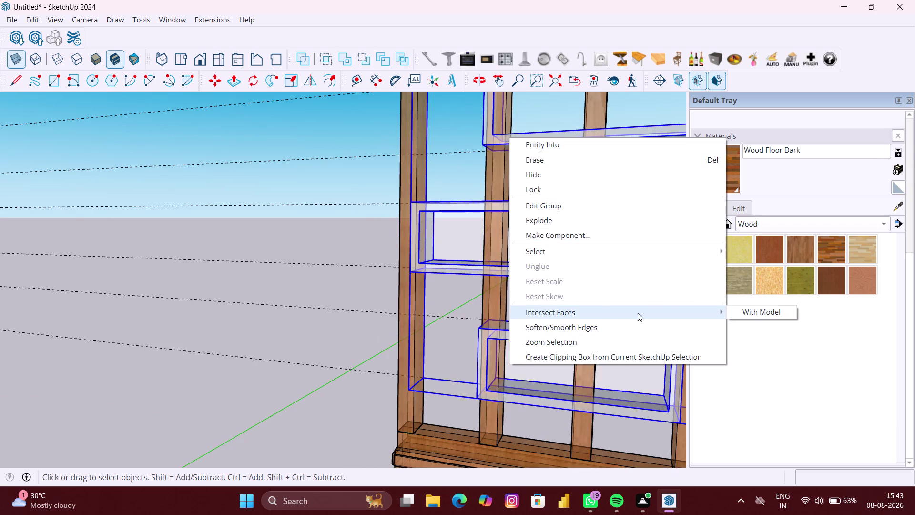
Intersect the selected posts with the model, then select the neighbouring posts at the lower shelf.
click(741, 311)
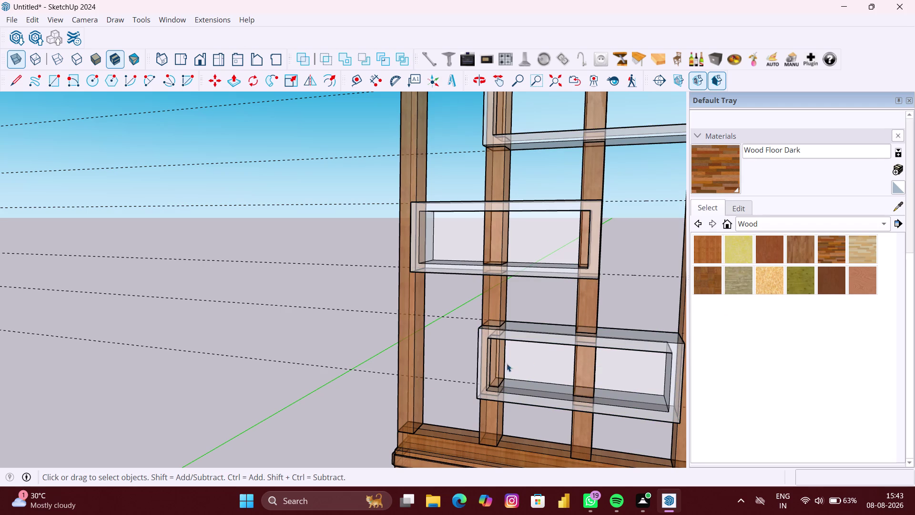
click(502, 362)
scroll(up, 3)
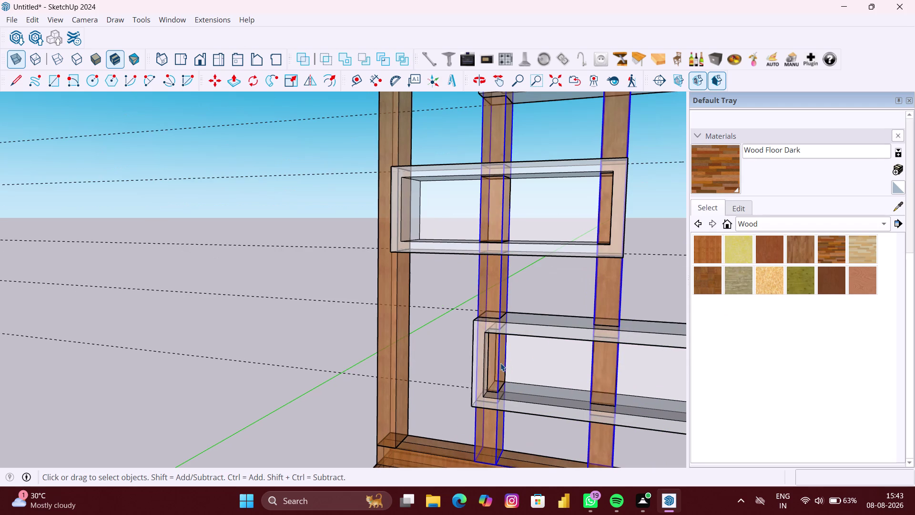
scroll(up, 3)
click(495, 362)
scroll(down, 3)
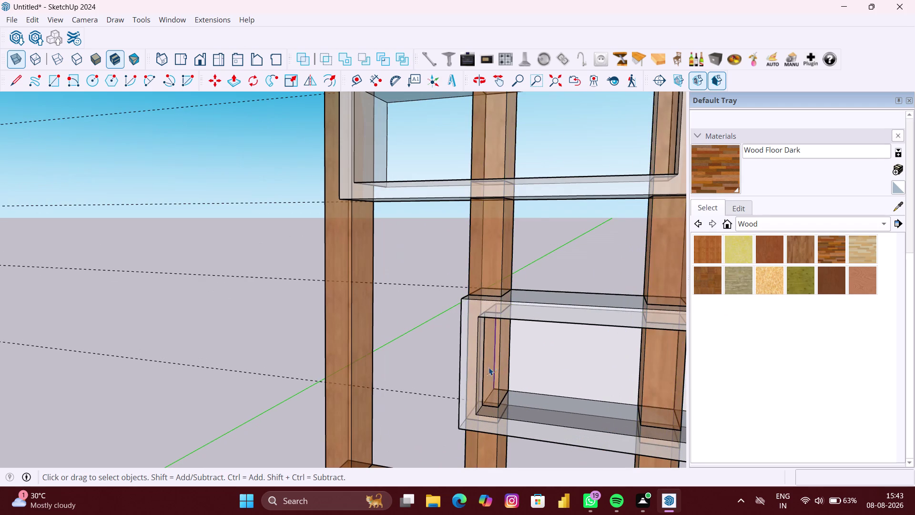
Intersect the middle box shelf with the model.
click(476, 364)
right_click(476, 365)
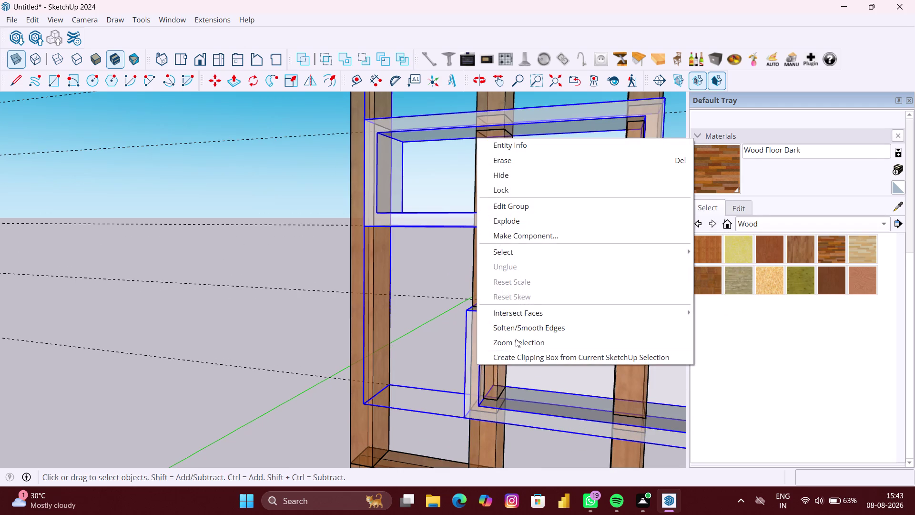
click(525, 310)
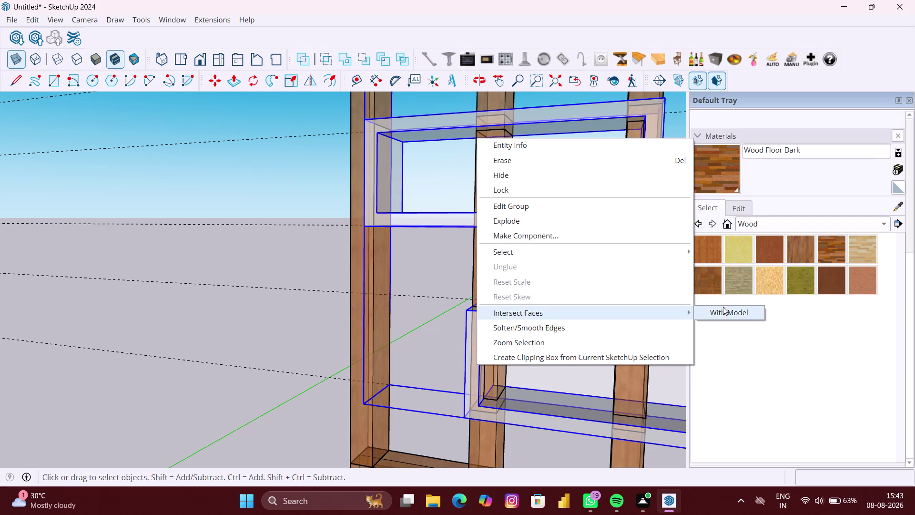
click(723, 312)
scroll(down, 3)
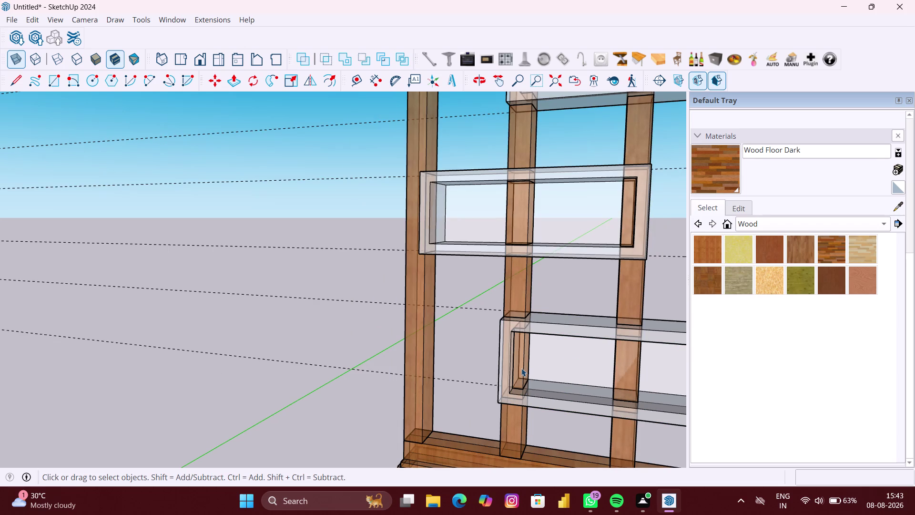
click(522, 368)
scroll(up, 3)
double_click(518, 362)
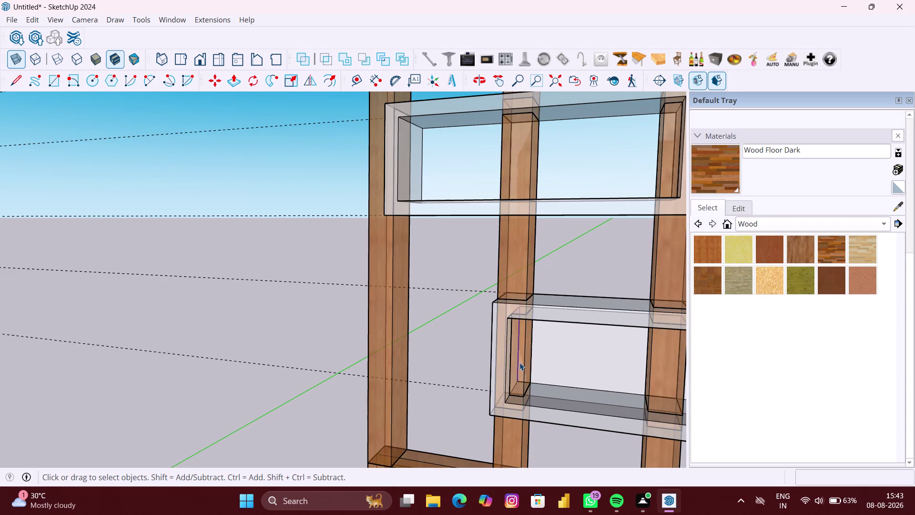
scroll(up, 3)
Intersect the post running through the lower shelf with the model.
click(531, 359)
scroll(down, 3)
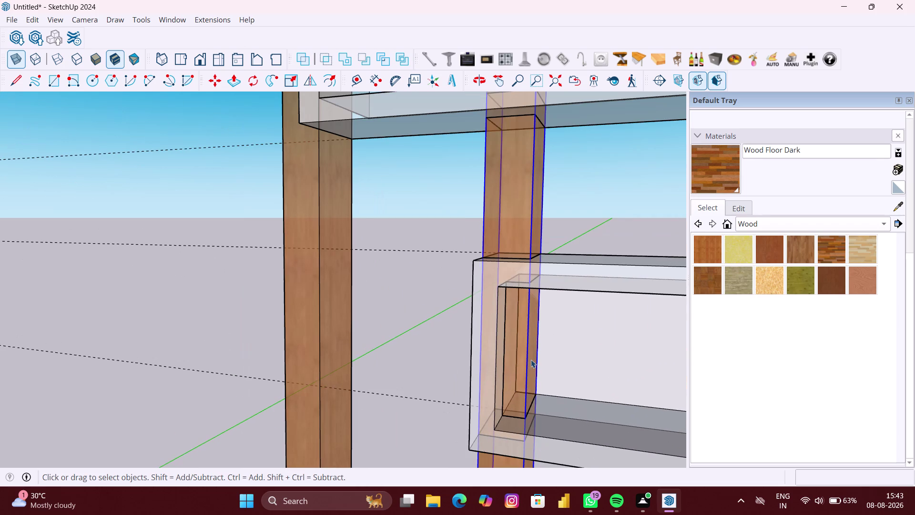
right_click(531, 359)
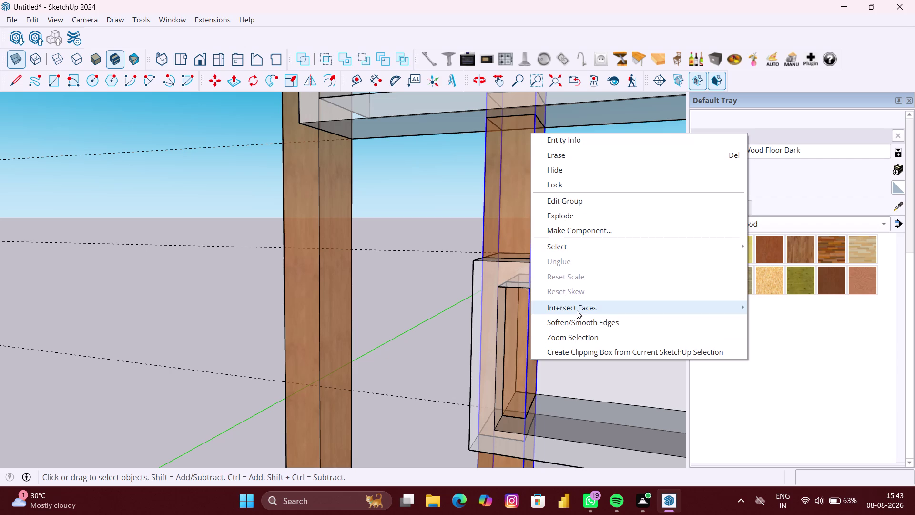
click(577, 310)
click(773, 309)
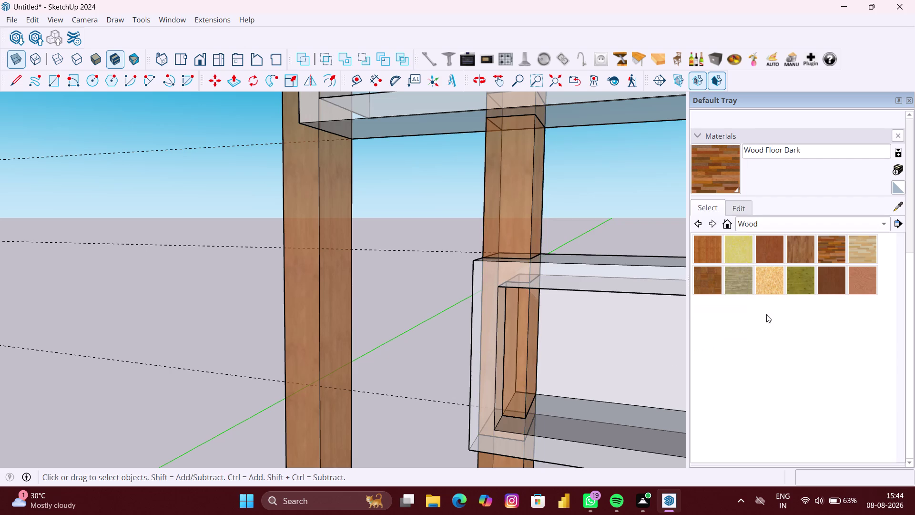
click(582, 369)
double_click(538, 361)
click(532, 358)
scroll(up, 3)
double_click(519, 358)
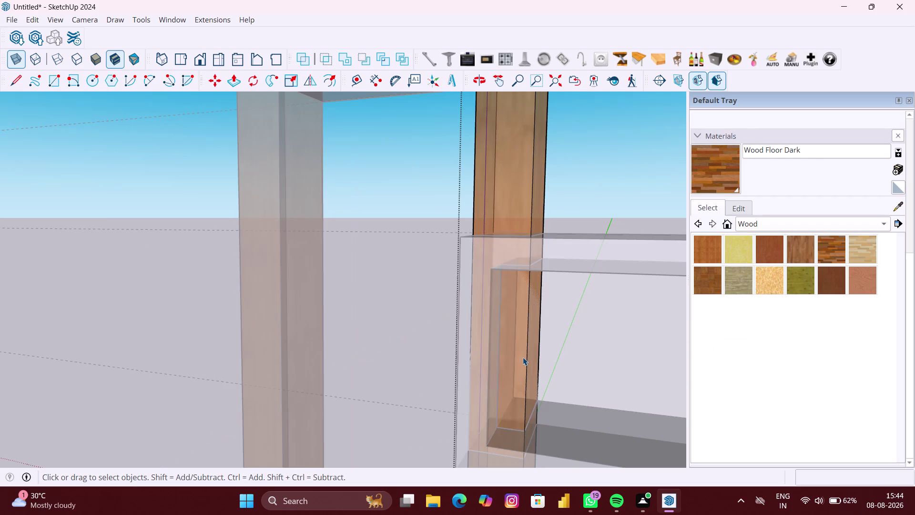
scroll(up, 3)
click(523, 357)
middle_drag(513, 354, 570, 356)
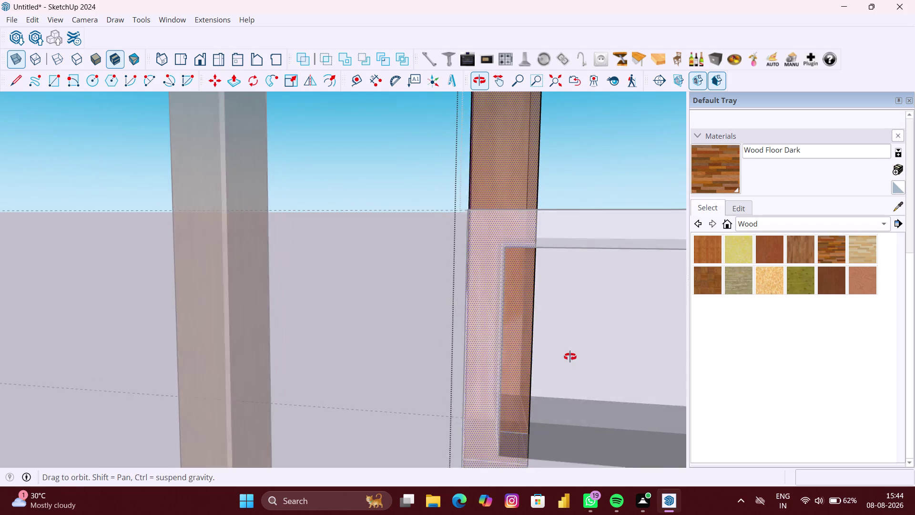
middle_drag(570, 356, 580, 356)
click(532, 346)
click(518, 346)
scroll(up, 3)
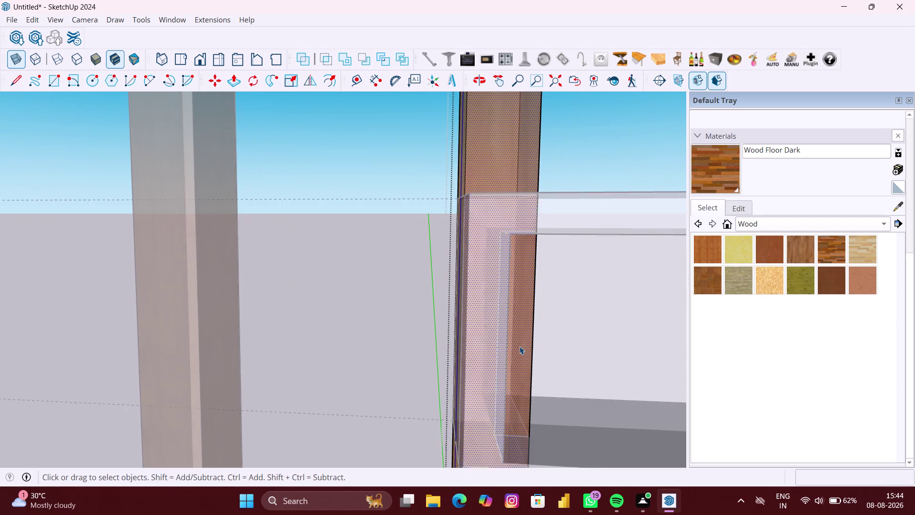
middle_drag(520, 346, 498, 345)
double_click(518, 339)
click(519, 339)
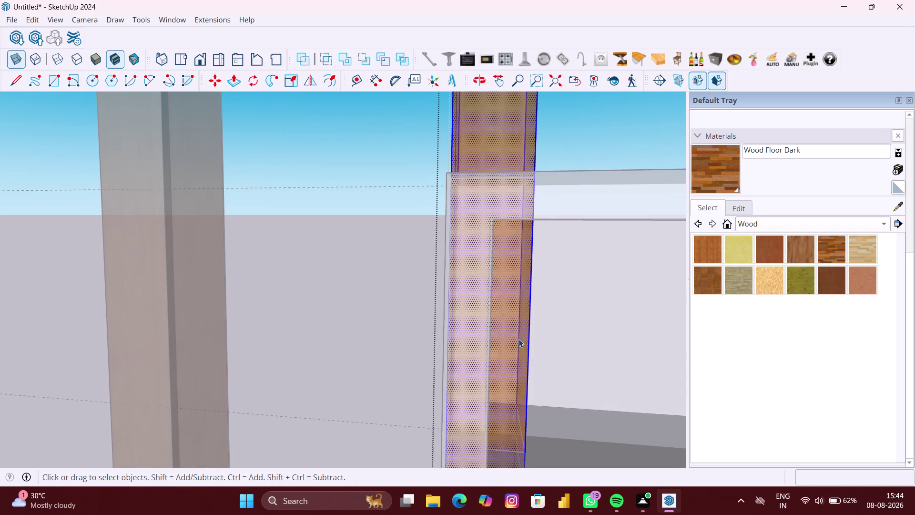
key(Delete)
scroll(down, 3)
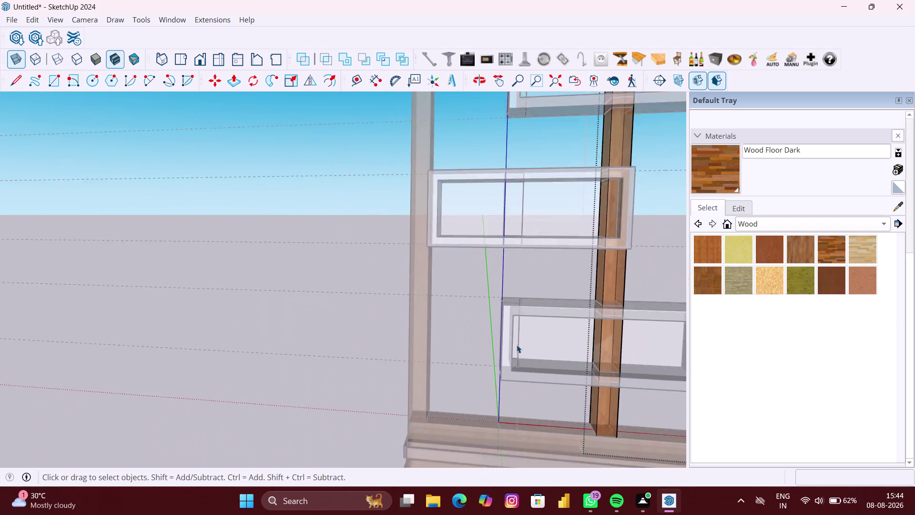
scroll(down, 3)
scroll(down, 3)
key(ctrl+z)
scroll(down, 3)
click(630, 348)
scroll(up, 3)
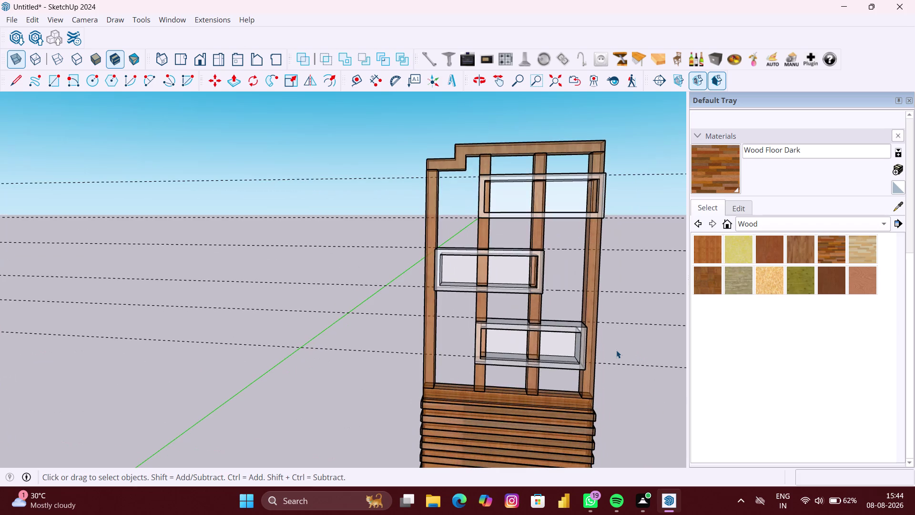
scroll(up, 3)
middle_drag(520, 354, 558, 353)
scroll(up, 3)
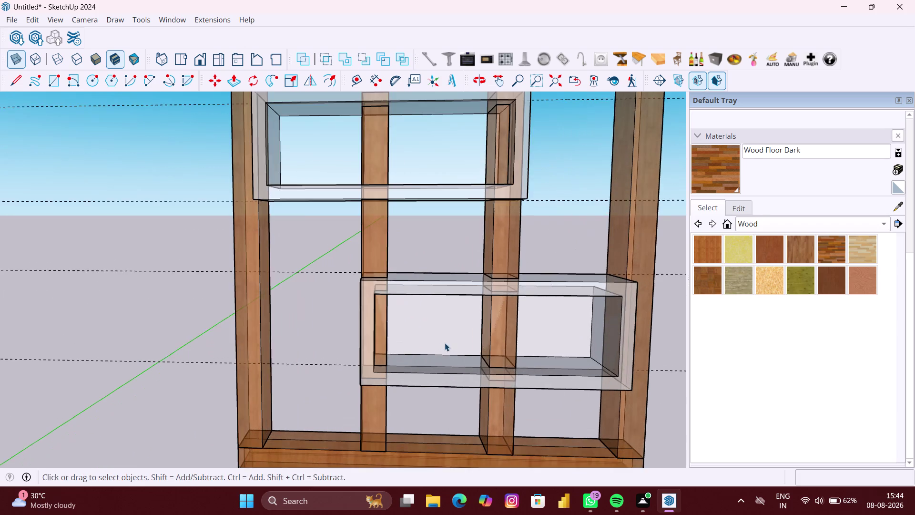
scroll(up, 3)
middle_drag(445, 343, 378, 359)
scroll(up, 3)
scroll(up, 3)
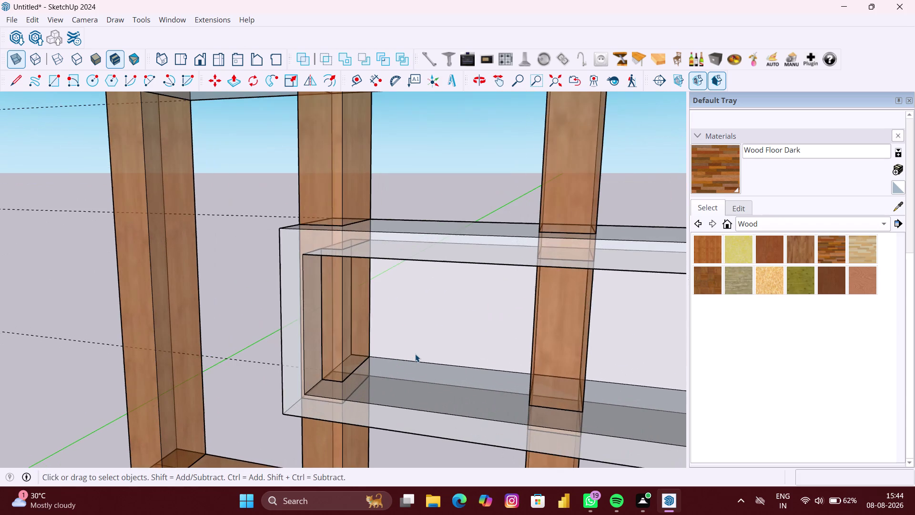
scroll(down, 3)
middle_drag(415, 354, 423, 353)
scroll(down, 3)
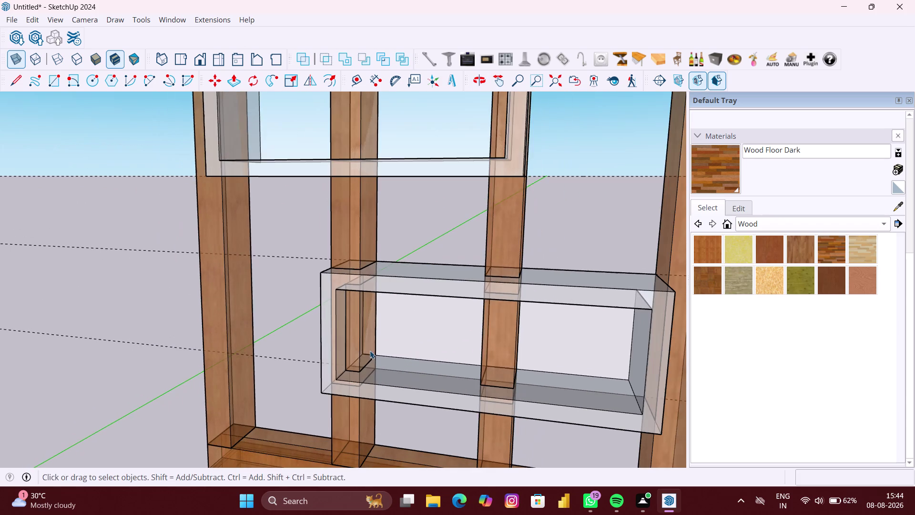
middle_drag(369, 350, 385, 350)
scroll(down, 3)
middle_drag(330, 349, 362, 351)
scroll(down, 3)
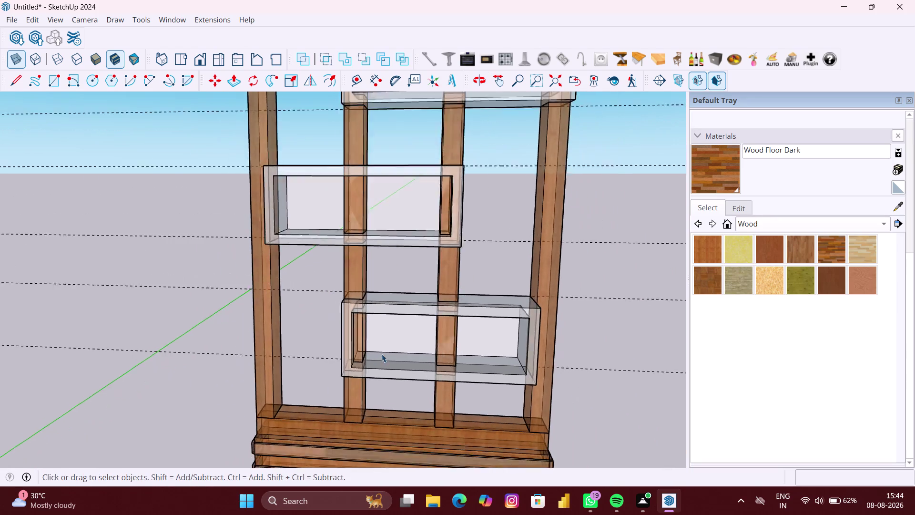
scroll(down, 3)
scroll(down, 3)
middle_drag(433, 336, 301, 349)
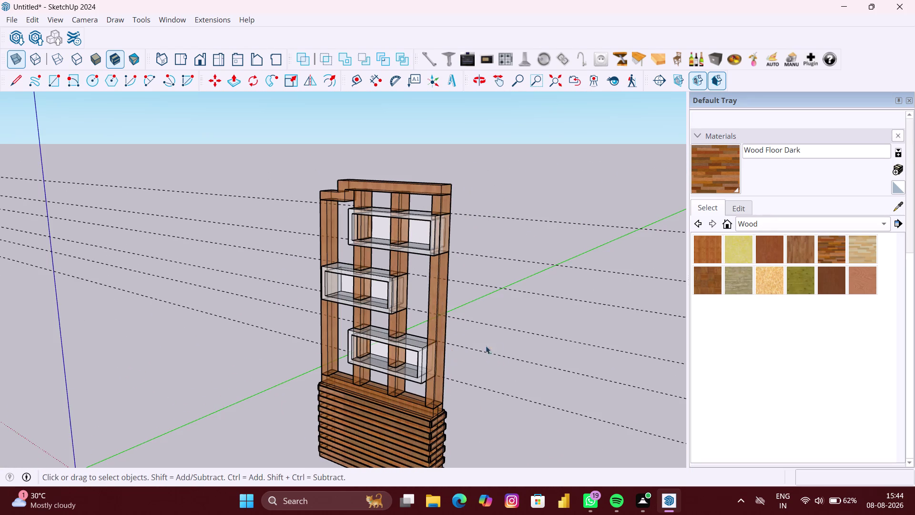
drag(18, 59, 24, 60)
scroll(down, 3)
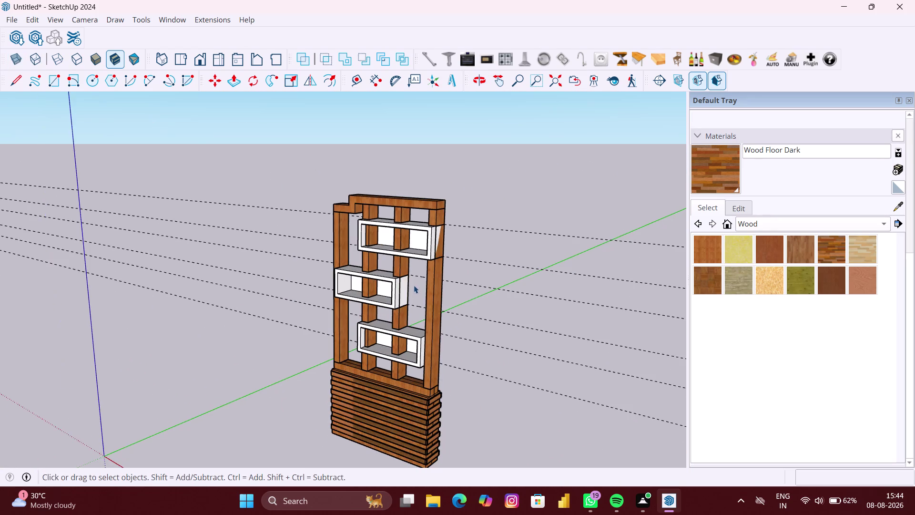
middle_drag(413, 281, 474, 269)
scroll(up, 3)
scroll(up, 3)
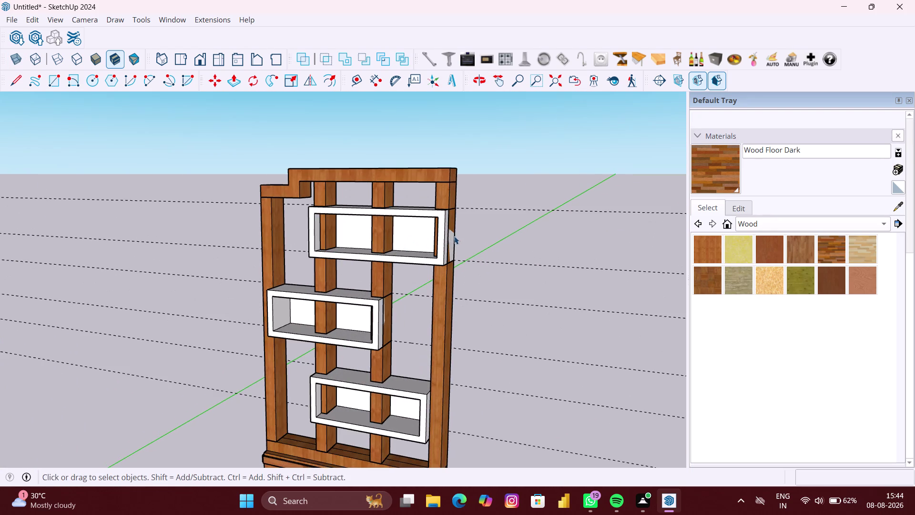
middle_drag(454, 236, 412, 242)
scroll(up, 3)
click(439, 242)
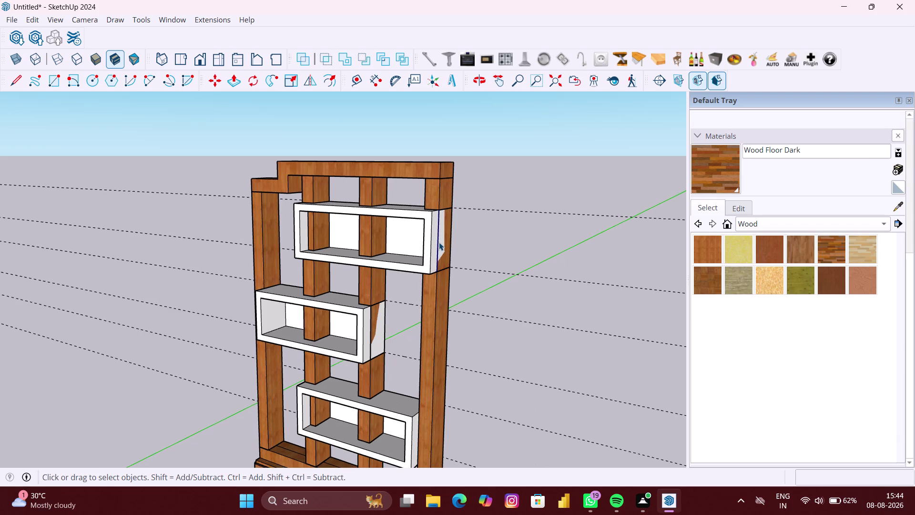
click(447, 242)
double_click(444, 241)
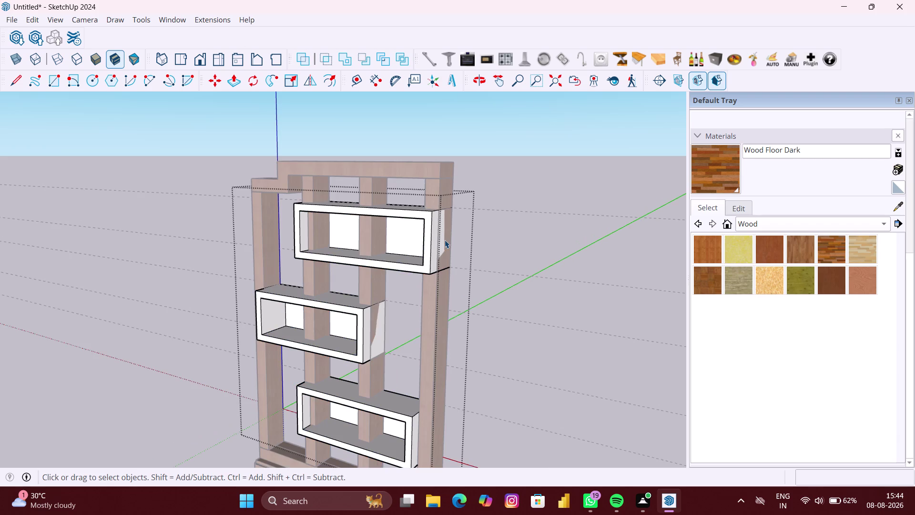
click(444, 239)
scroll(down, 3)
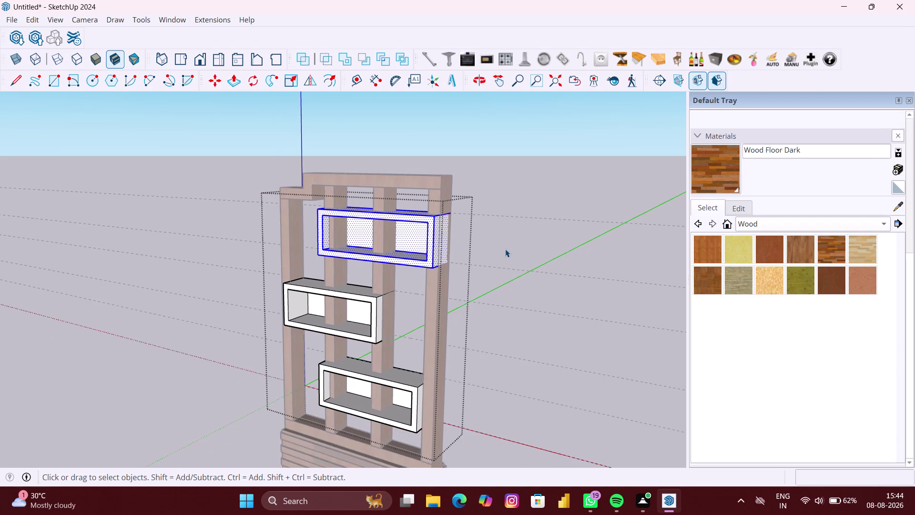
click(509, 252)
scroll(up, 3)
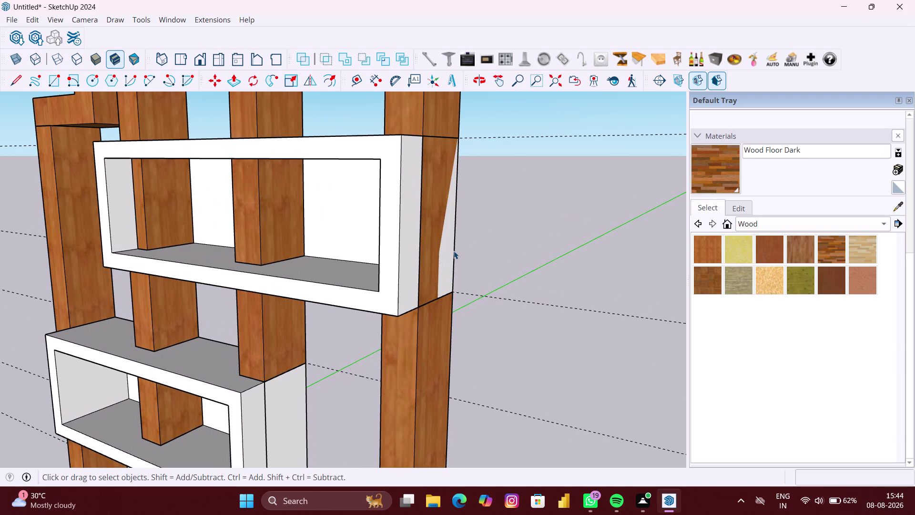
click(453, 252)
click(449, 255)
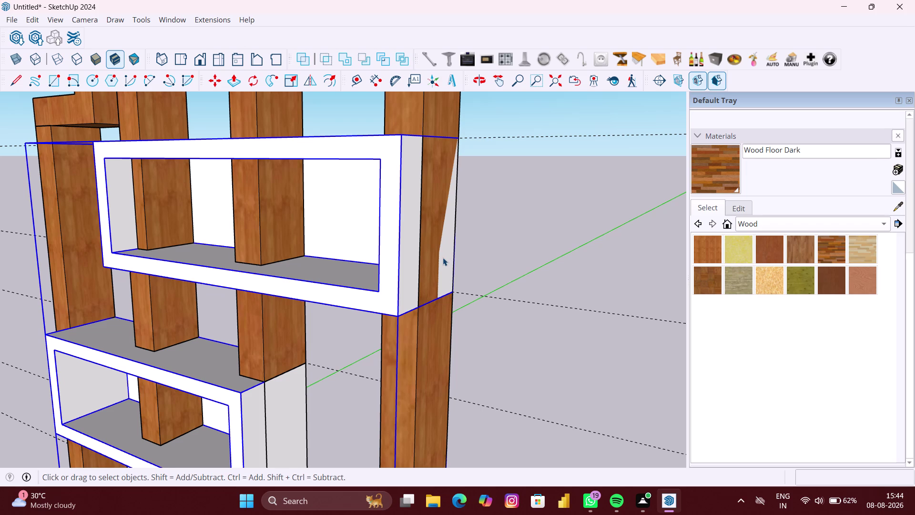
key(Delete)
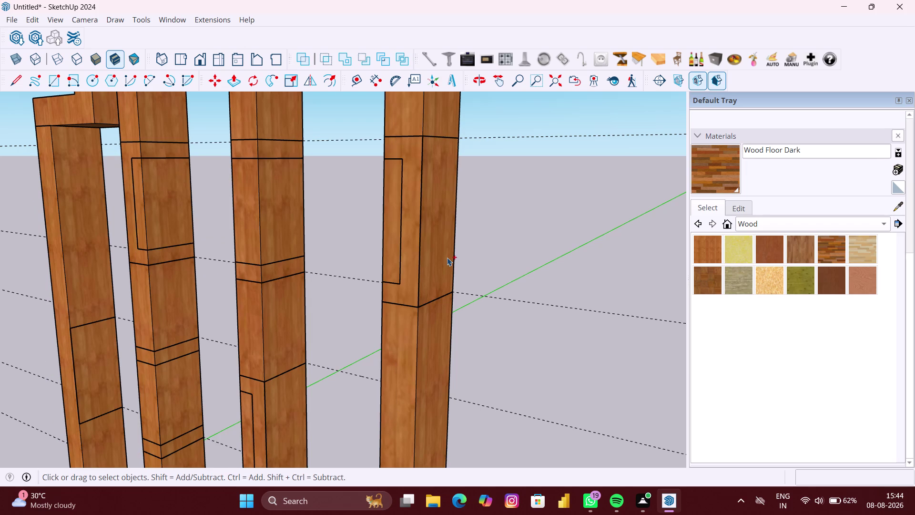
key(ctrl+z)
double_click(429, 253)
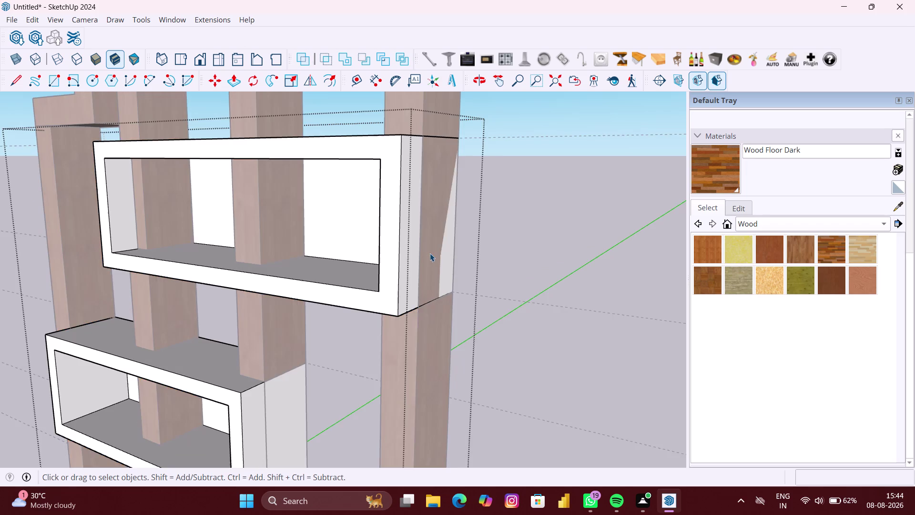
scroll(up, 3)
click(432, 253)
double_click(443, 262)
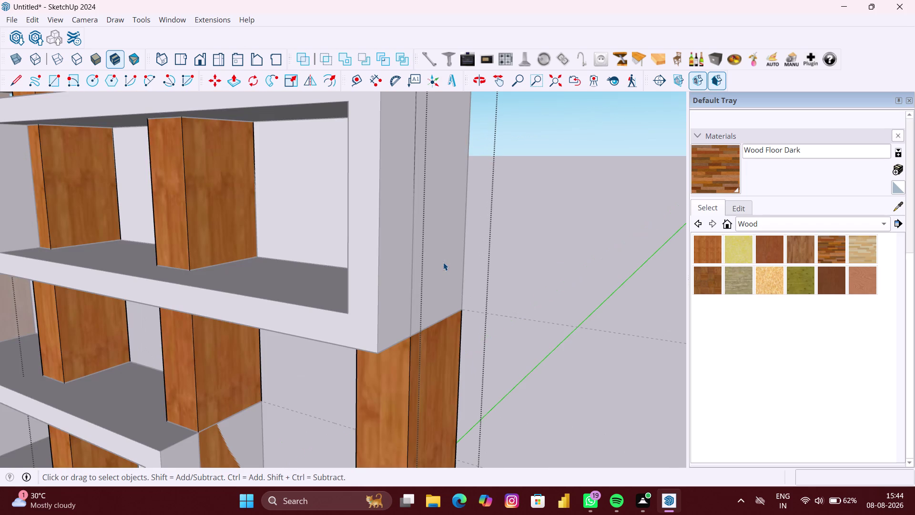
click(443, 262)
scroll(up, 3)
click(444, 263)
click(457, 359)
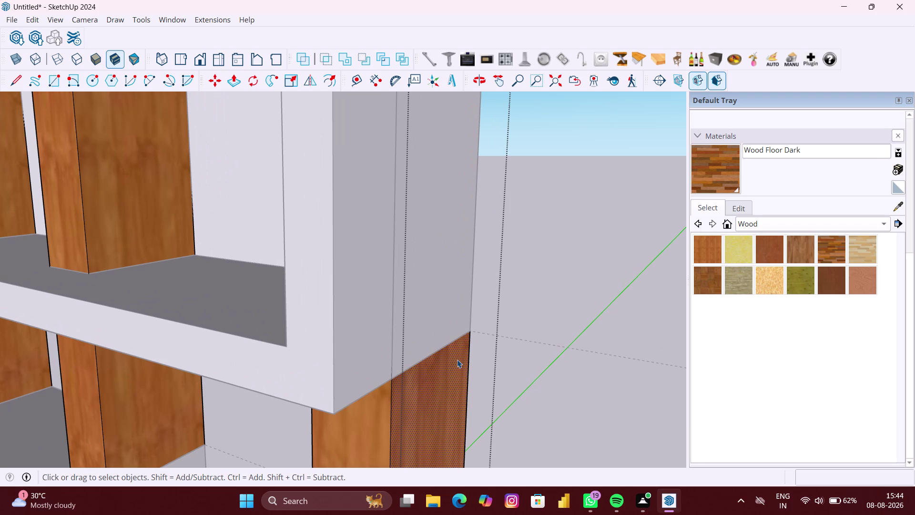
click(440, 323)
click(572, 328)
scroll(down, 3)
click(573, 358)
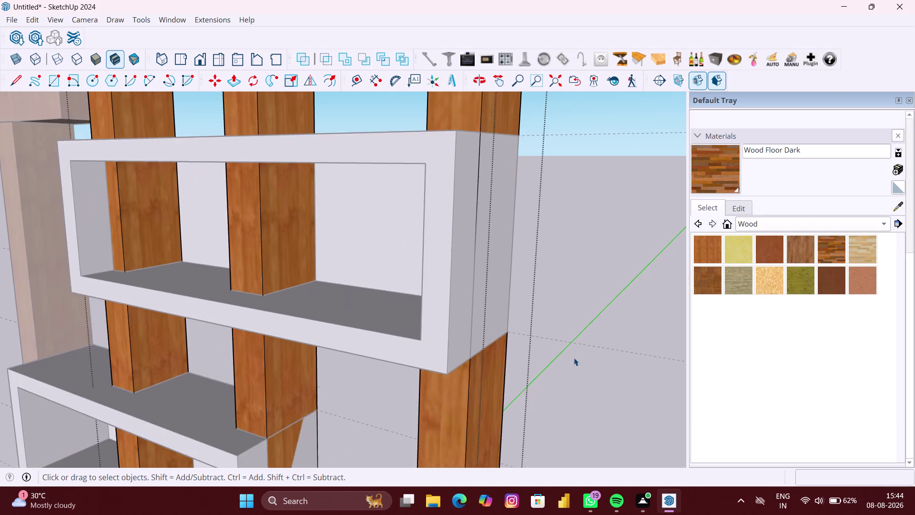
scroll(up, 3)
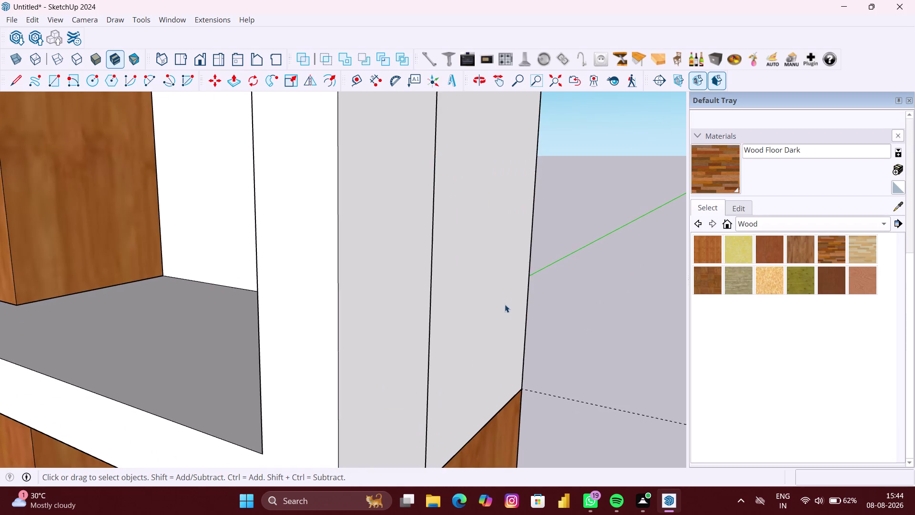
scroll(down, 3)
middle_drag(512, 312, 332, 320)
scroll(down, 3)
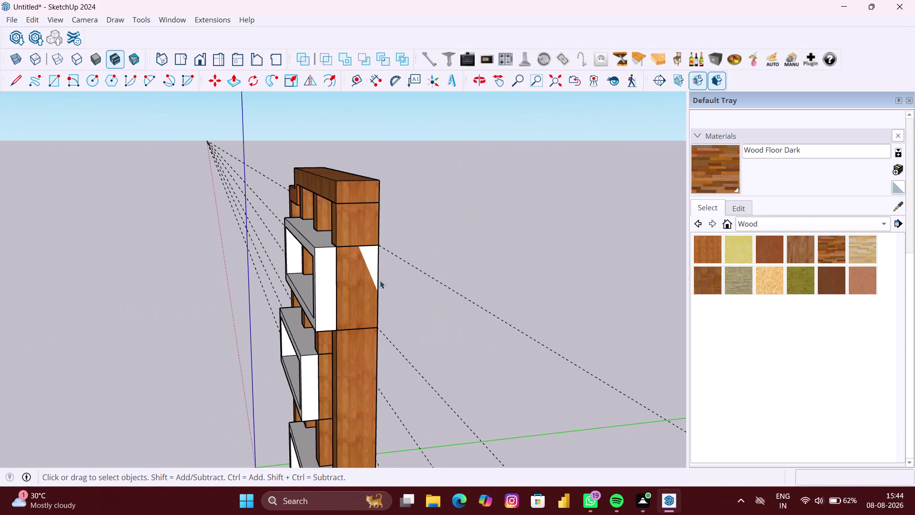
Select the white box shelves, delete them, then undo the deletion.
click(372, 264)
click(368, 266)
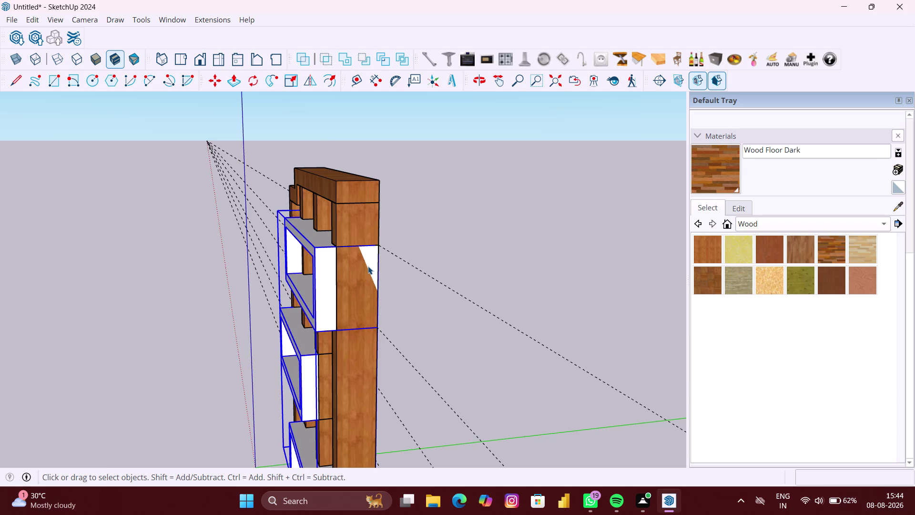
click(368, 266)
scroll(up, 3)
click(364, 266)
scroll(up, 3)
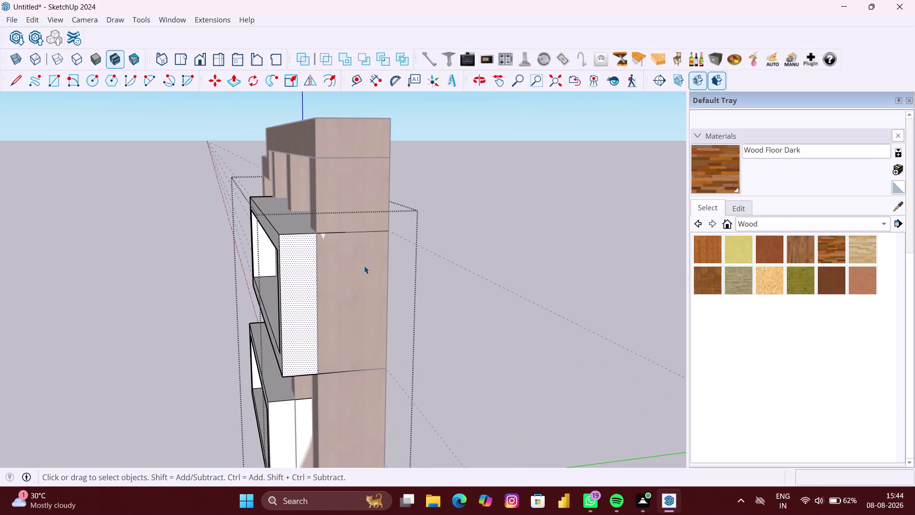
key(Delete)
scroll(down, 3)
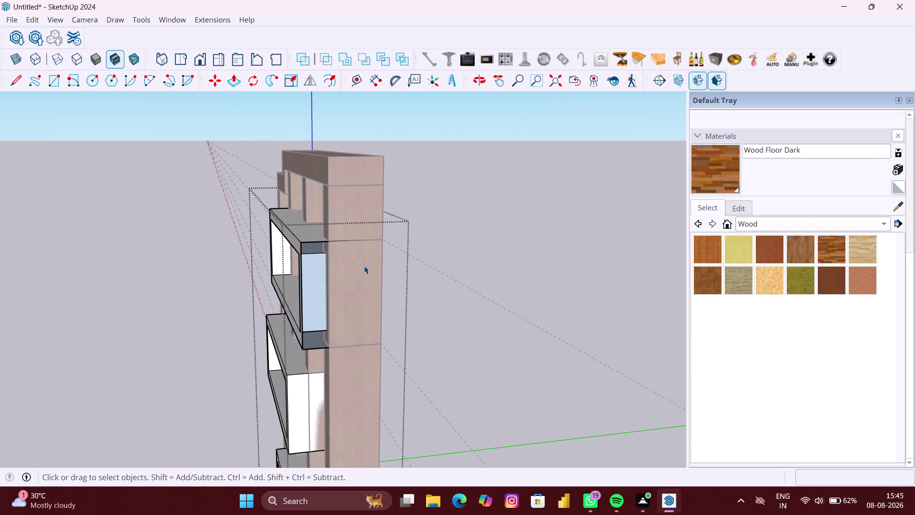
key(ctrl+z)
Select the top box's right end face, then orbit to the unit's side.
middle_drag(348, 268, 414, 261)
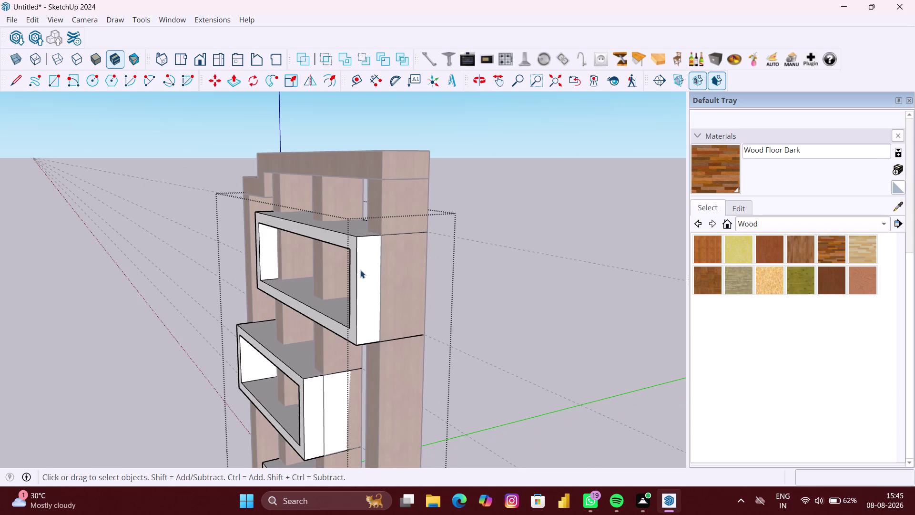
key(space)
click(367, 284)
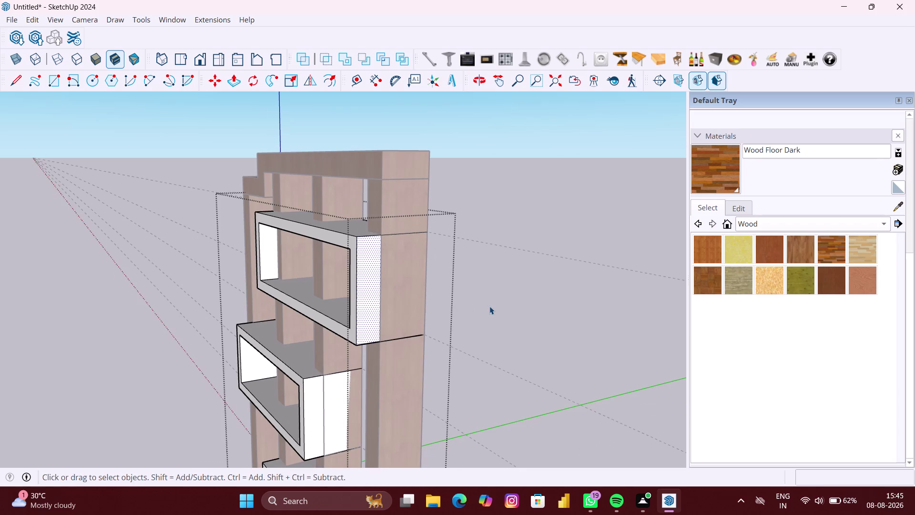
scroll(up, 3)
click(489, 306)
middle_drag(408, 295, 372, 296)
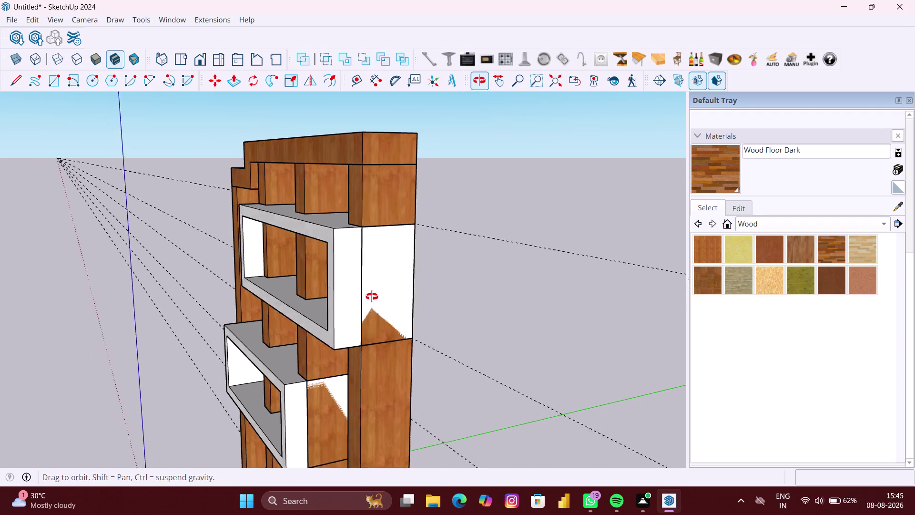
middle_drag(373, 297, 346, 297)
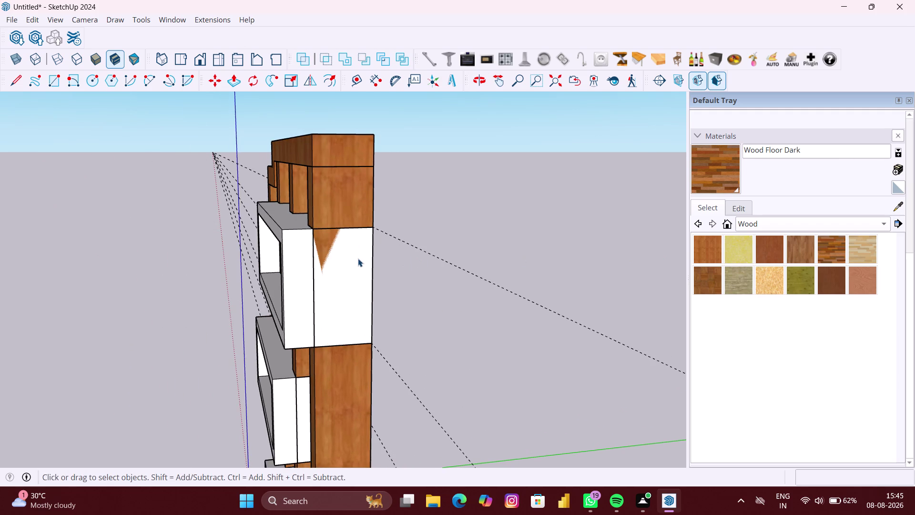
scroll(down, 3)
scroll(down, 3)
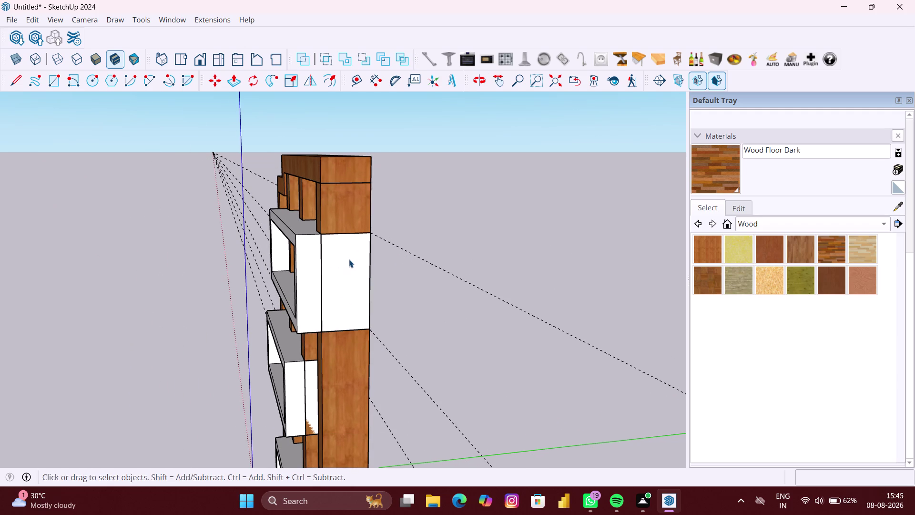
Select the box shelves and open them for editing, viewed close to the box end.
click(350, 260)
scroll(up, 3)
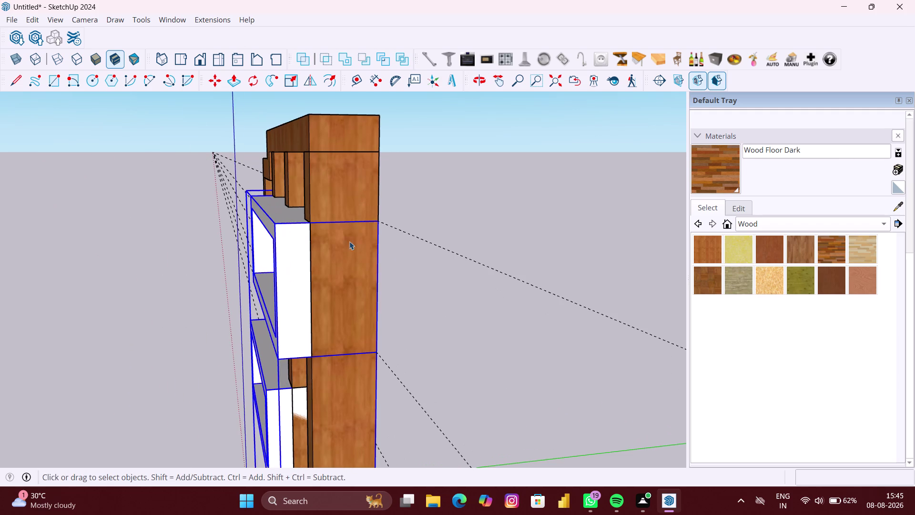
click(346, 210)
click(357, 253)
scroll(up, 3)
middle_drag(354, 278, 323, 283)
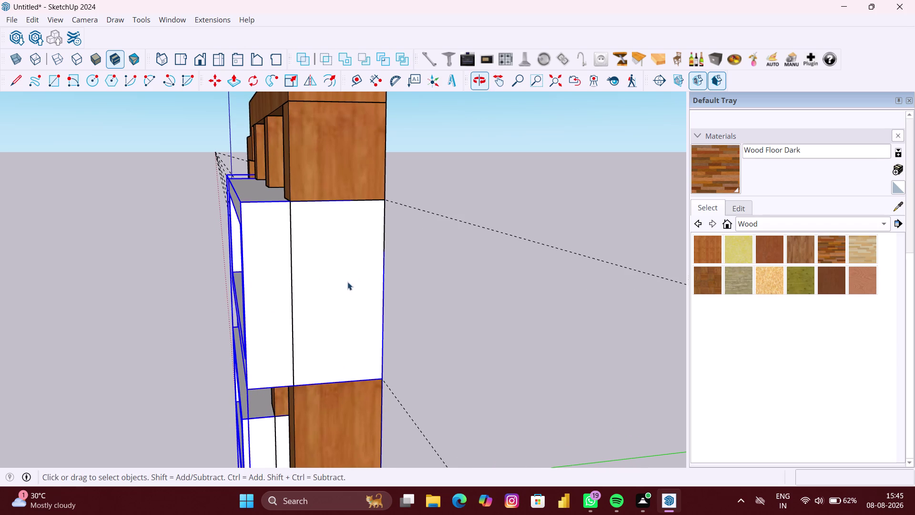
scroll(up, 3)
middle_drag(366, 280, 331, 282)
double_click(344, 285)
Orbit back to the unit's front and enter the top box shelf group.
click(339, 284)
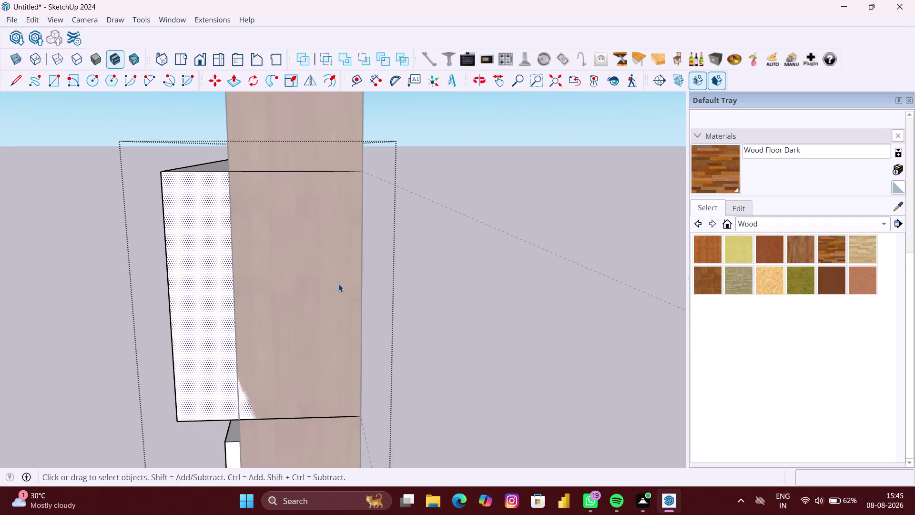
scroll(down, 3)
click(316, 339)
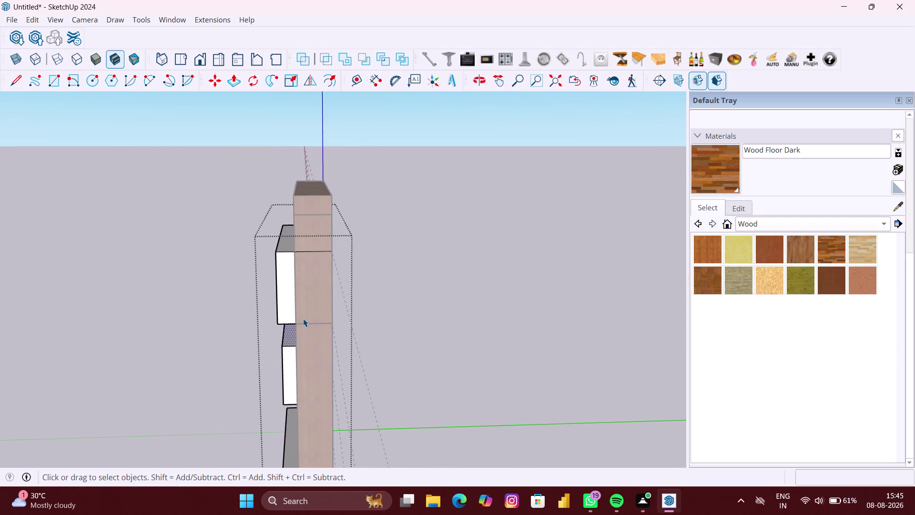
middle_drag(303, 318, 544, 330)
scroll(up, 3)
scroll(up, 3)
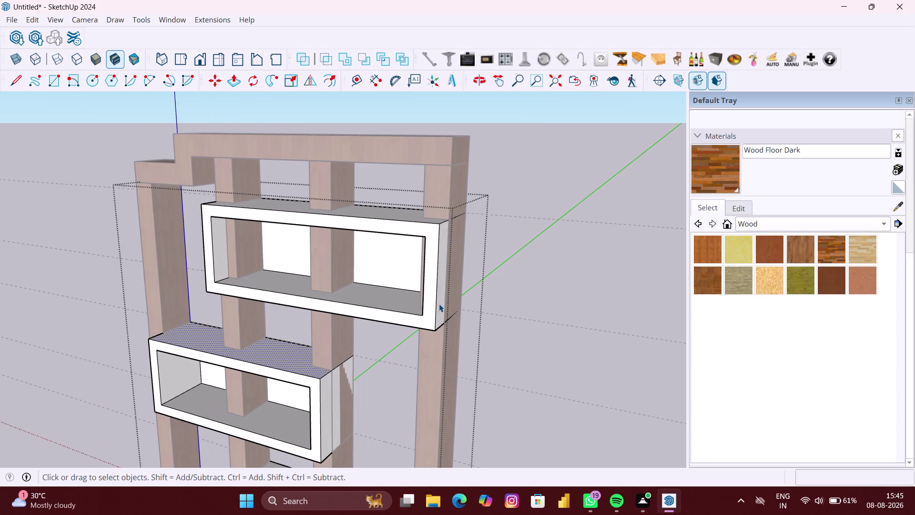
click(527, 283)
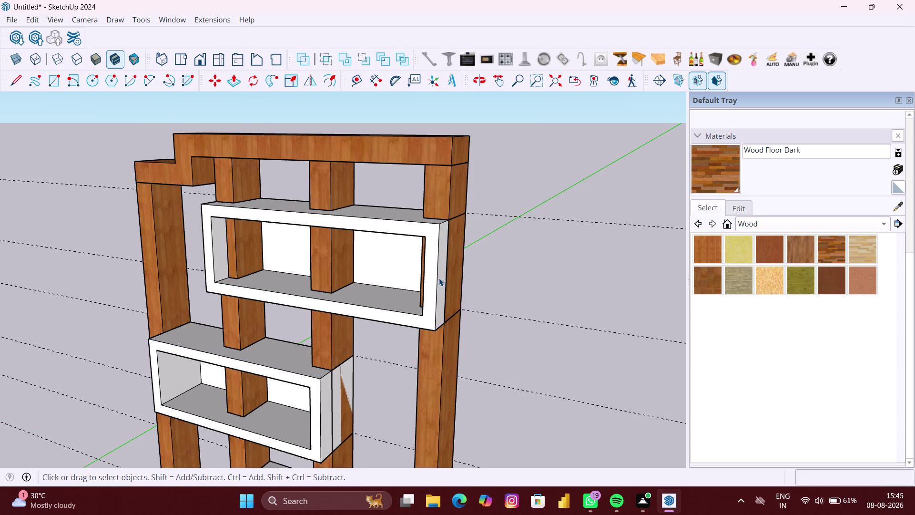
double_click(439, 278)
Try Push/Pull on the top box shelf, then return to the Select tool.
key(p)
scroll(up, 3)
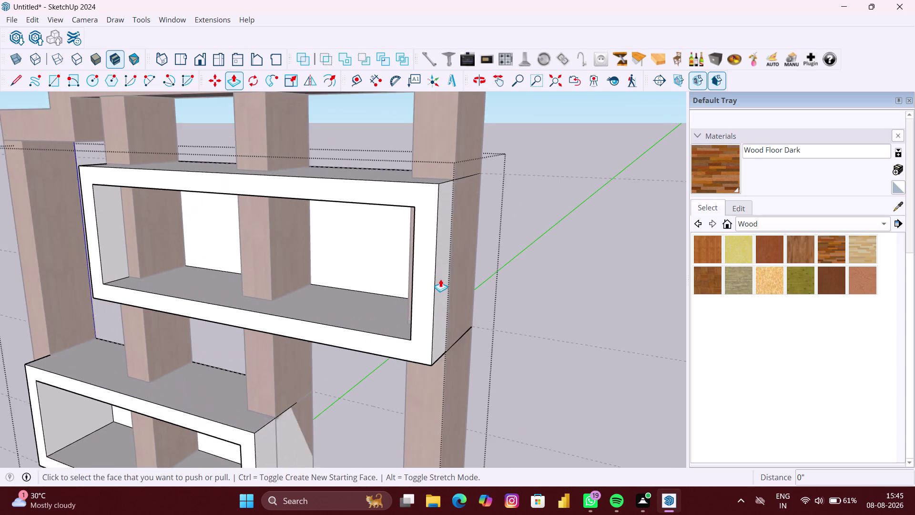
scroll(up, 3)
click(440, 276)
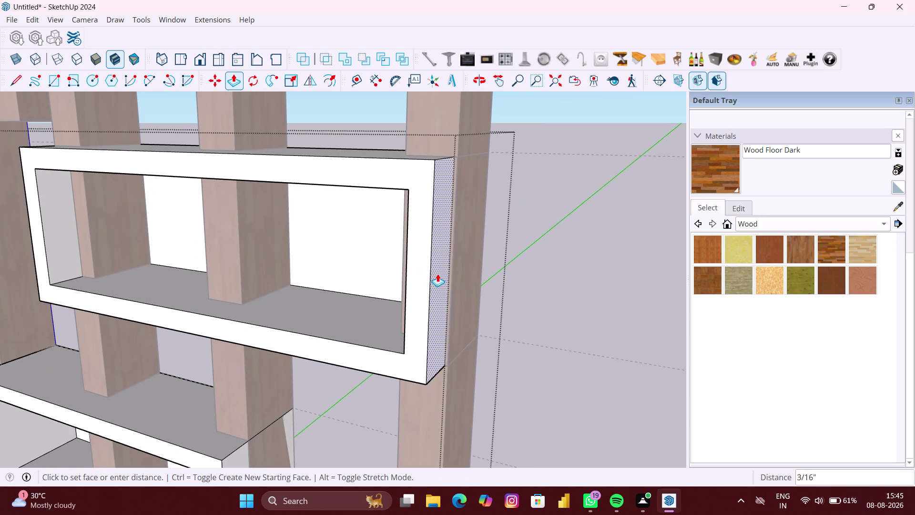
click(436, 274)
scroll(down, 3)
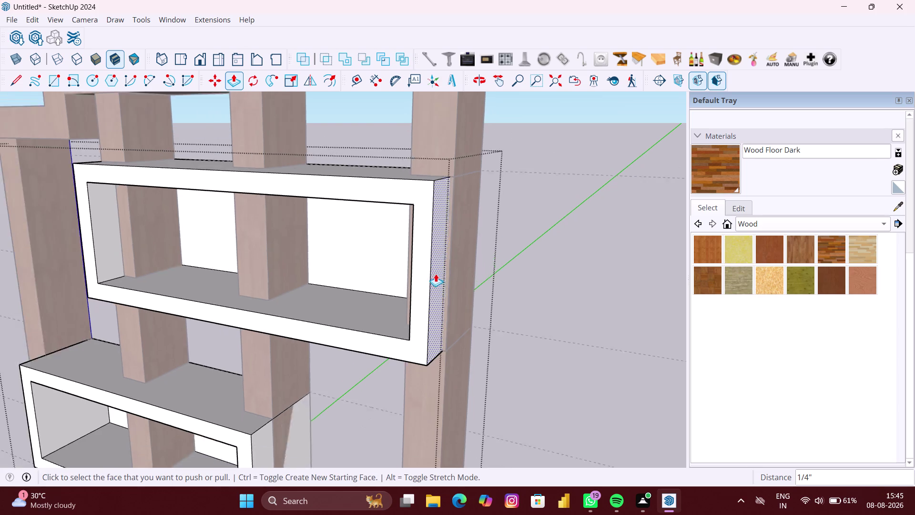
scroll(down, 3)
key(space)
click(517, 285)
scroll(down, 3)
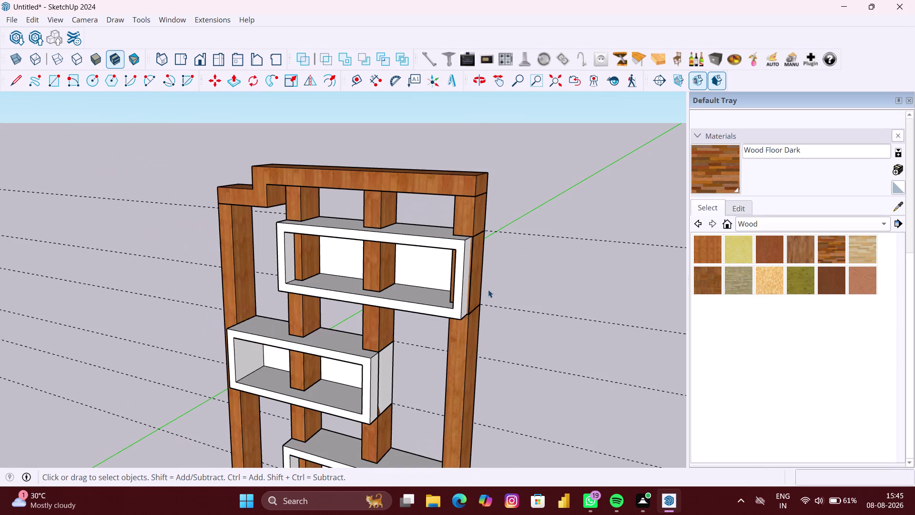
scroll(up, 3)
Orbit around the shelving unit to view the shelves from another angle.
middle_drag(483, 286, 403, 288)
scroll(down, 3)
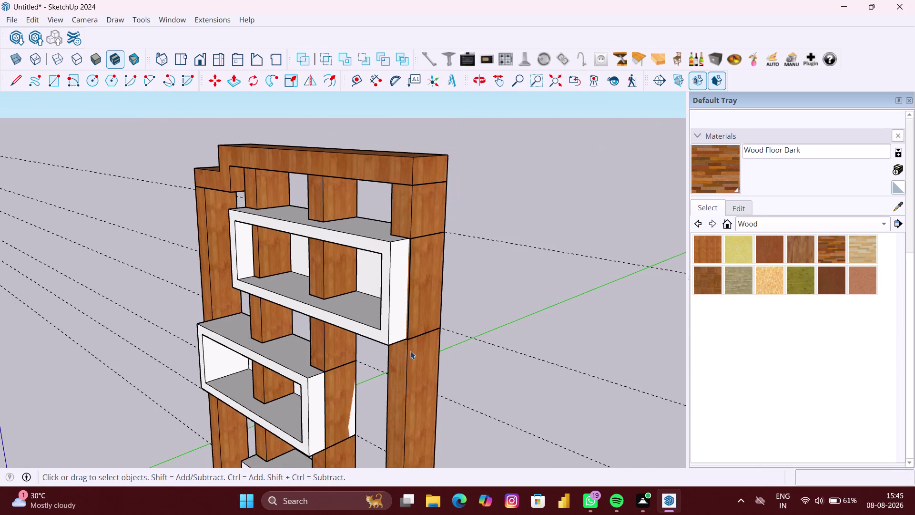
middle_drag(411, 351, 471, 321)
scroll(up, 3)
key(p)
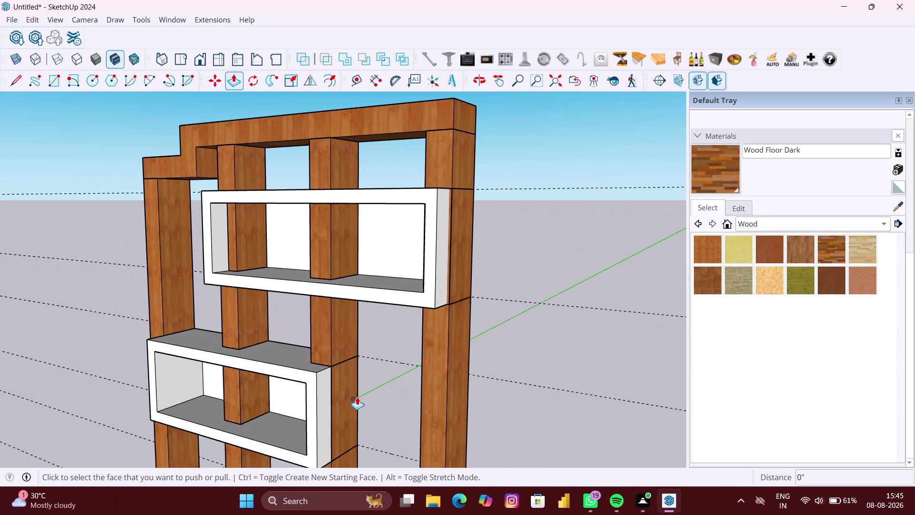
scroll(up, 3)
key(space)
Open the middle shelf group and pull its end face out 3/16 inch.
double_click(315, 405)
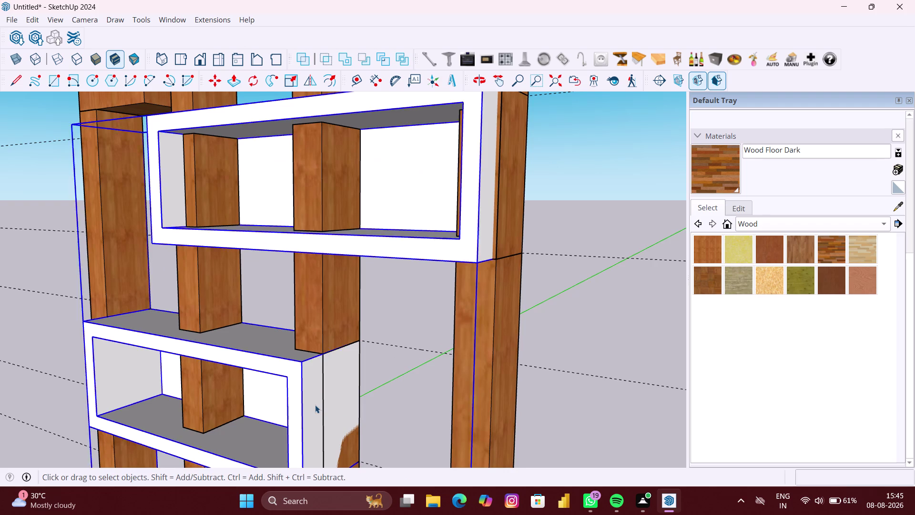
click(314, 404)
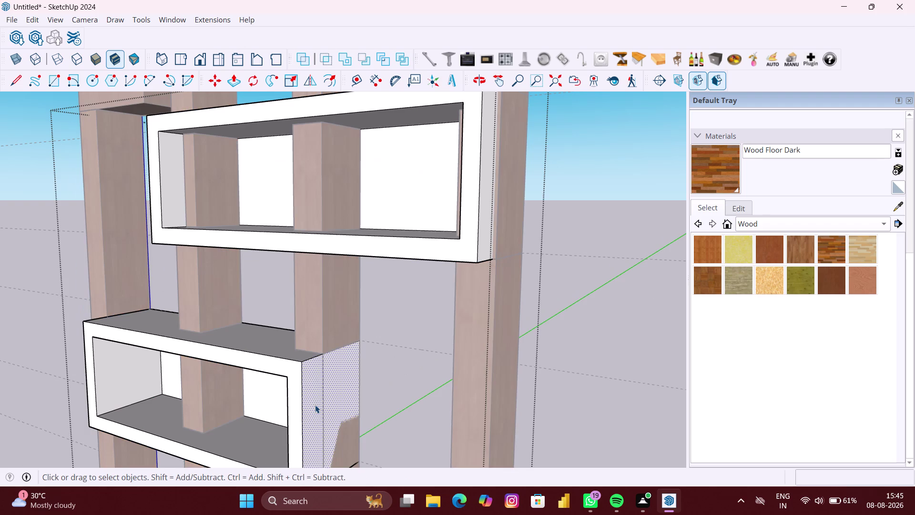
key(p)
click(310, 403)
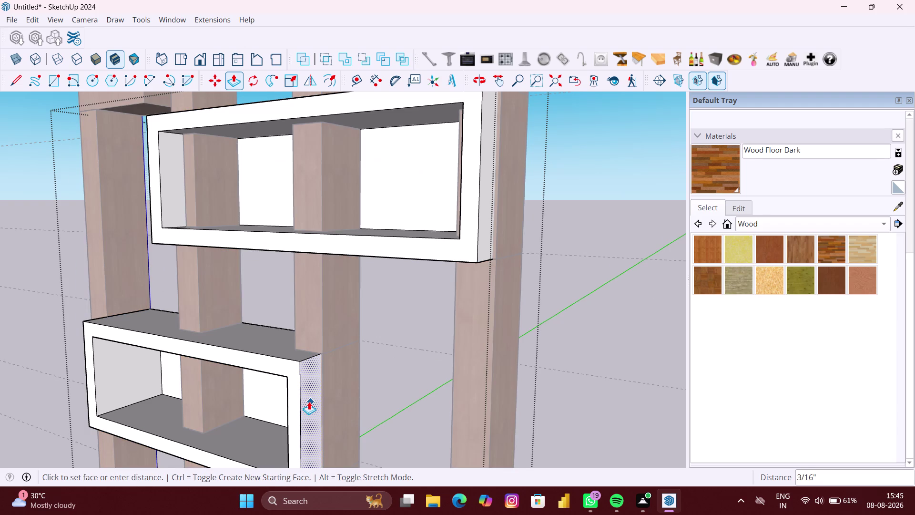
click(308, 401)
scroll(down, 3)
key(space)
Leave the group and orbit out to view the whole unit front-on.
scroll(down, 3)
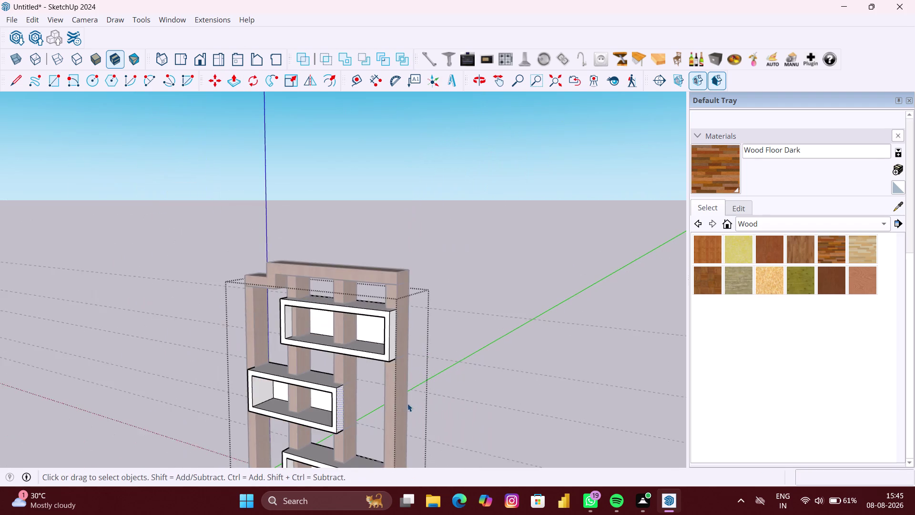
scroll(down, 3)
middle_drag(414, 410, 471, 353)
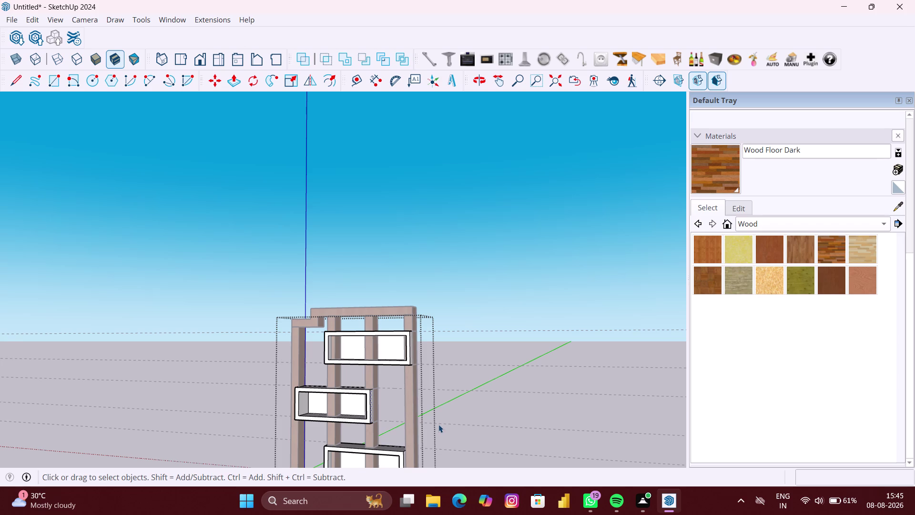
click(468, 415)
scroll(up, 3)
middle_drag(438, 412, 421, 473)
scroll(up, 3)
middle_drag(375, 433, 440, 335)
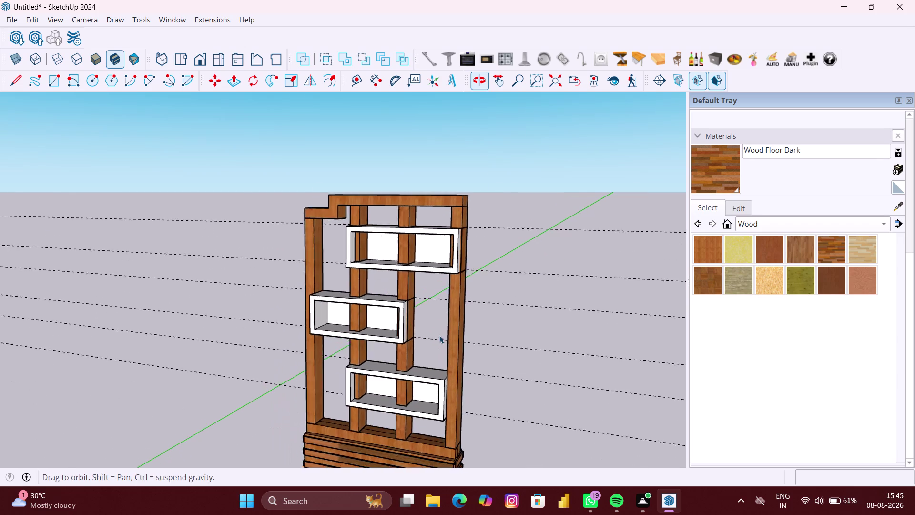
Centre the lower box shelves in view and open the wooden frame group for editing.
scroll(up, 3)
middle_drag(444, 393, 477, 380)
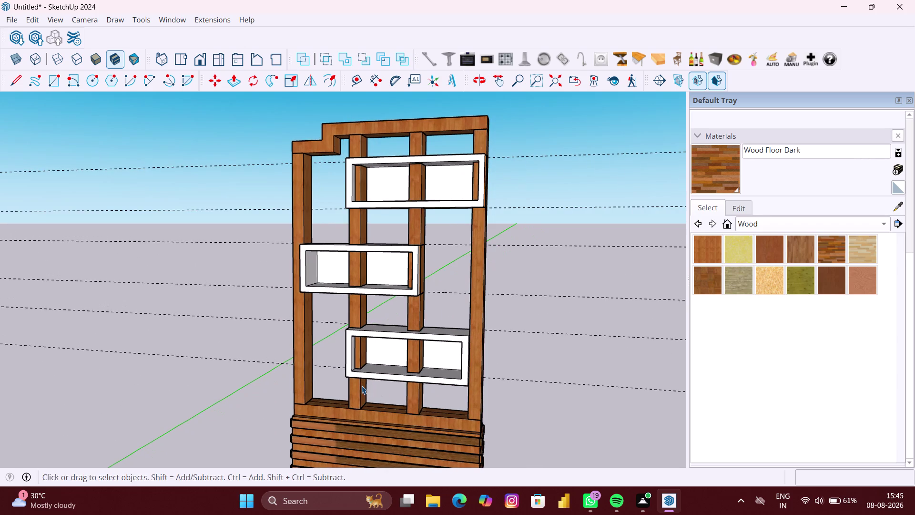
scroll(up, 3)
middle_drag(359, 351, 400, 352)
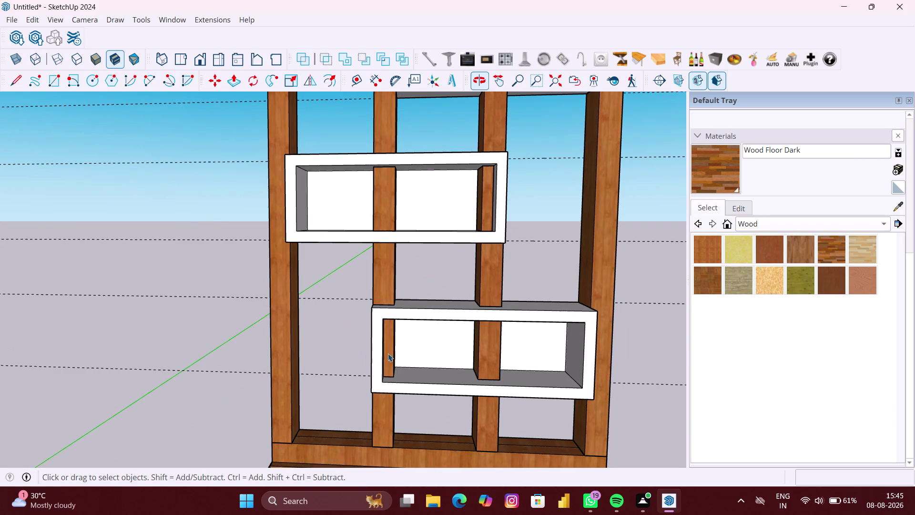
click(386, 351)
double_click(388, 353)
Pick the post inside the lower shelf, dismiss its context menu, press Delete, and zoom in.
click(390, 354)
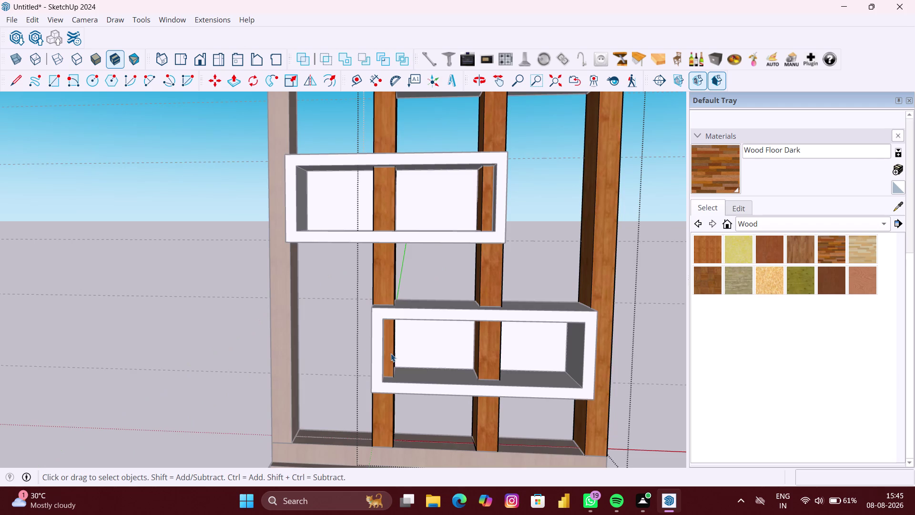
right_click(391, 353)
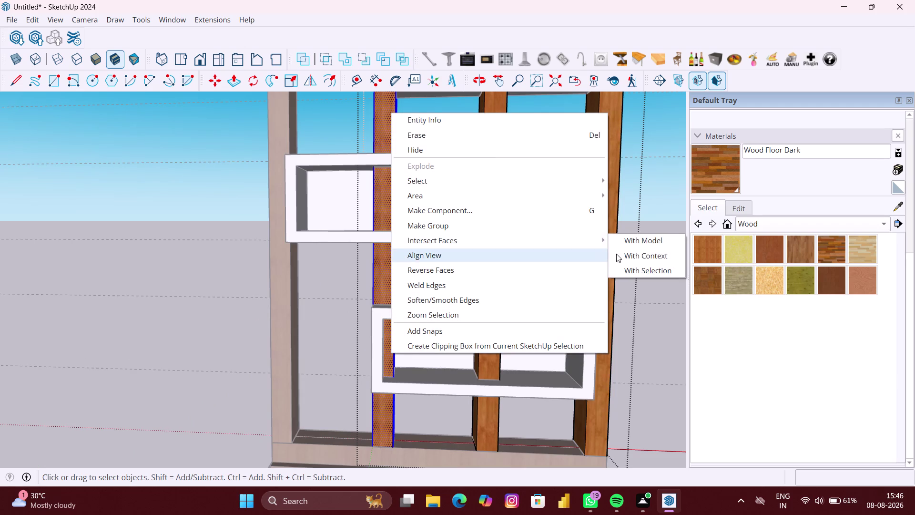
click(640, 243)
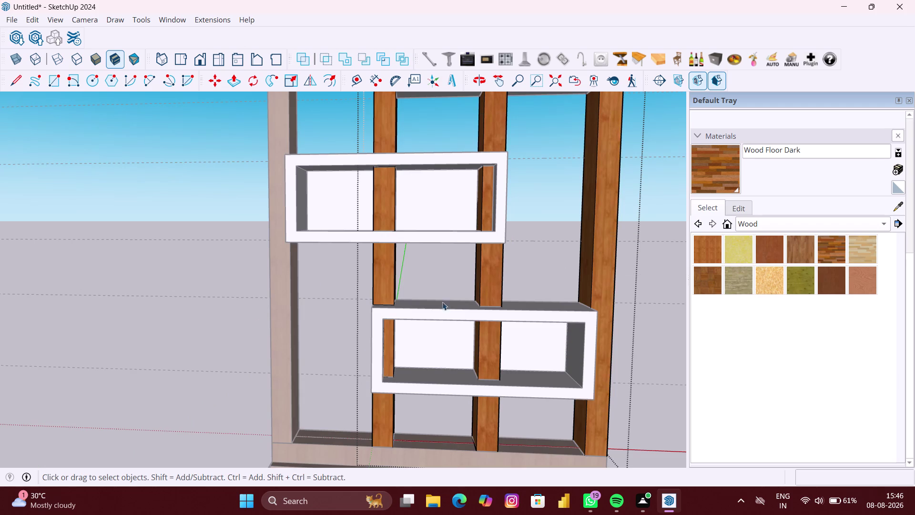
click(386, 351)
key(Delete)
scroll(up, 3)
middle_drag(383, 352, 380, 353)
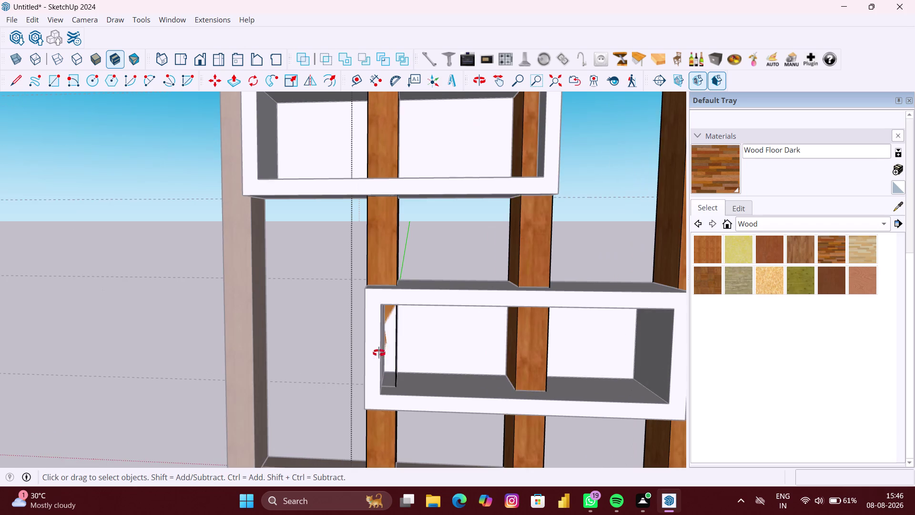
Delete the post section and leftover edges inside the lower box shelf.
middle_drag(380, 353, 306, 349)
scroll(up, 3)
click(403, 352)
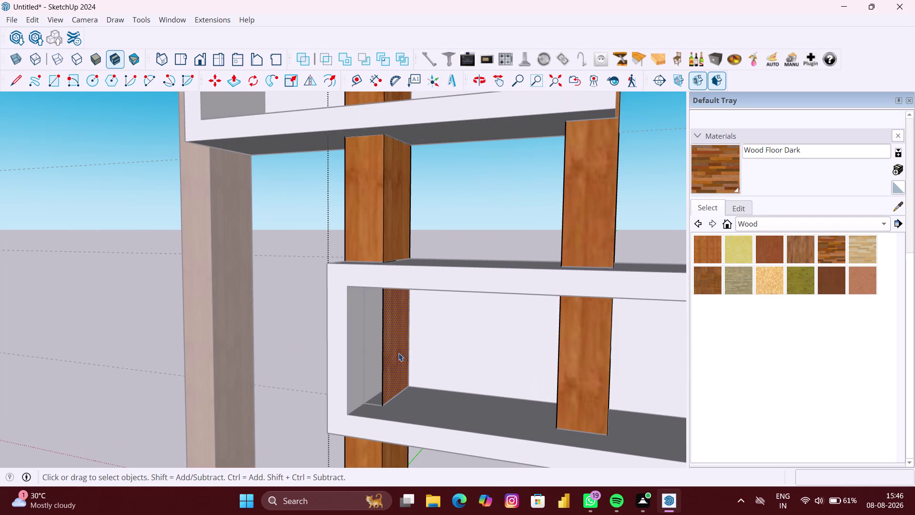
key(Delete)
click(387, 355)
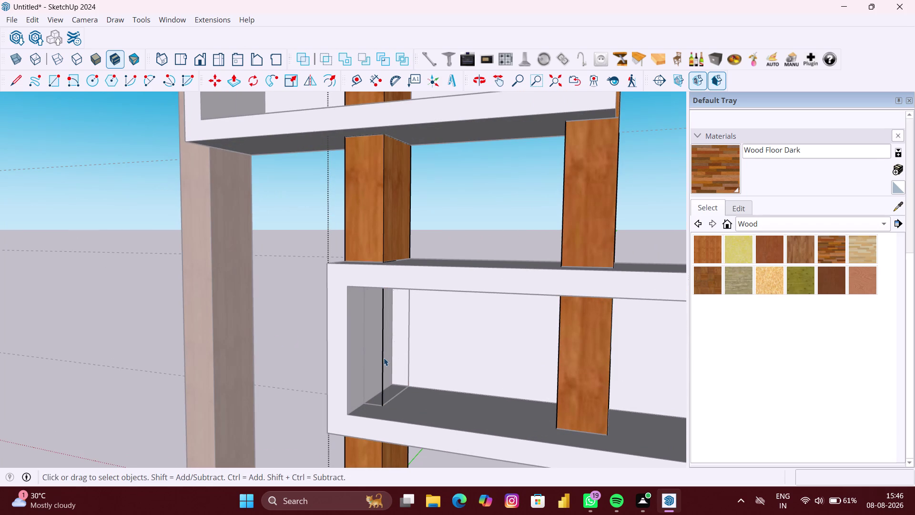
click(384, 357)
key(Delete)
click(400, 390)
click(408, 378)
click(410, 377)
scroll(down, 3)
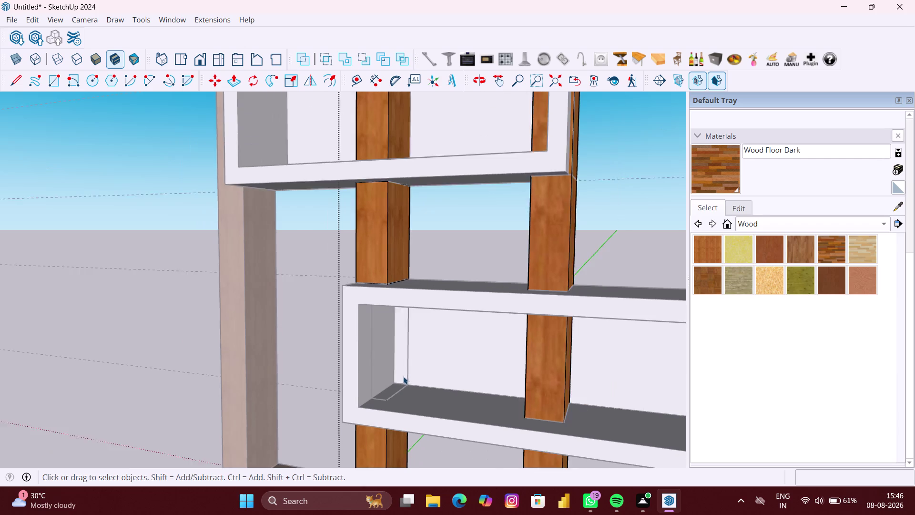
Delete the post face between the two shelves, then undo it.
click(394, 278)
click(387, 277)
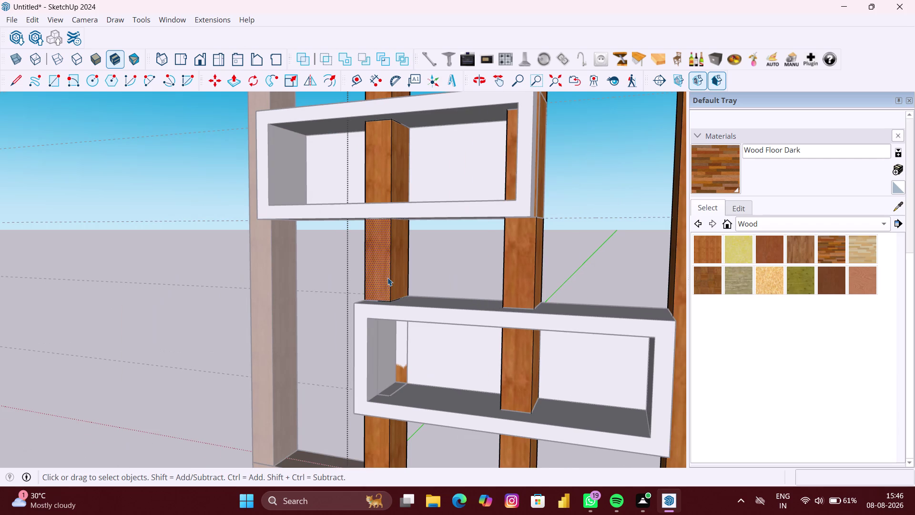
key(Delete)
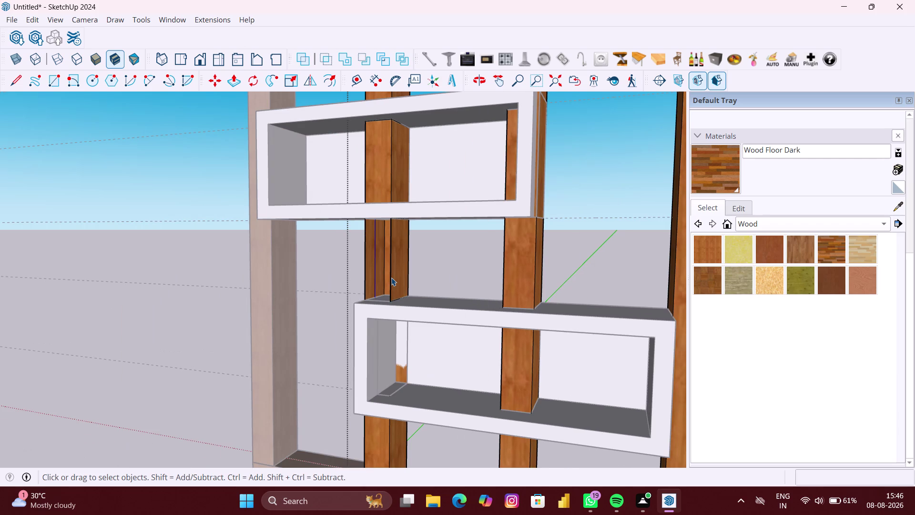
key(ctrl+z)
scroll(down, 3)
Delete the post faces inside the upper box shelf.
middle_drag(391, 272, 399, 285)
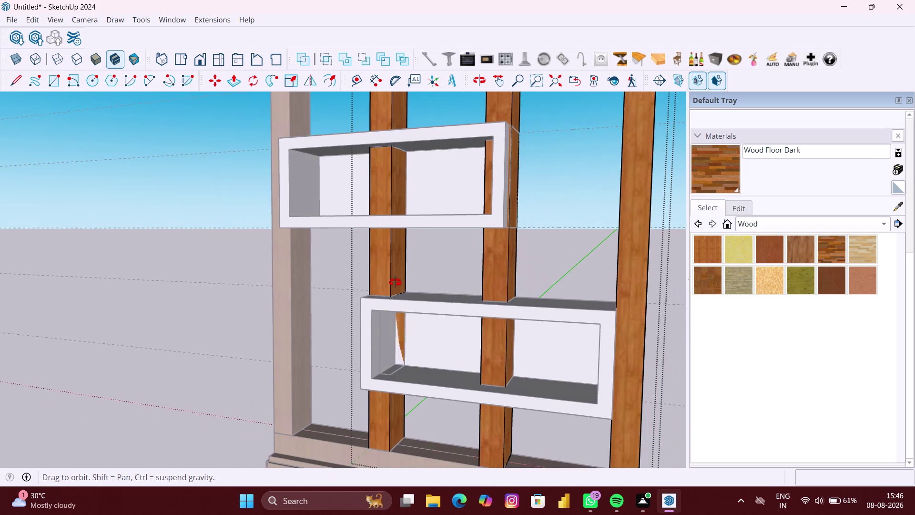
middle_drag(398, 286, 406, 295)
click(391, 185)
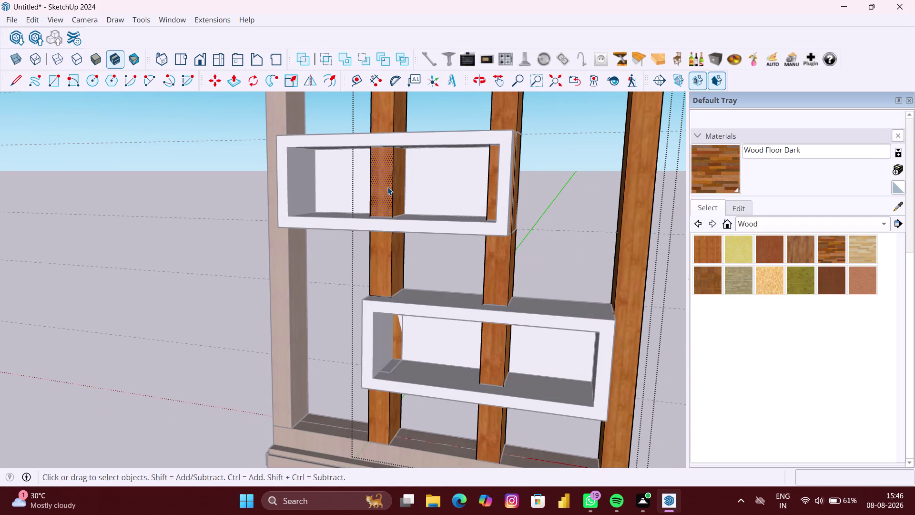
key(Delete)
click(399, 189)
key(Delete)
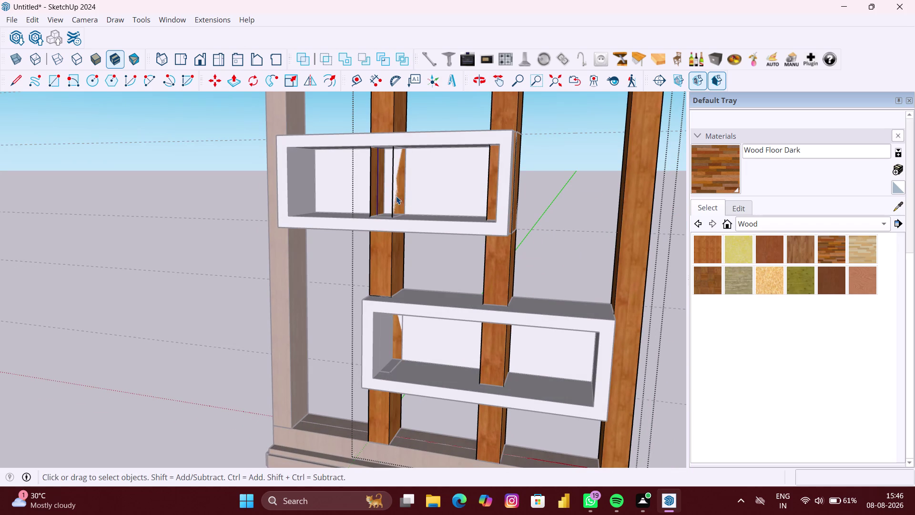
Delete the remaining post pieces inside the upper shelf, viewed from the side.
middle_drag(387, 197, 476, 206)
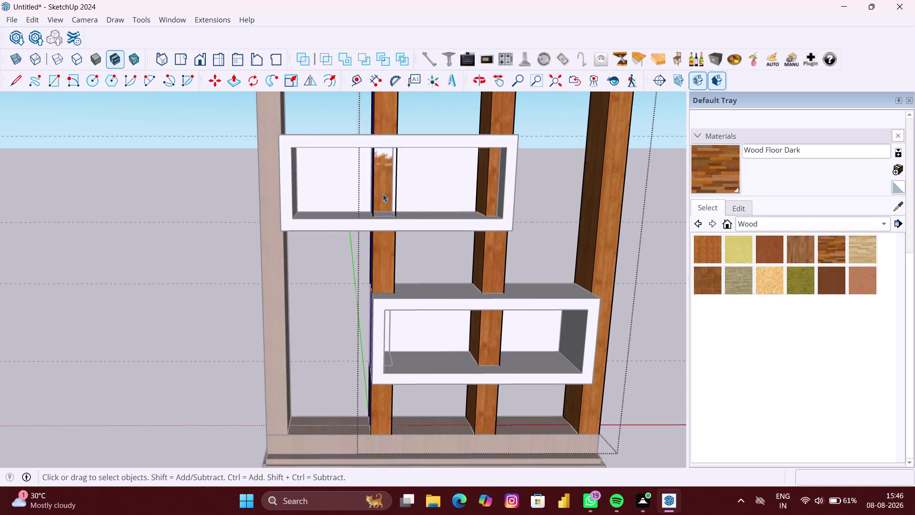
drag(374, 189, 379, 189)
middle_drag(372, 190, 437, 203)
scroll(up, 3)
middle_drag(395, 188, 446, 193)
click(379, 188)
key(Delete)
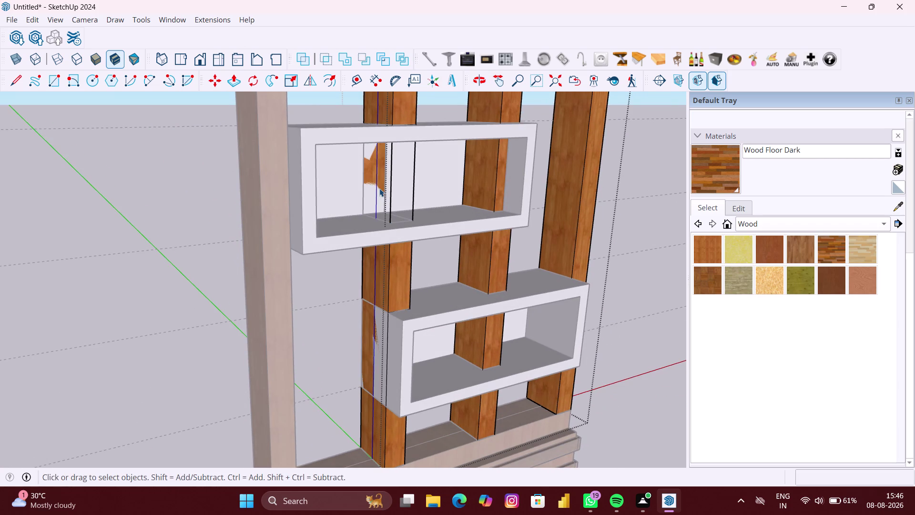
Clear the leftover post edges and the last post face from the upper shelf.
middle_drag(411, 186, 421, 195)
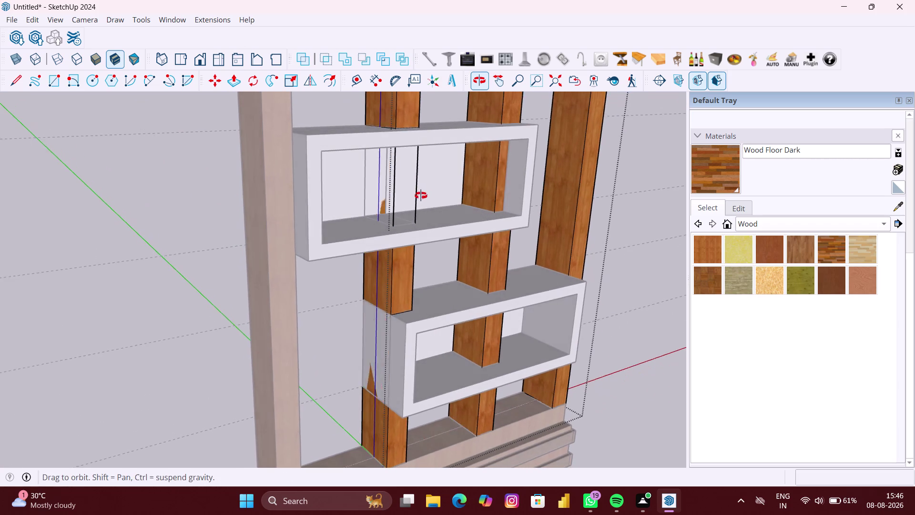
middle_drag(420, 195, 425, 196)
drag(424, 195, 387, 196)
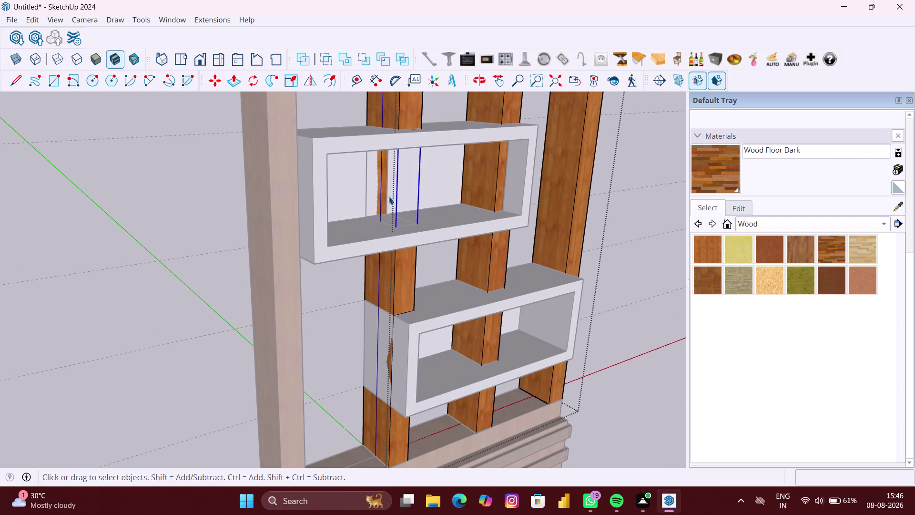
key(Delete)
click(391, 187)
click(388, 187)
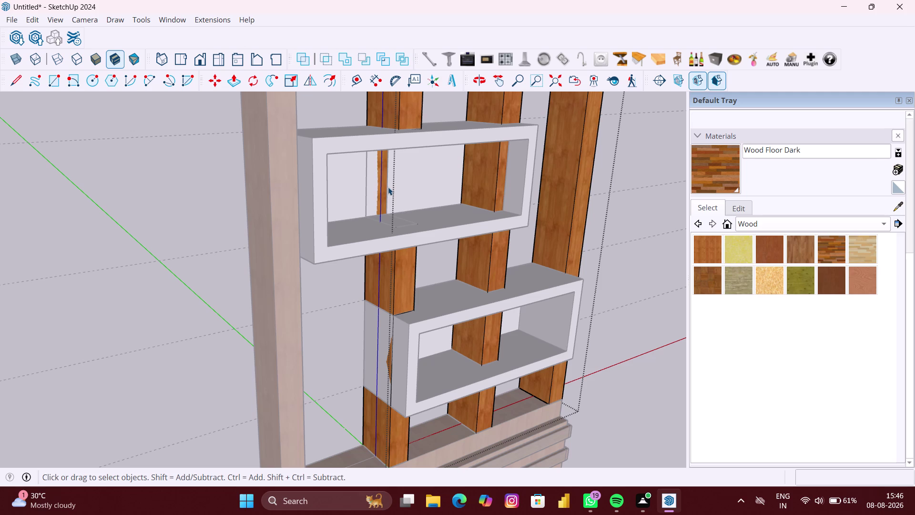
middle_drag(388, 189, 341, 197)
scroll(up, 3)
click(375, 185)
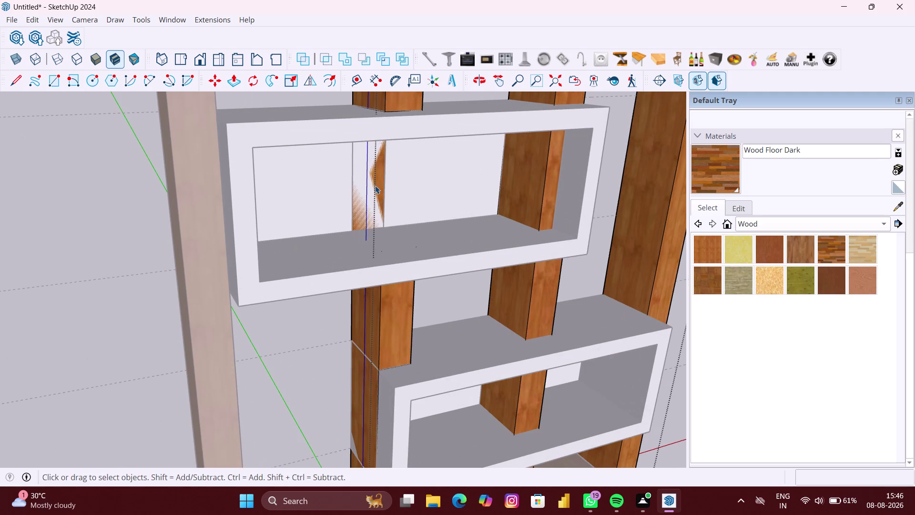
key(Delete)
scroll(down, 3)
Back at the lower box shelf, delete the adjacent wooden post, then undo.
middle_drag(376, 245, 369, 219)
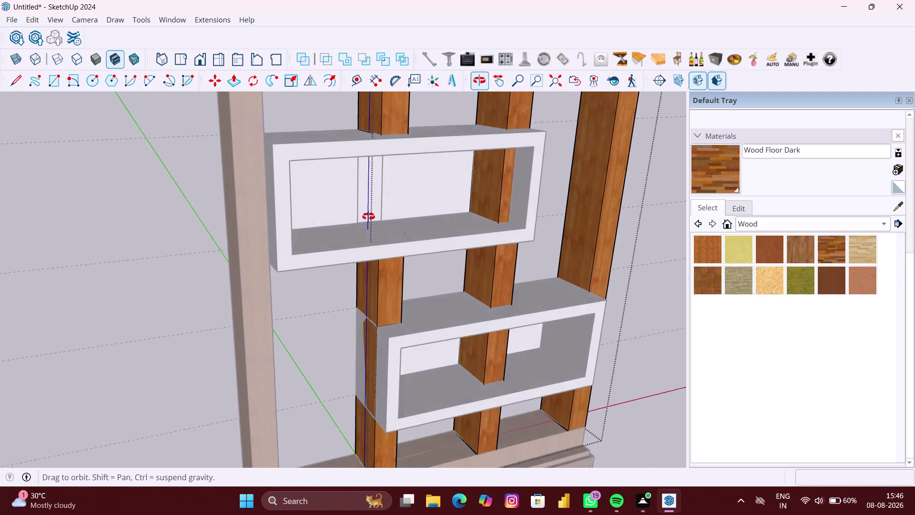
middle_drag(368, 219, 368, 214)
scroll(down, 3)
middle_drag(425, 236, 387, 267)
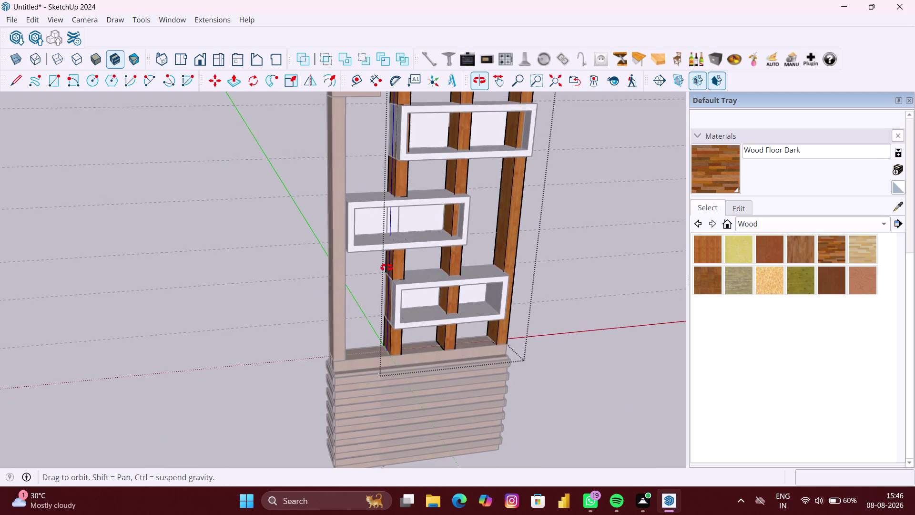
middle_drag(387, 267, 385, 268)
scroll(down, 3)
scroll(up, 3)
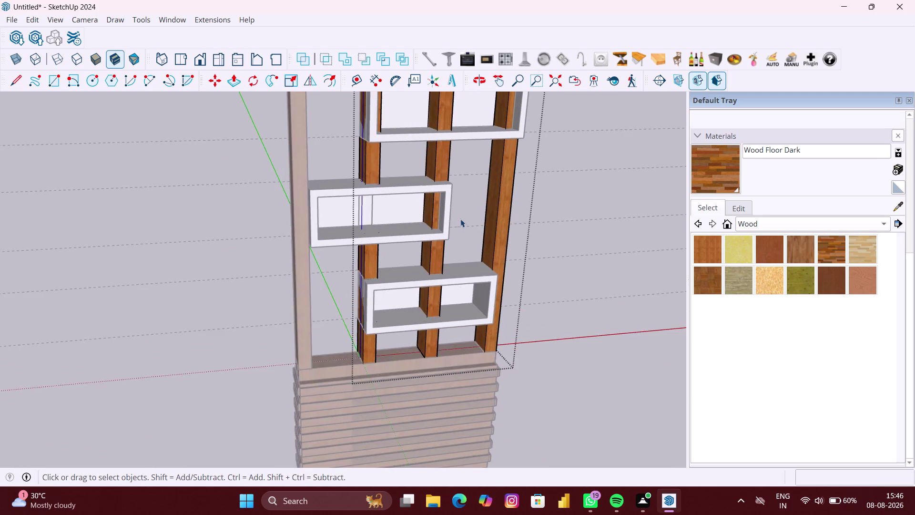
scroll(up, 3)
middle_drag(459, 219, 376, 204)
scroll(up, 3)
middle_drag(362, 284, 395, 275)
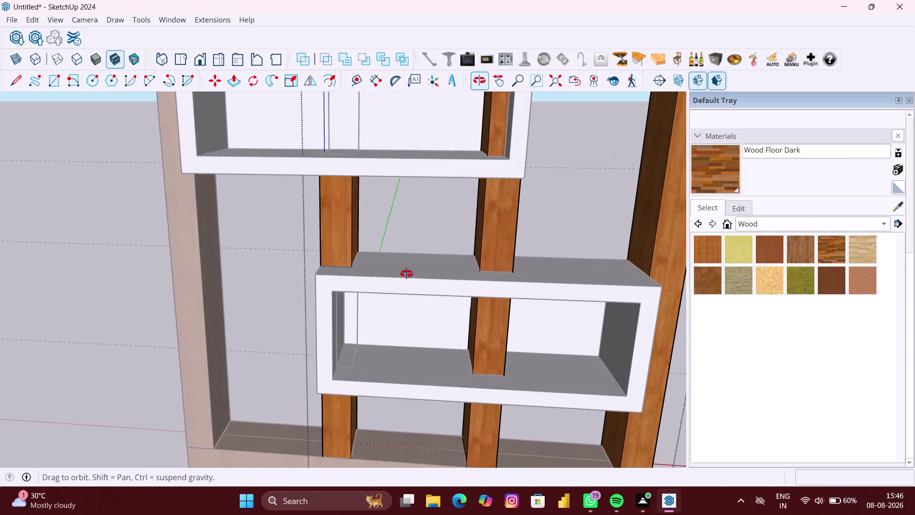
middle_drag(395, 275, 485, 267)
scroll(up, 3)
click(317, 312)
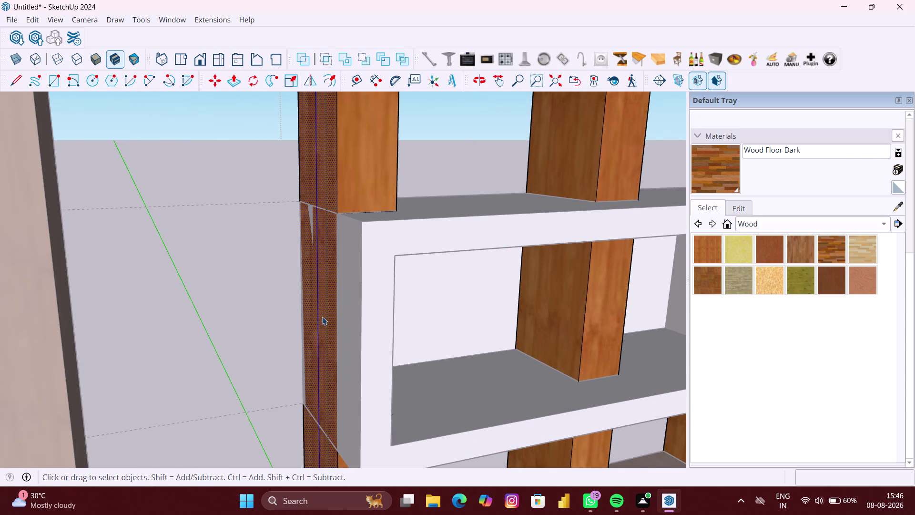
key(Delete)
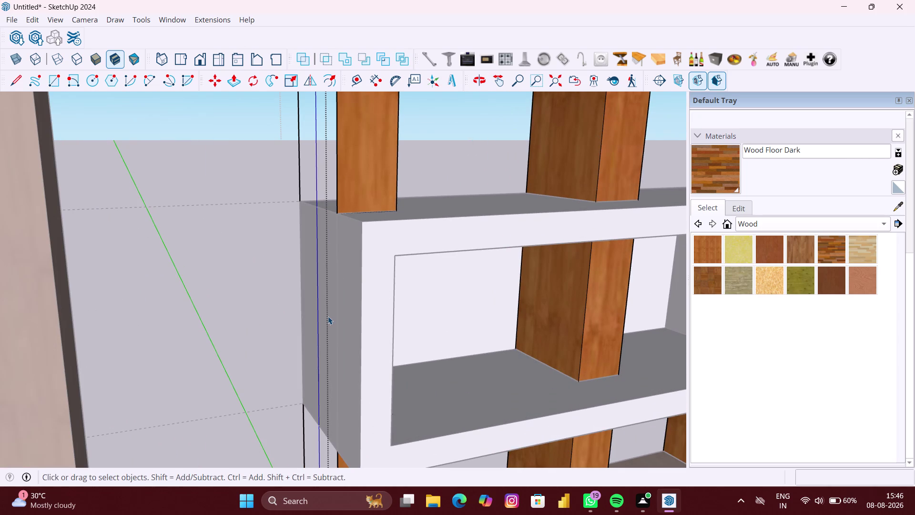
key(ctrl+z)
Enter the lower shelf box group and select its left side face.
scroll(down, 3)
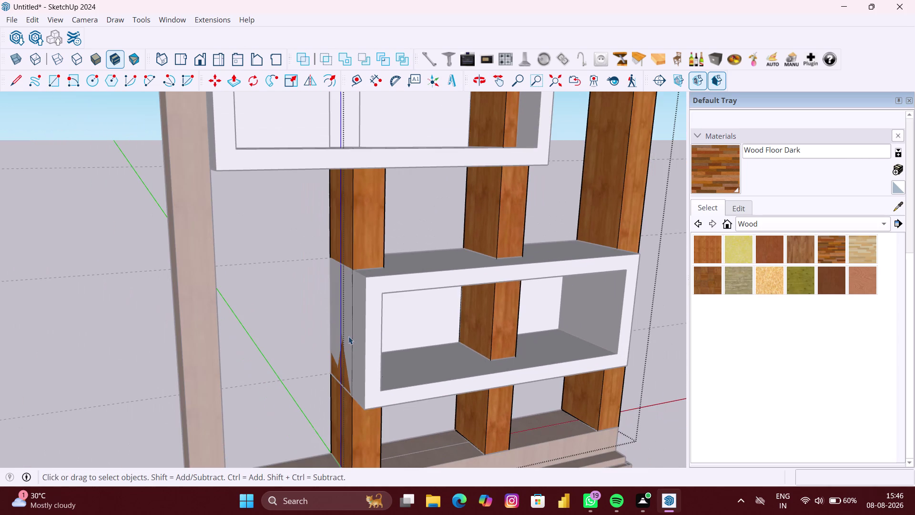
scroll(up, 3)
double_click(370, 333)
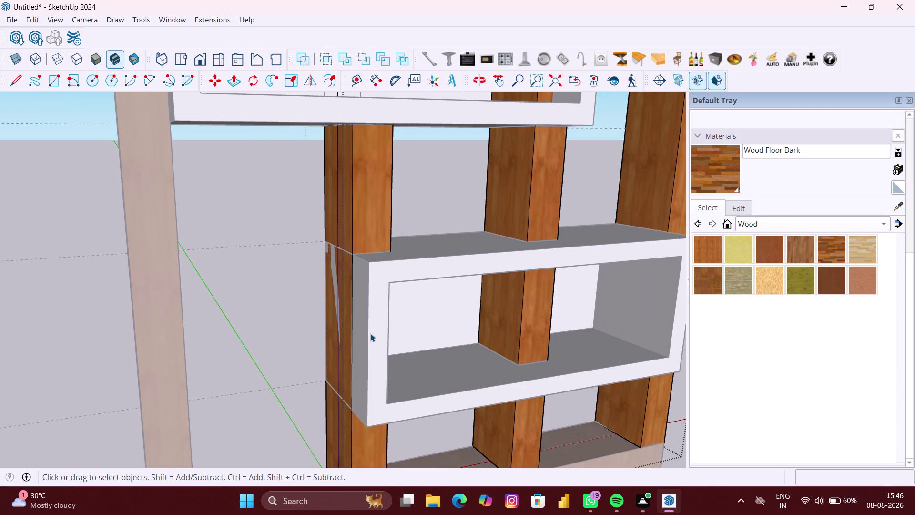
click(361, 337)
Push/Pull the lower box's left side face, then orbit to the front of the boxes.
key(p)
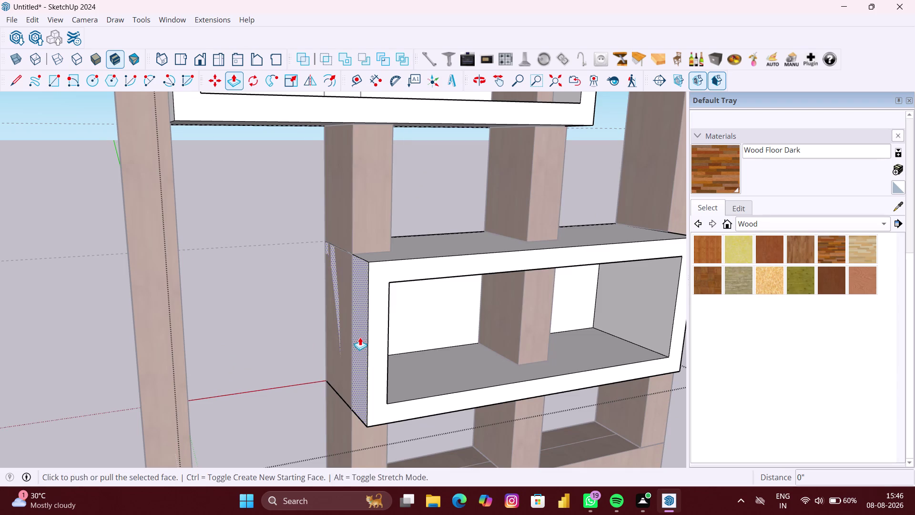
click(361, 338)
click(362, 337)
scroll(down, 3)
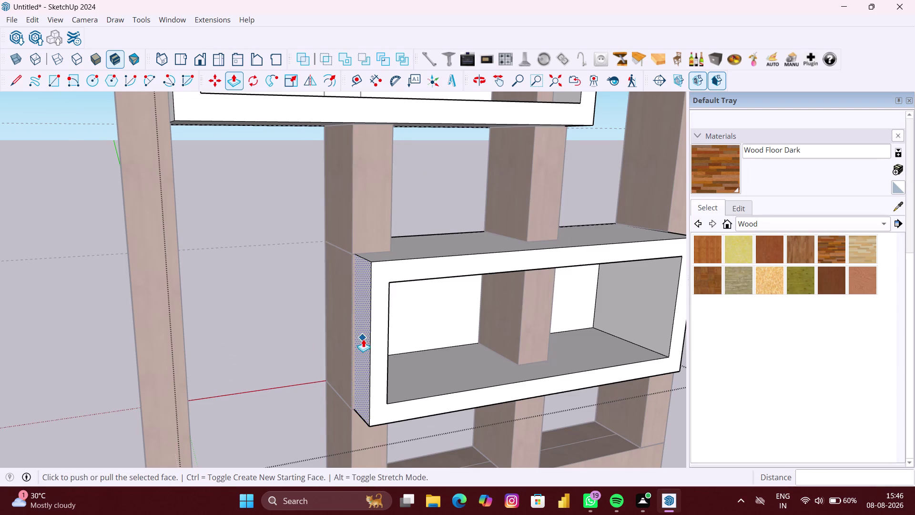
key(space)
click(395, 334)
scroll(down, 3)
middle_drag(401, 337, 343, 338)
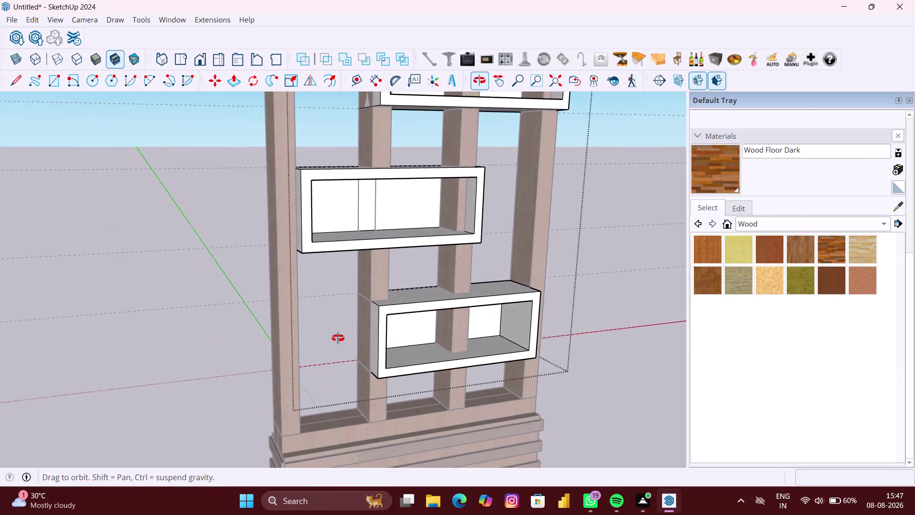
middle_drag(342, 338, 318, 334)
Select the middle shelf box's back panel while adjusting the view.
click(342, 199)
click(376, 208)
scroll(up, 3)
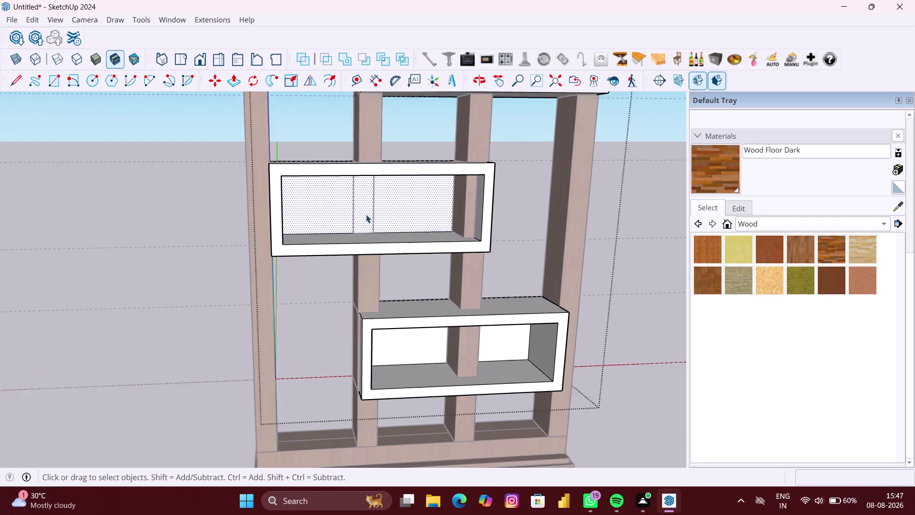
scroll(up, 3)
middle_drag(376, 213, 342, 215)
scroll(up, 3)
click(370, 207)
scroll(down, 3)
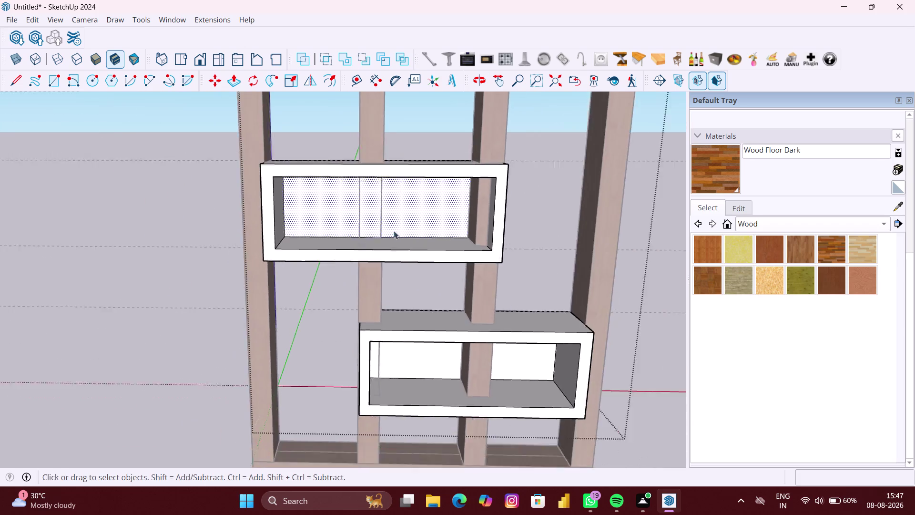
scroll(down, 3)
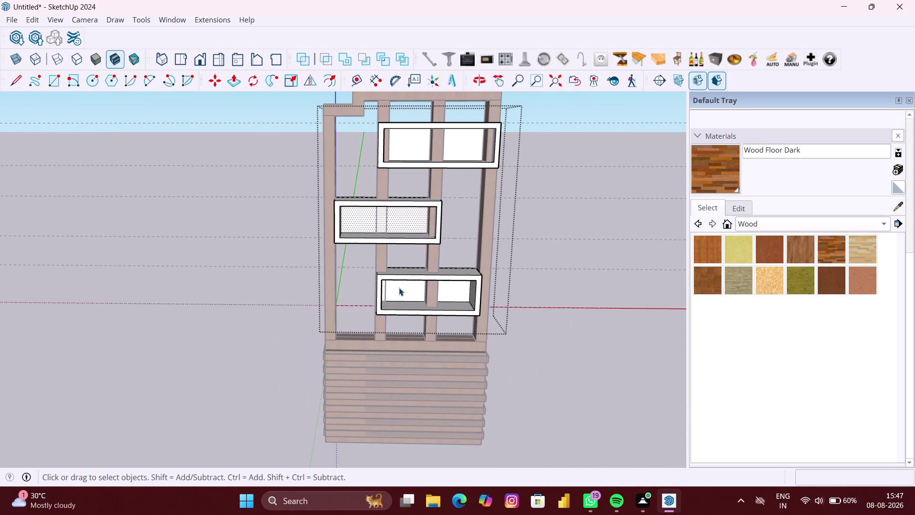
Orbit out to the whole unit and leave the shelf box group.
middle_drag(394, 286, 391, 272)
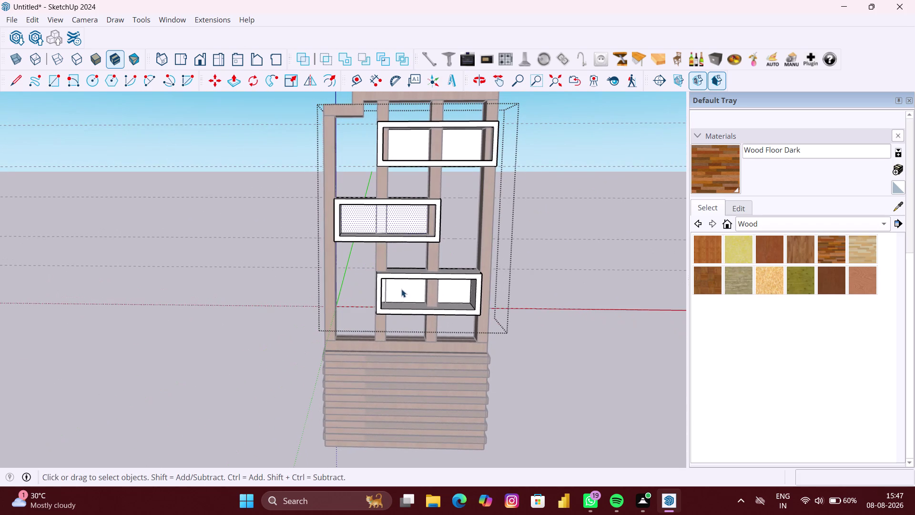
click(433, 289)
scroll(up, 3)
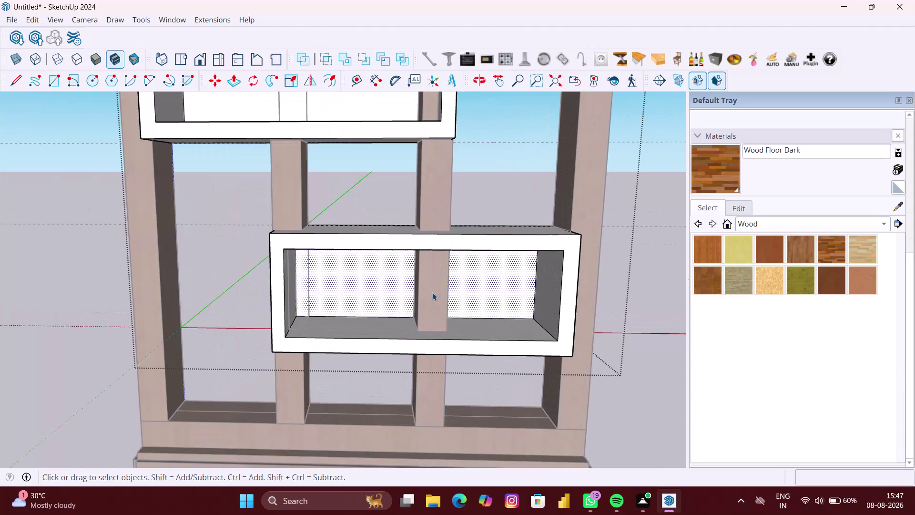
click(432, 292)
key(space)
click(539, 314)
click(644, 328)
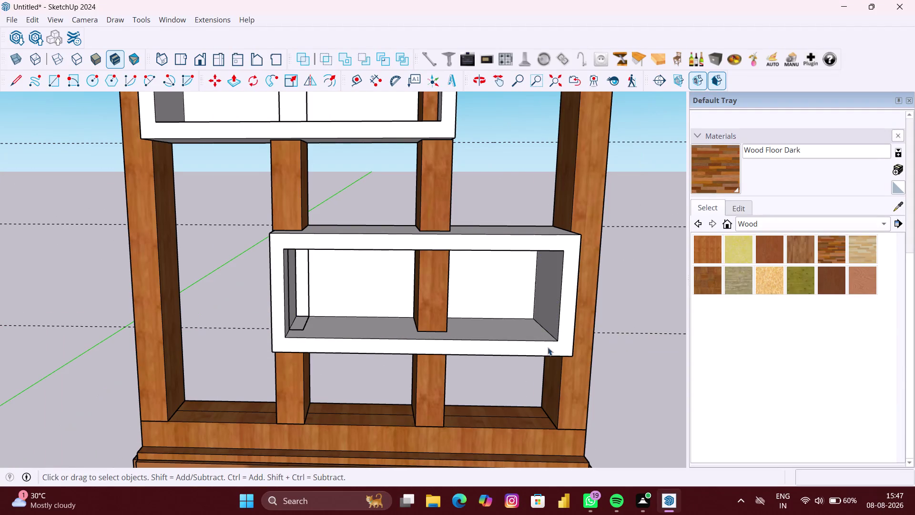
Inside the wooden frame group, intersect the middle post with the model.
double_click(432, 303)
click(431, 303)
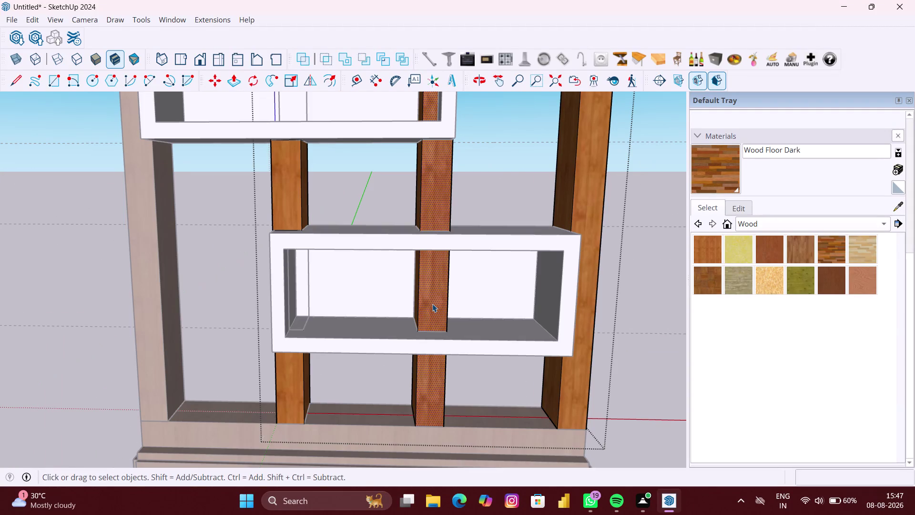
right_click(432, 303)
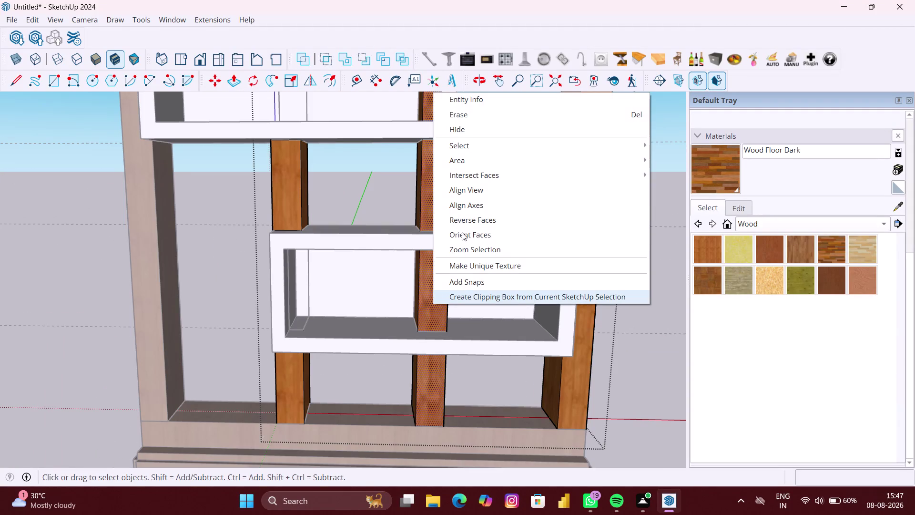
click(474, 175)
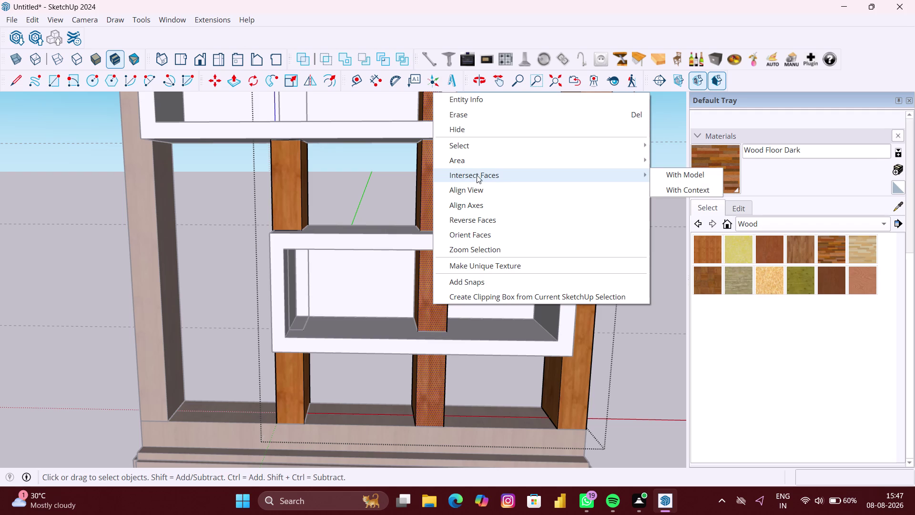
click(687, 178)
Delete a post face inside the shelf box, then undo the second deletion.
click(420, 292)
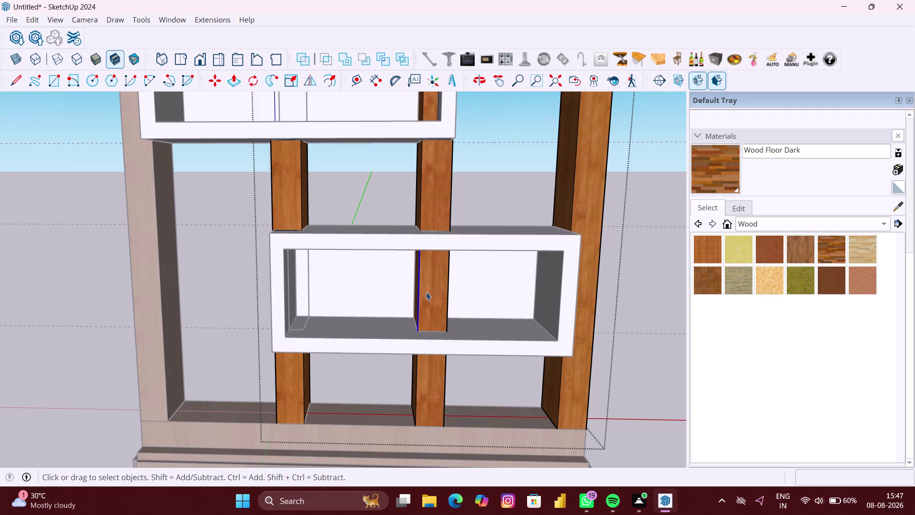
click(430, 292)
scroll(down, 3)
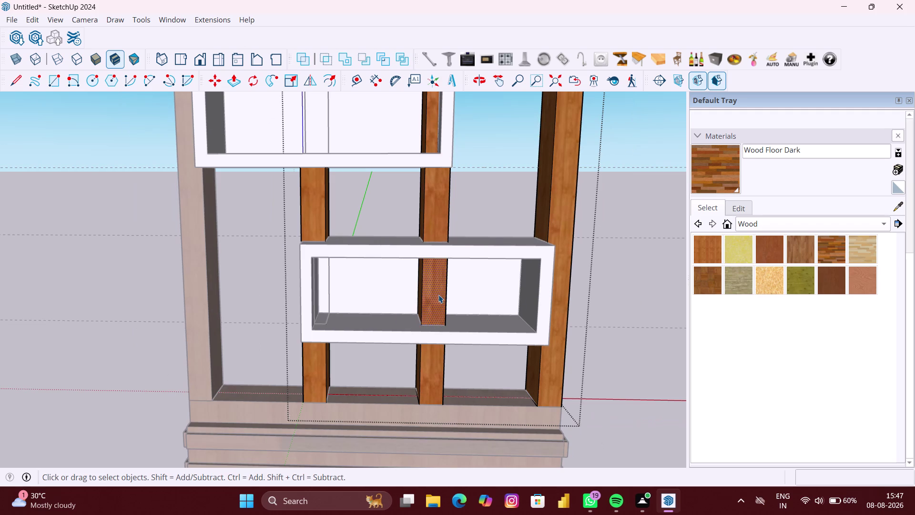
key(Delete)
middle_drag(415, 292, 486, 288)
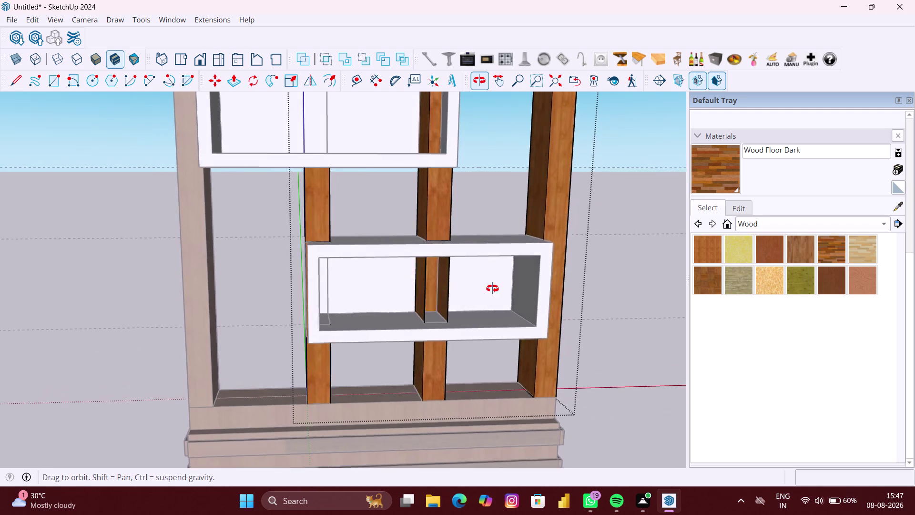
middle_drag(486, 289, 502, 287)
scroll(up, 3)
click(415, 284)
key(Delete)
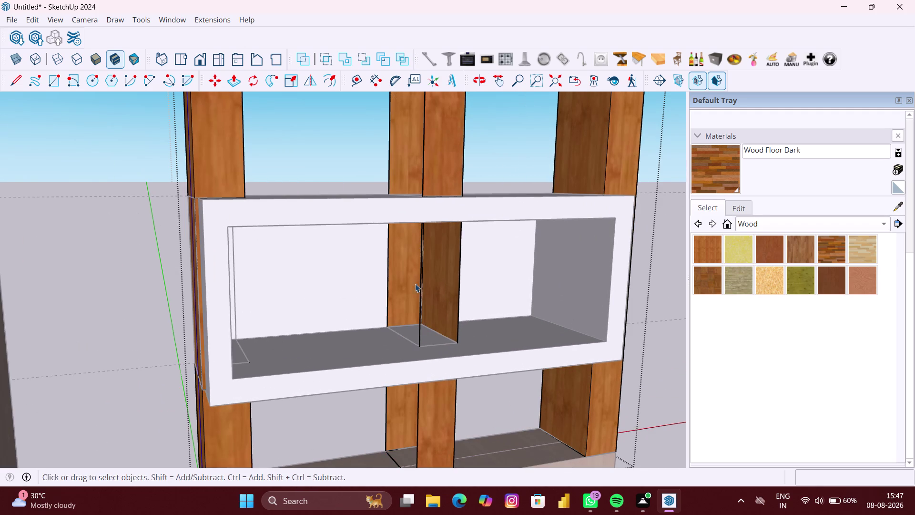
key(ctrl+z)
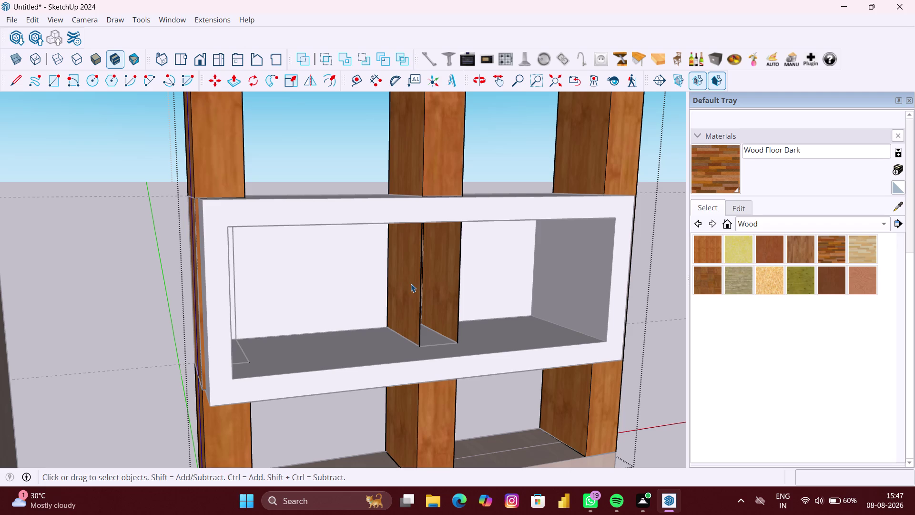
Intersect the post face inside the box with the model and delete it.
click(411, 283)
right_click(410, 284)
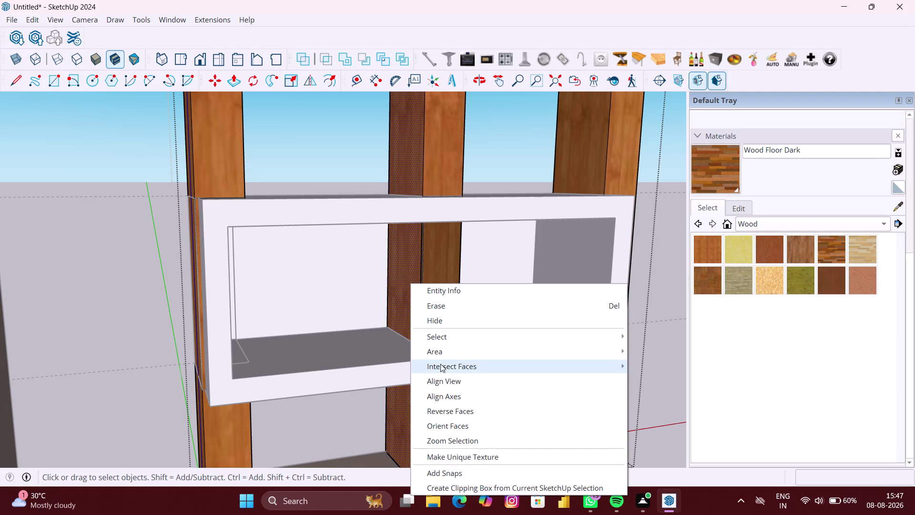
click(659, 366)
click(399, 291)
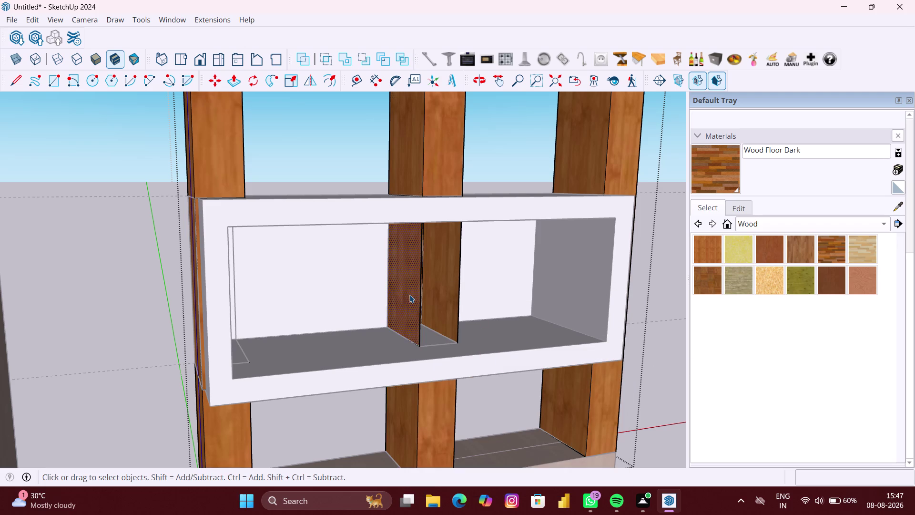
key(Delete)
From the side, intersect another post face inside the box and delete it.
middle_drag(448, 293, 141, 293)
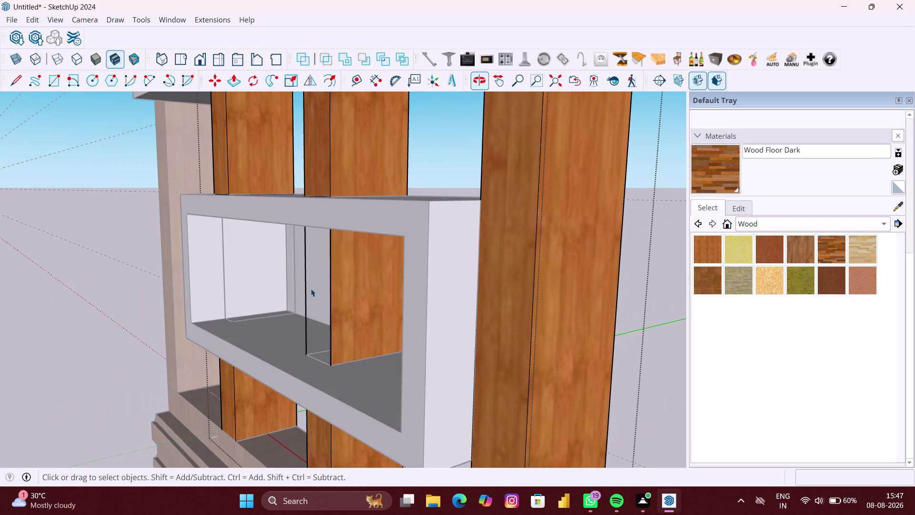
click(351, 289)
right_click(351, 287)
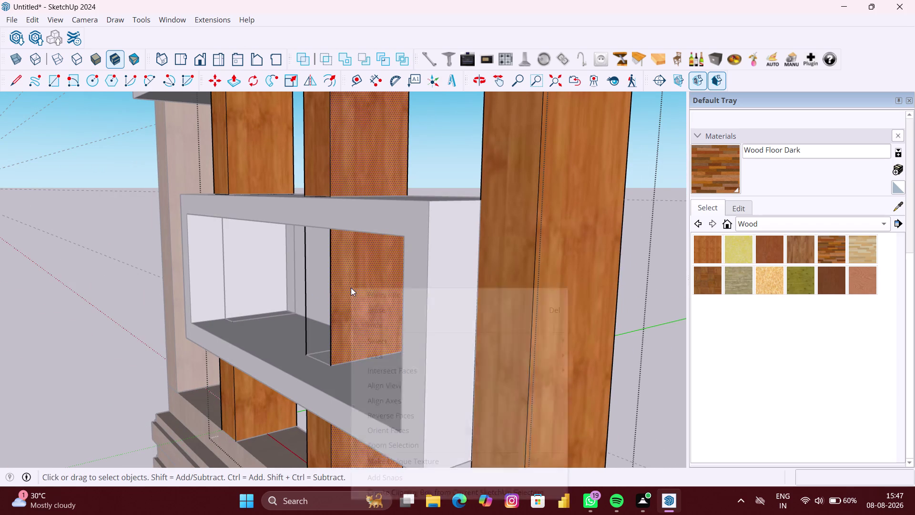
click(598, 373)
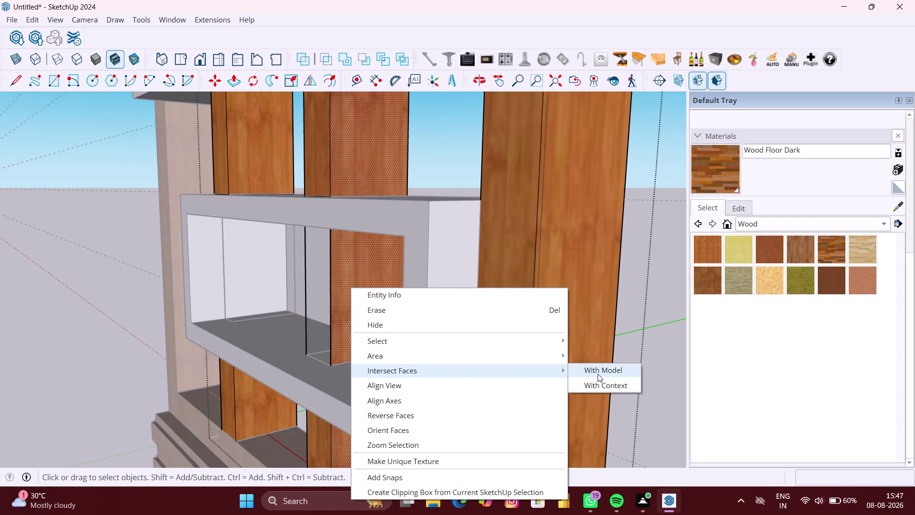
click(373, 303)
key(Delete)
Delete the leftover post faces inside the box and view both shelf boxes.
scroll(down, 3)
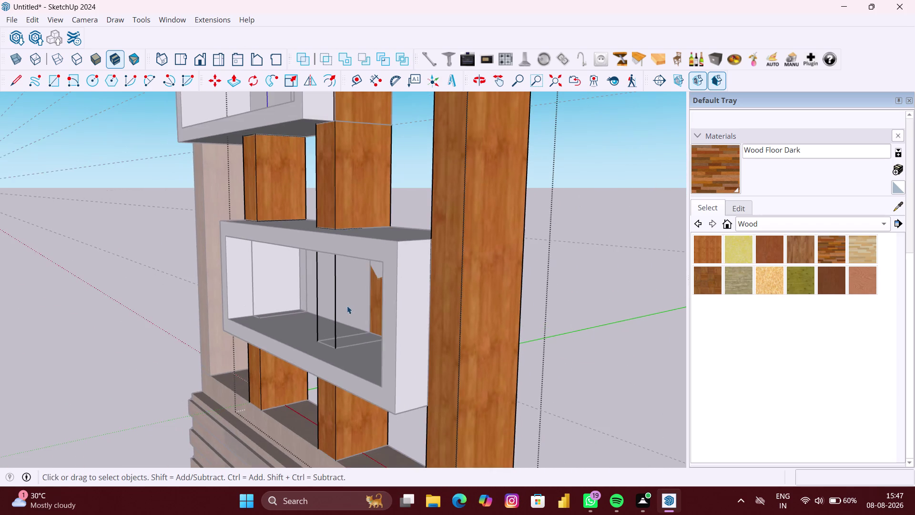
middle_drag(347, 306, 419, 297)
click(403, 301)
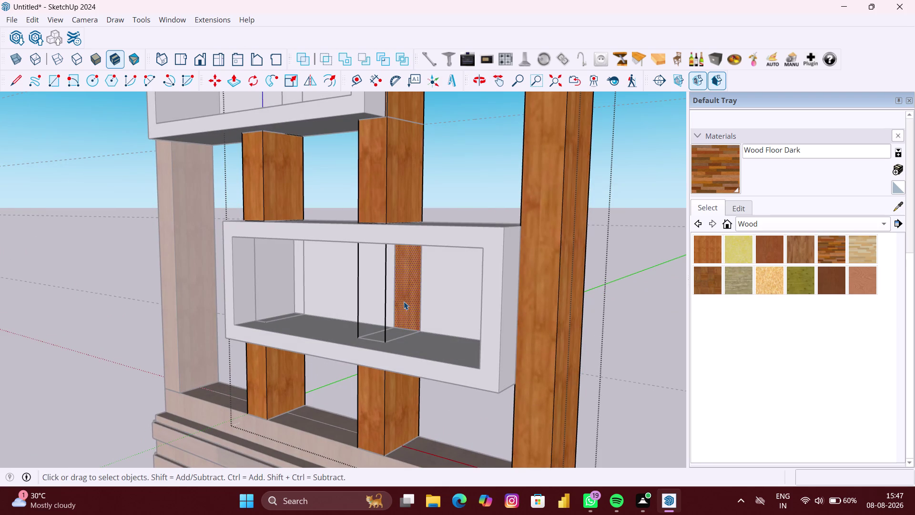
key(Delete)
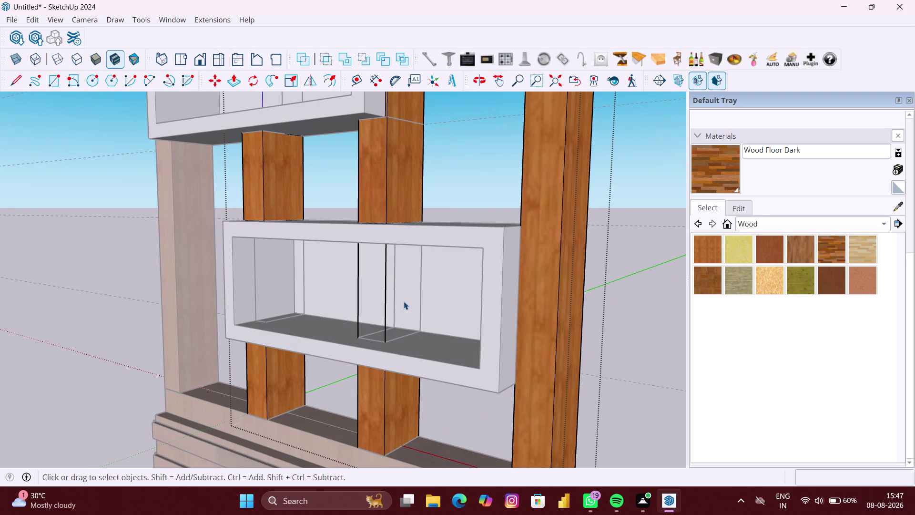
drag(401, 300, 348, 297)
key(Delete)
scroll(down, 3)
middle_drag(402, 303, 415, 329)
scroll(down, 3)
middle_drag(394, 312, 446, 311)
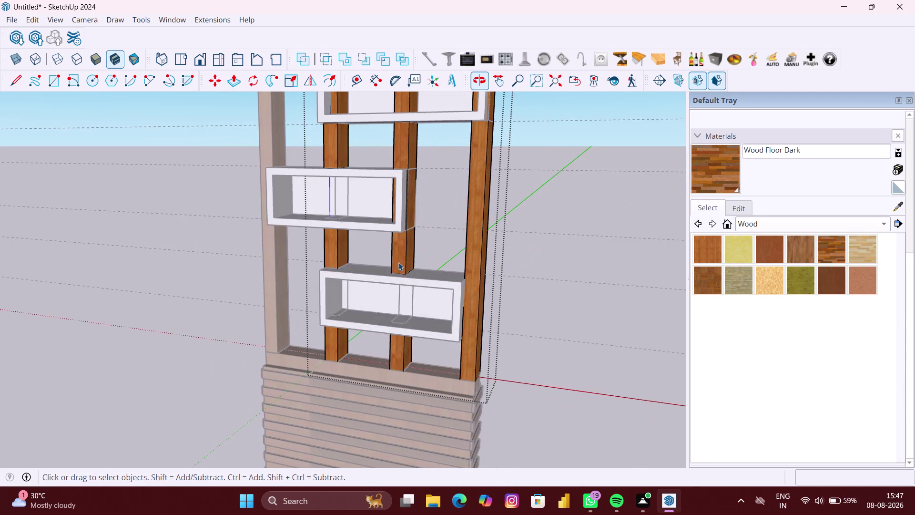
scroll(up, 3)
middle_drag(333, 191, 405, 196)
scroll(up, 3)
drag(320, 197, 280, 198)
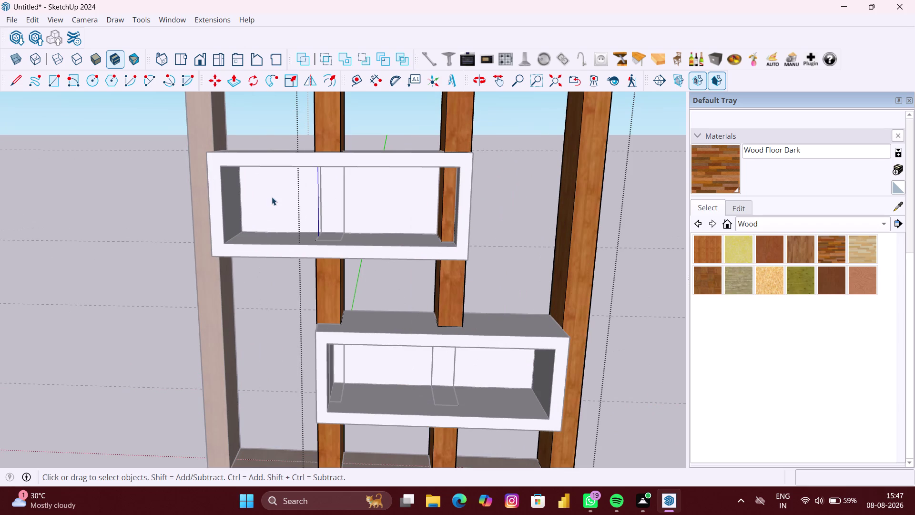
drag(279, 197, 275, 197)
key(Delete)
drag(327, 204, 301, 200)
key(Delete)
scroll(down, 3)
middle_drag(335, 208, 488, 218)
scroll(up, 3)
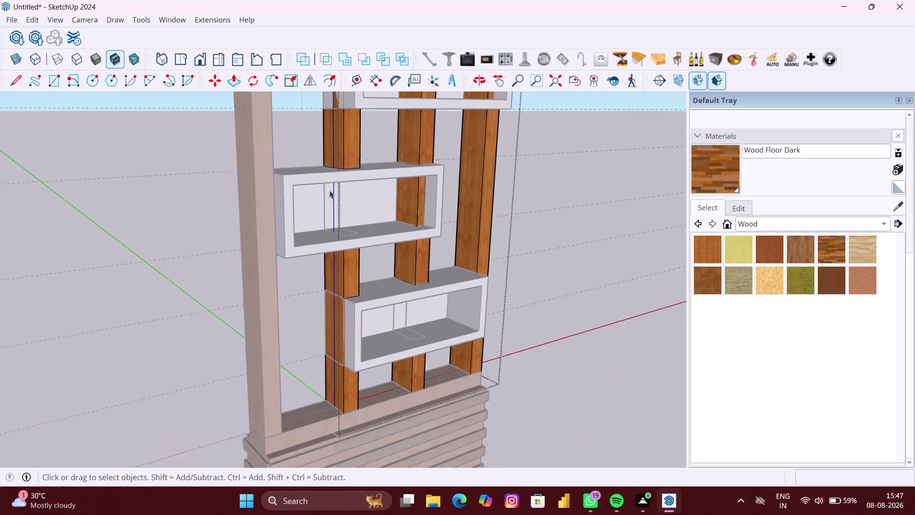
scroll(up, 3)
double_click(342, 219)
click(339, 220)
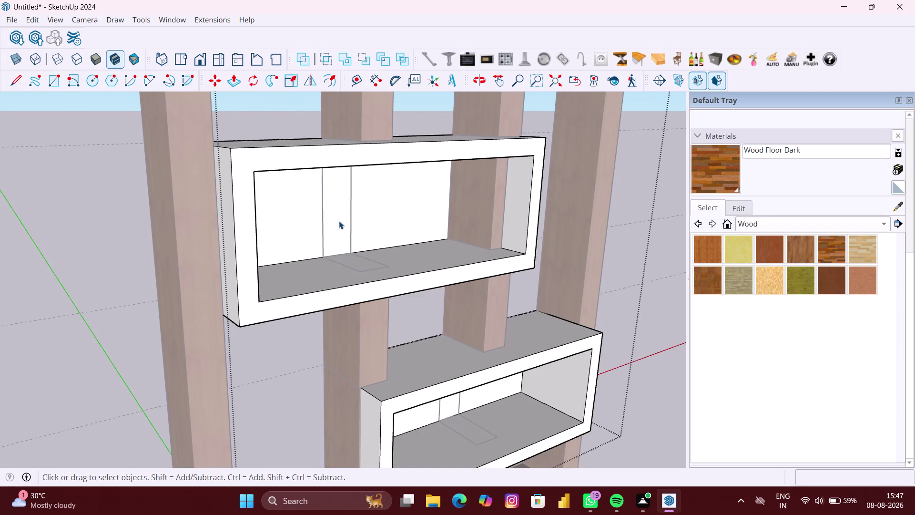
scroll(down, 3)
click(470, 246)
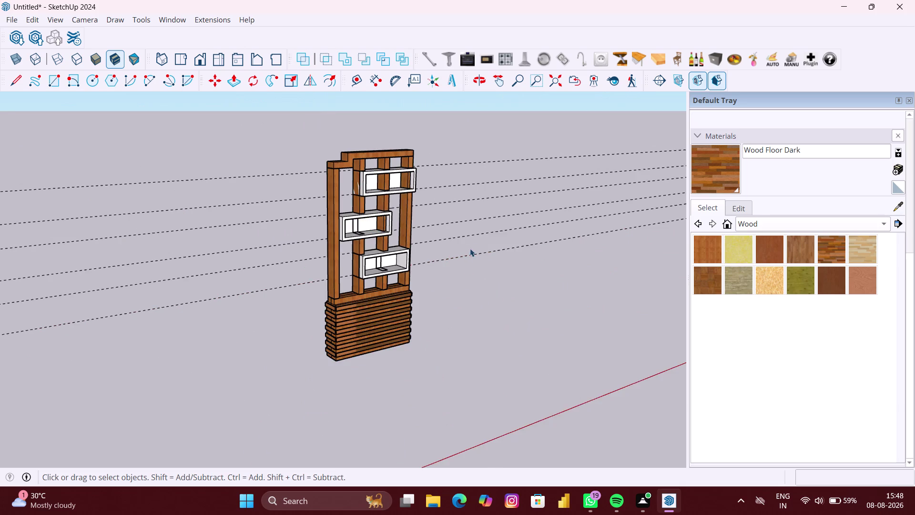
scroll(up, 3)
middle_drag(469, 248, 349, 241)
scroll(up, 3)
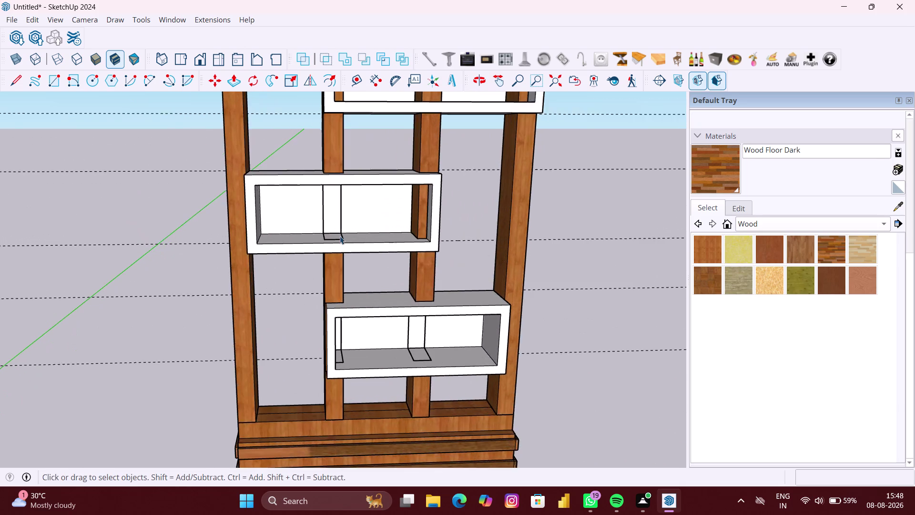
scroll(up, 3)
double_click(342, 233)
scroll(up, 3)
middle_drag(342, 281, 342, 284)
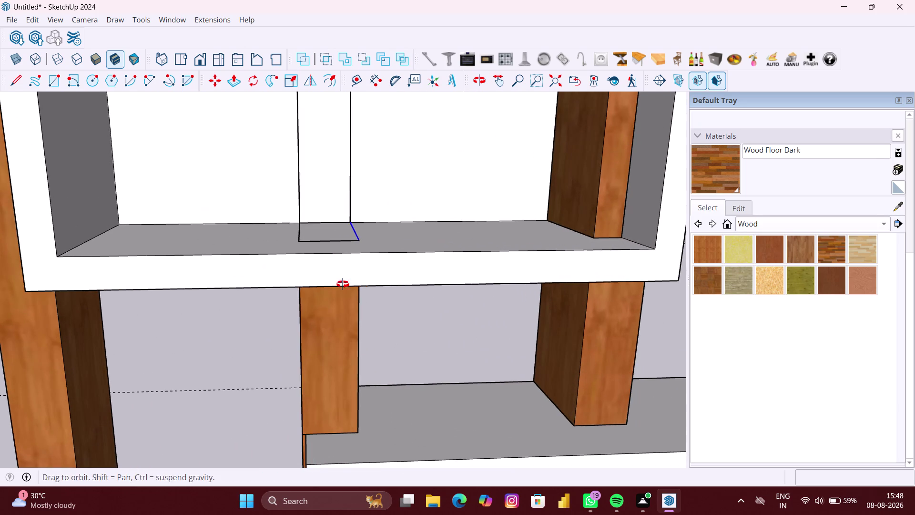
middle_drag(342, 283, 347, 290)
click(333, 258)
click(330, 259)
double_click(327, 245)
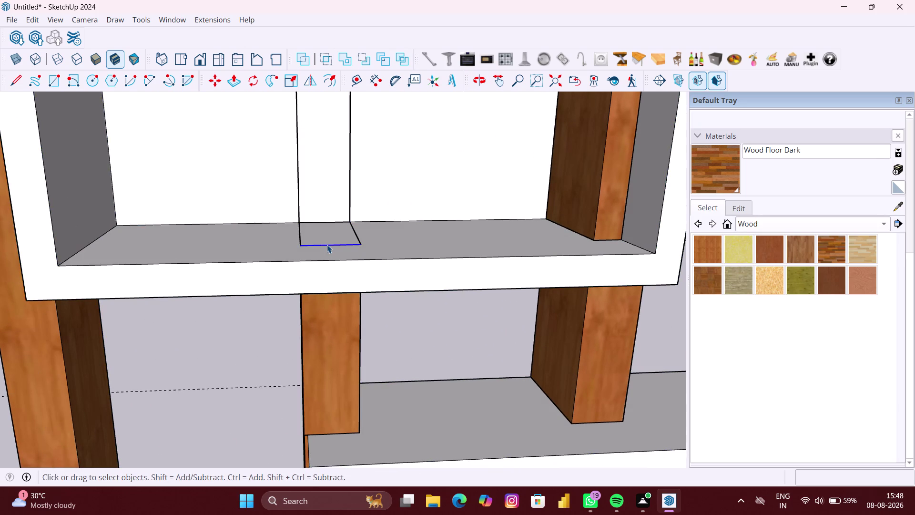
scroll(up, 3)
key(Delete)
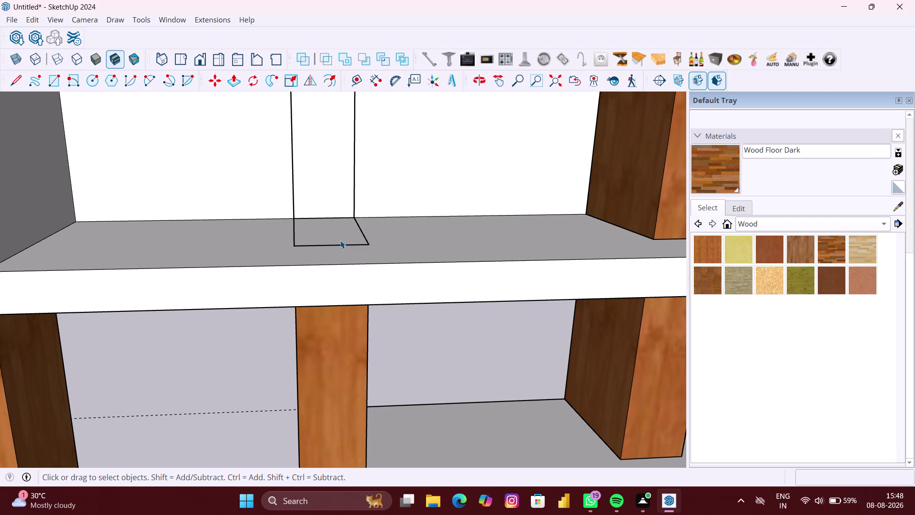
click(345, 245)
triple_click(345, 244)
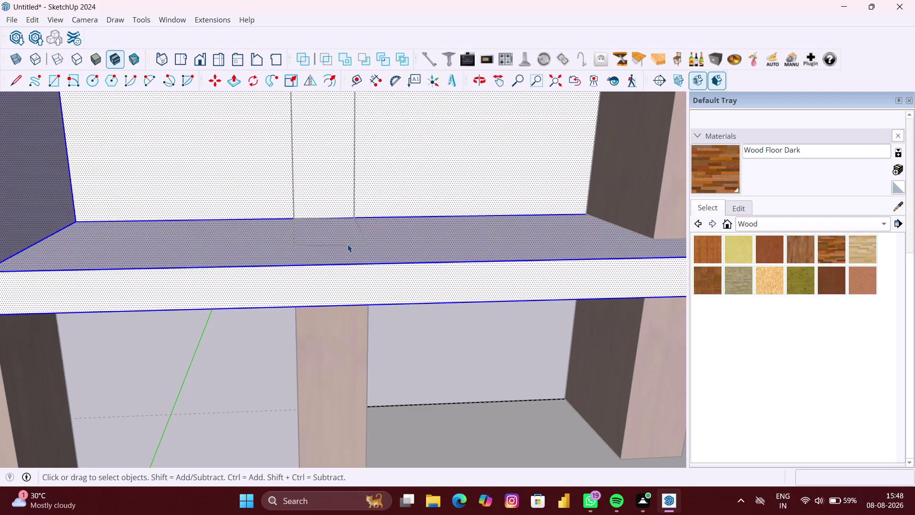
scroll(down, 3)
click(348, 244)
scroll(down, 3)
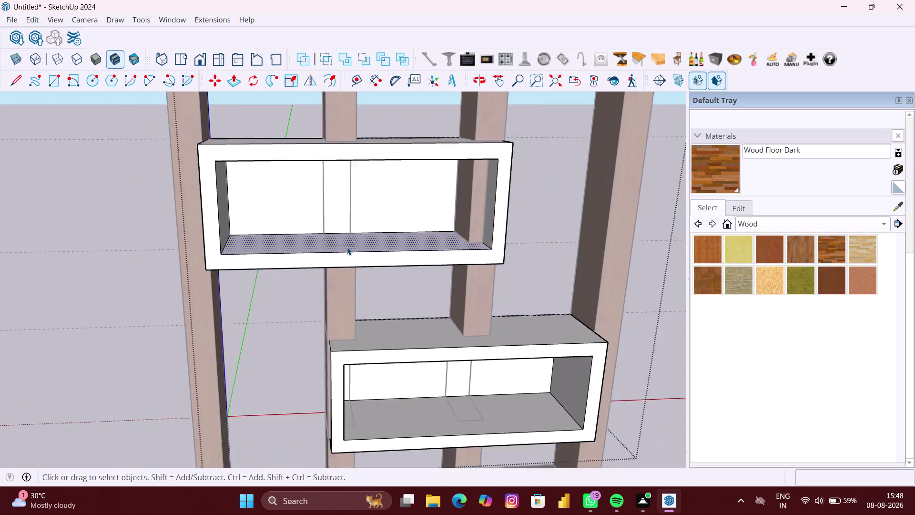
scroll(down, 3)
click(342, 229)
scroll(up, 3)
scroll(down, 3)
scroll(up, 3)
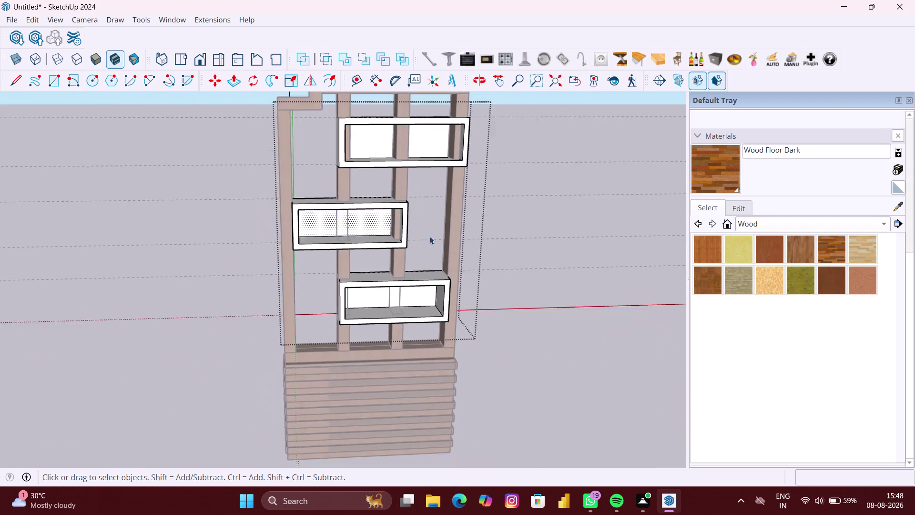
click(519, 235)
scroll(up, 3)
click(343, 221)
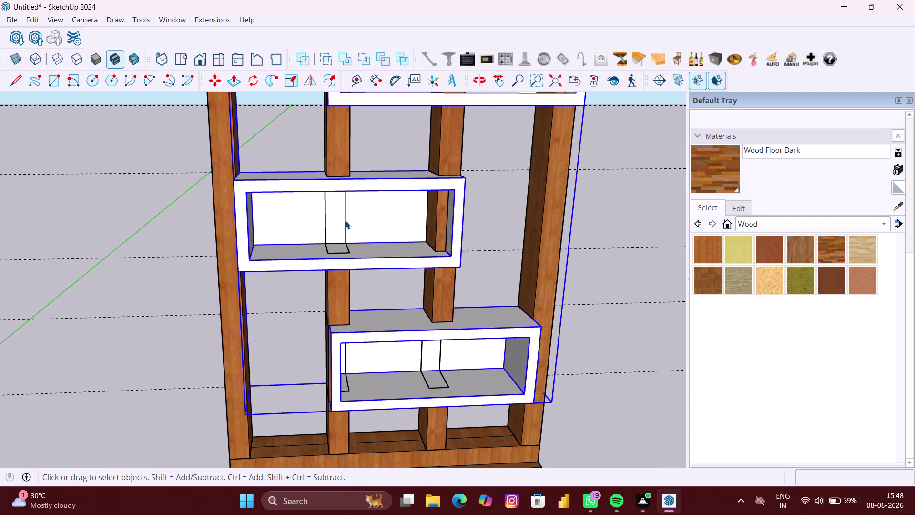
double_click(346, 221)
key(Delete)
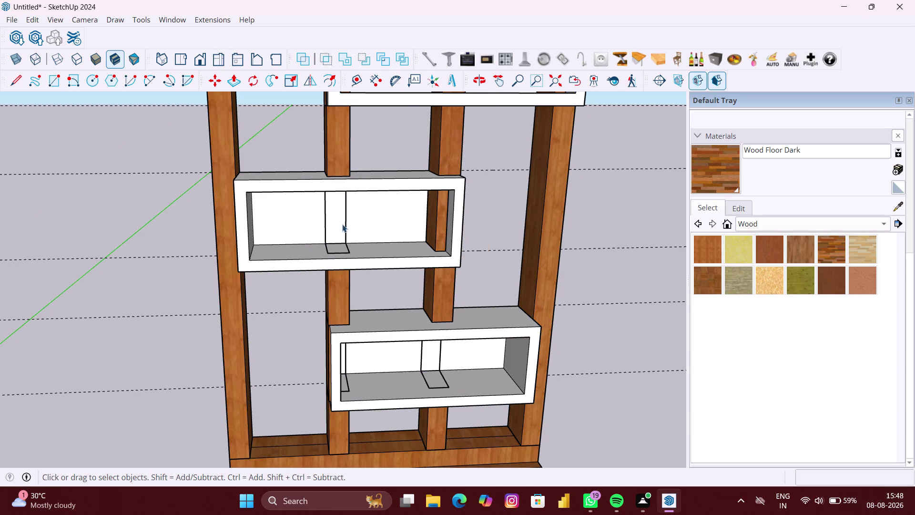
scroll(down, 3)
middle_drag(329, 228, 511, 228)
middle_drag(237, 230, 491, 221)
key(ctrl+z)
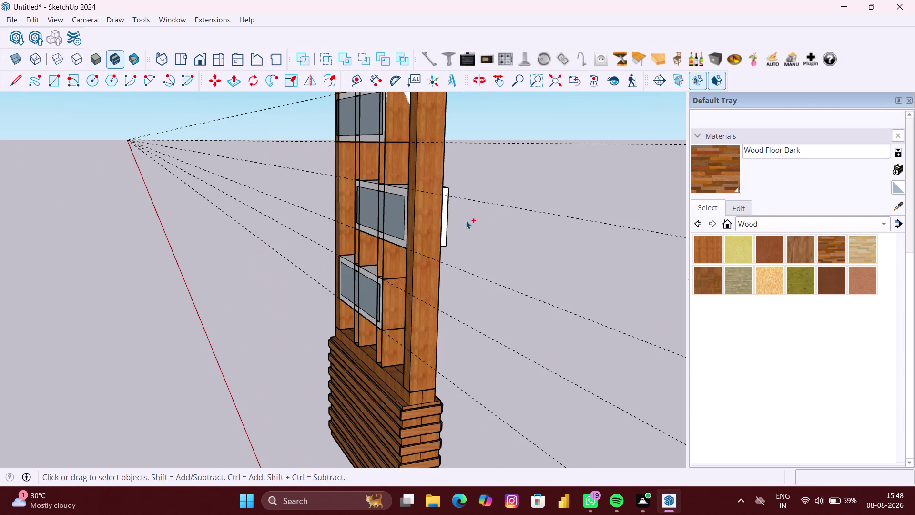
key(ctrl+z)
middle_drag(449, 222, 430, 255)
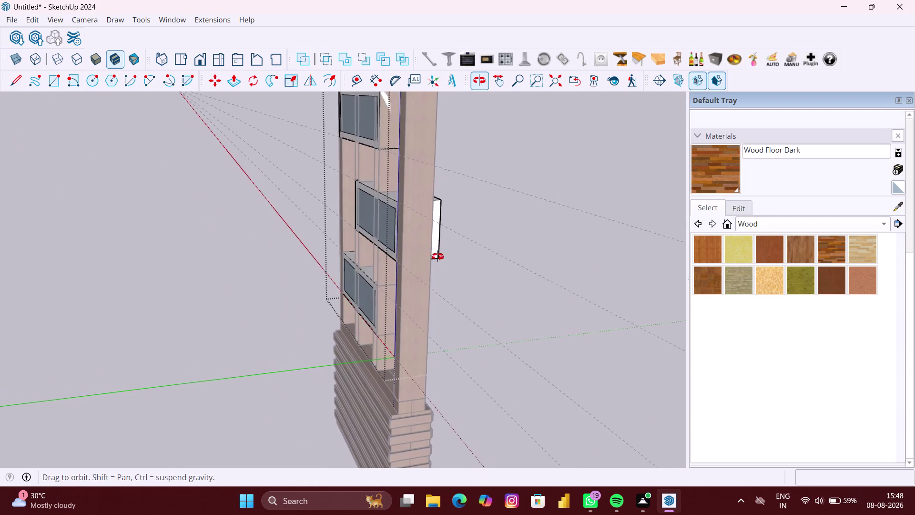
middle_drag(429, 255, 487, 258)
scroll(down, 3)
middle_drag(390, 234, 535, 225)
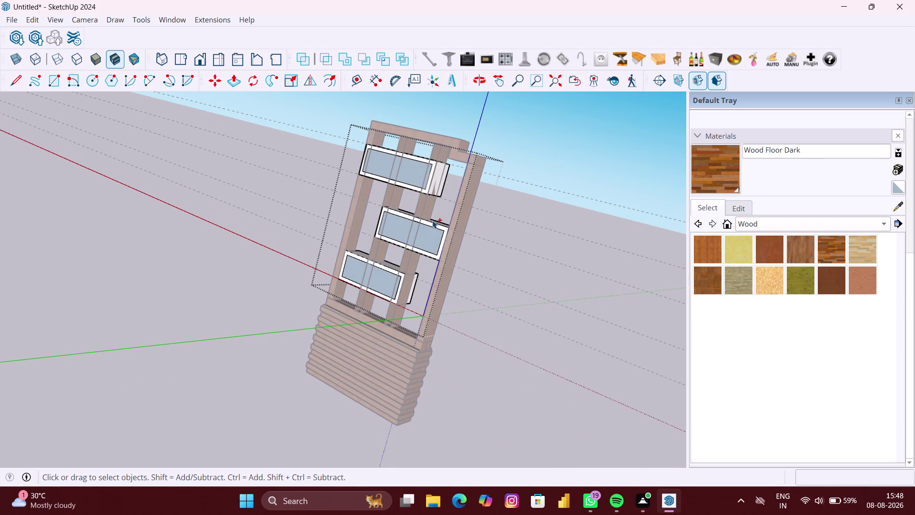
middle_drag(285, 138, 423, 185)
click(520, 243)
click(521, 249)
scroll(up, 3)
middle_drag(395, 244, 470, 225)
scroll(up, 3)
scroll(up, 3)
middle_drag(414, 204, 392, 208)
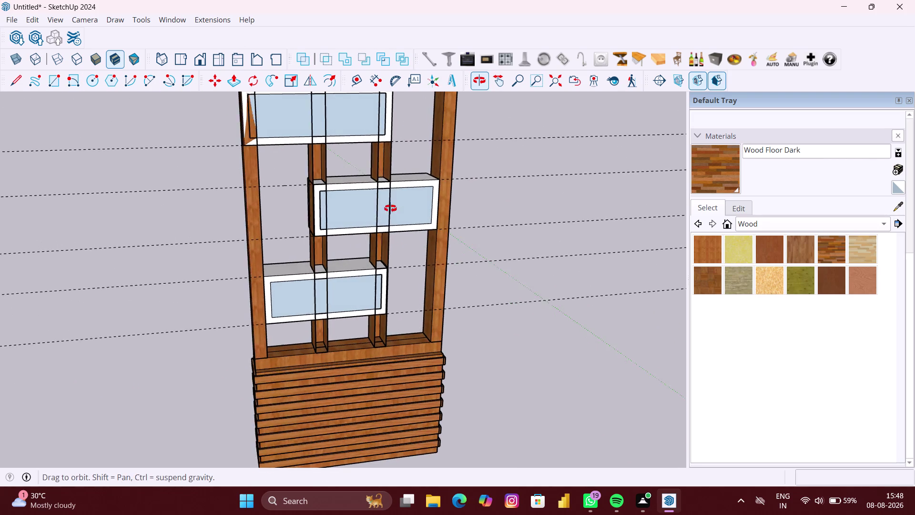
middle_drag(392, 208, 363, 208)
scroll(up, 3)
middle_drag(243, 135, 308, 153)
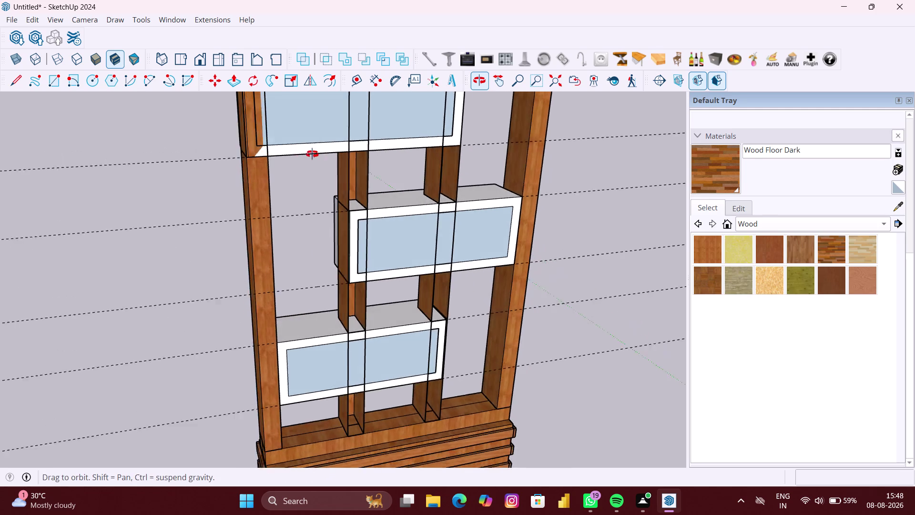
middle_drag(308, 153, 332, 157)
scroll(up, 3)
scroll(up, 3)
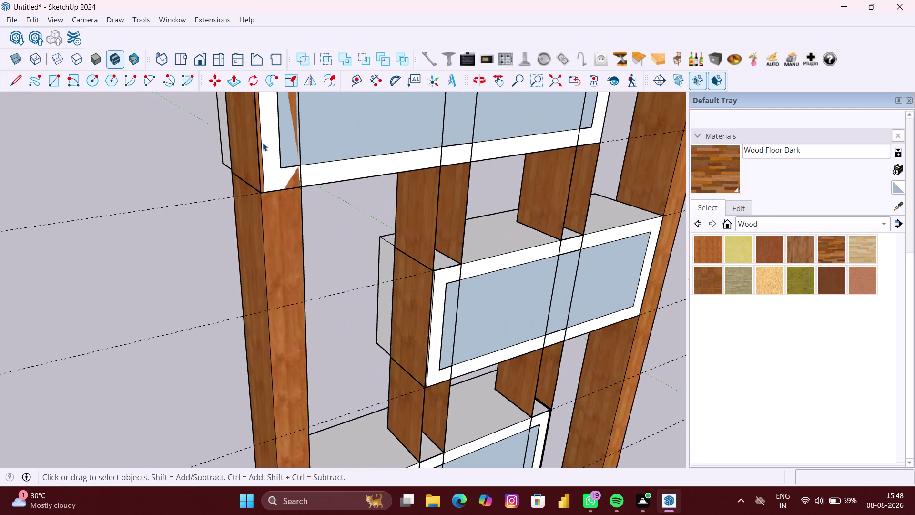
Try Push/Pull on a face of the top box shelf, then cancel back to Select.
click(263, 145)
double_click(273, 152)
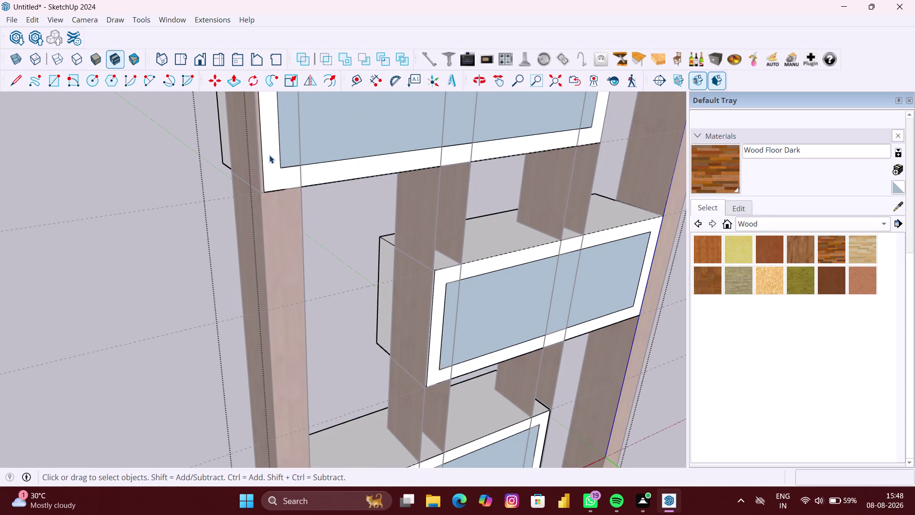
key(p)
click(271, 159)
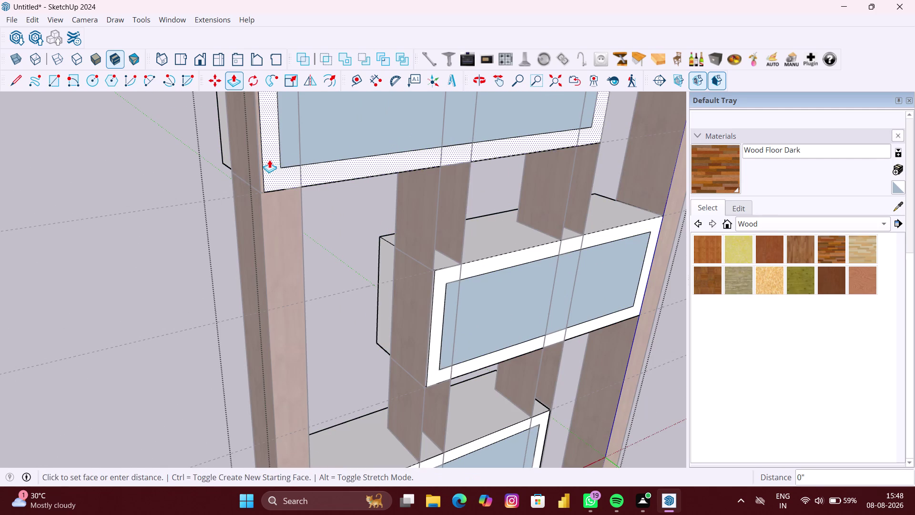
click(269, 160)
scroll(down, 3)
key(space)
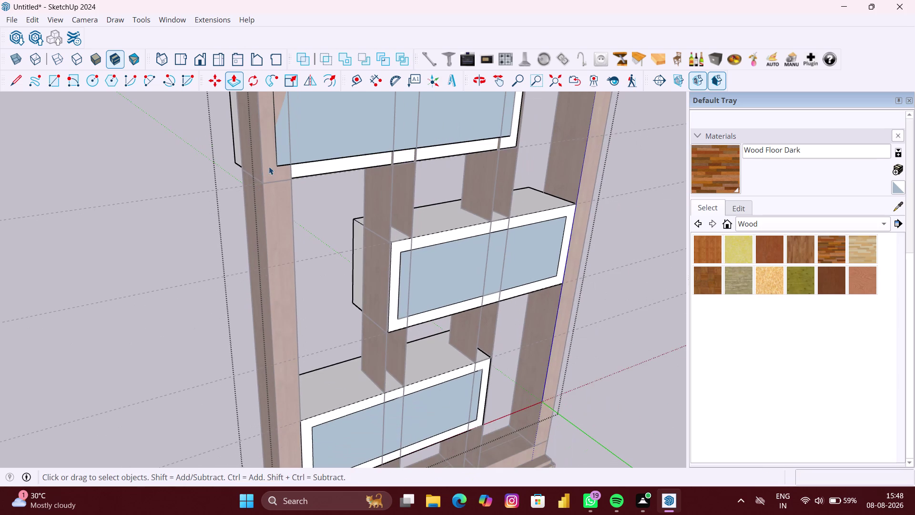
Orbit and zoom to view the top box shelf, abandoning a second Push/Pull attempt.
click(293, 216)
scroll(down, 3)
click(233, 230)
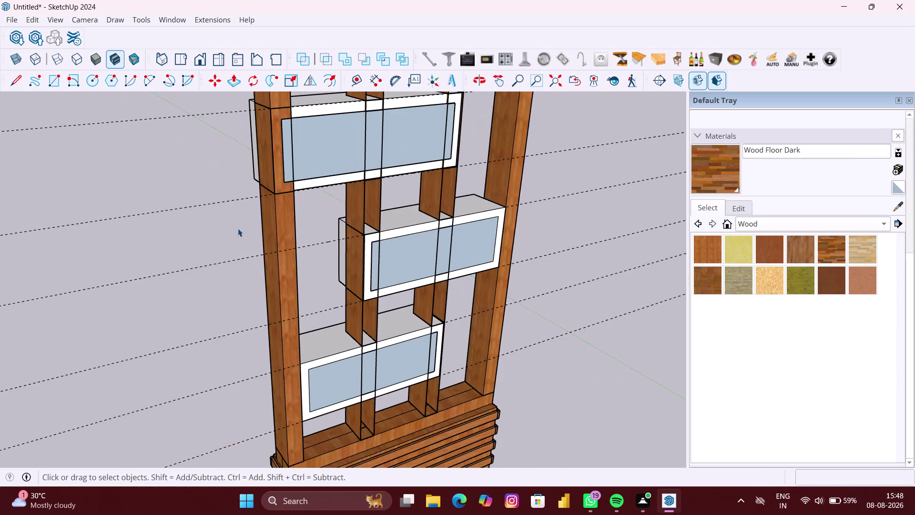
scroll(down, 3)
middle_drag(236, 224, 248, 221)
scroll(up, 3)
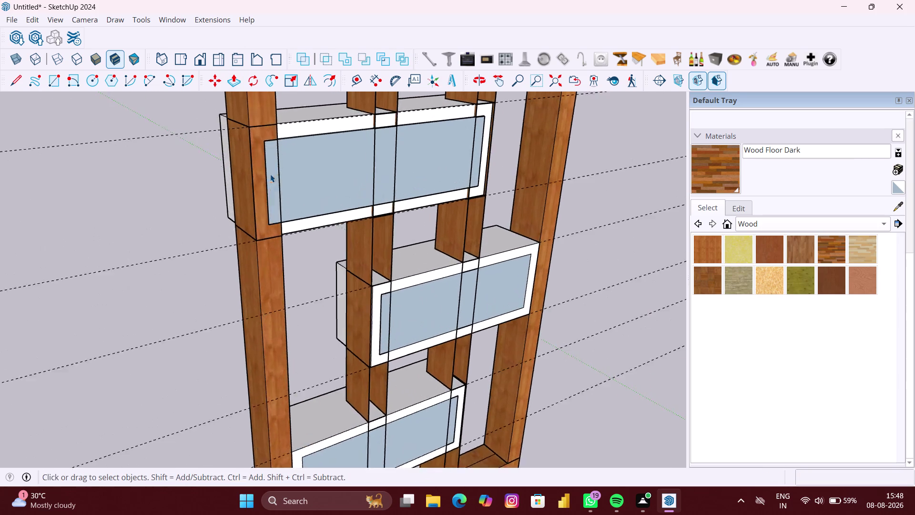
scroll(up, 3)
scroll(up, 3)
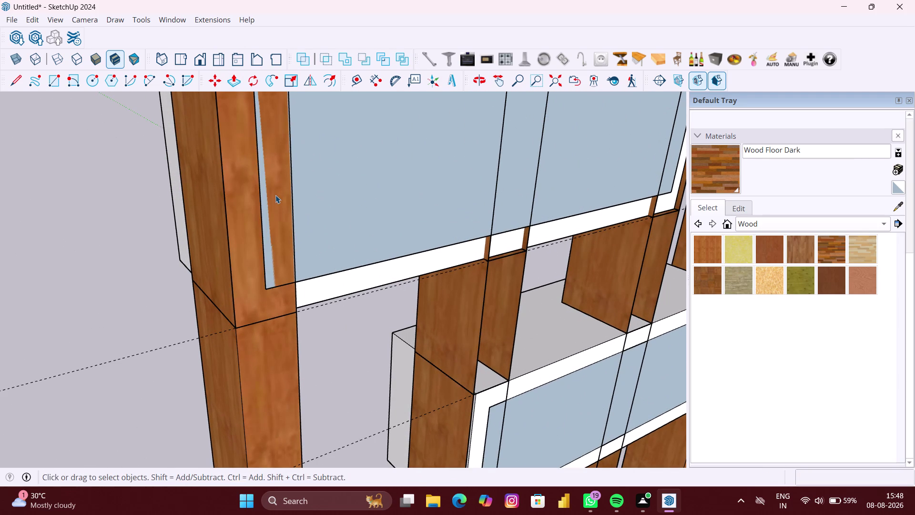
key(p)
scroll(up, 3)
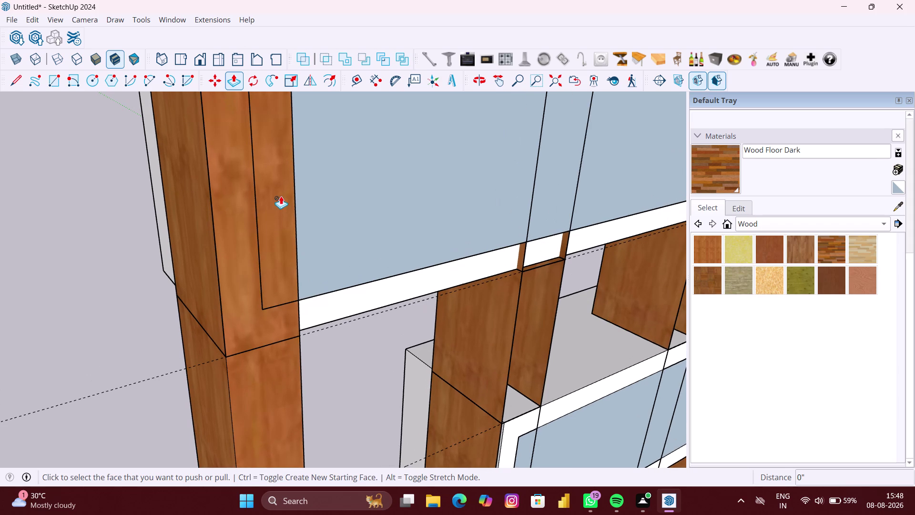
key(space)
Select the wooden frame and click through to the top box shelf's back.
drag(277, 197, 279, 203)
click(279, 202)
double_click(276, 205)
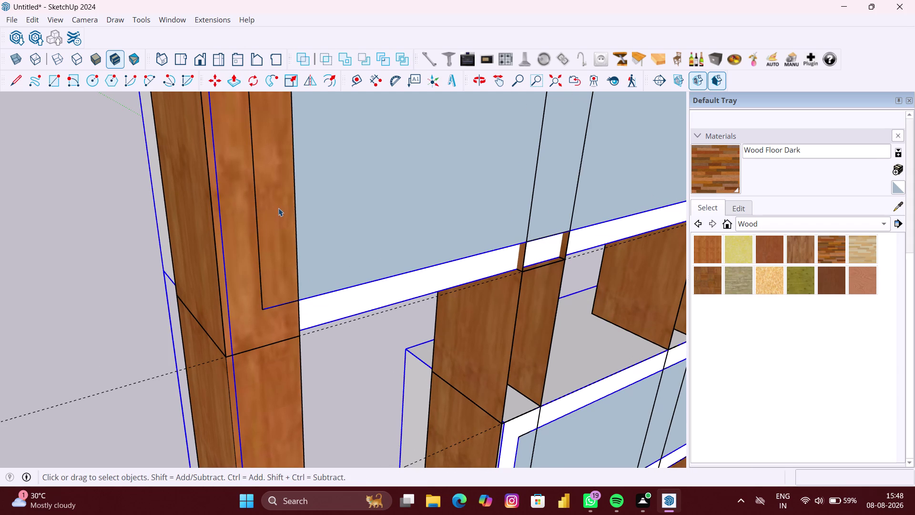
scroll(up, 3)
double_click(276, 234)
click(275, 234)
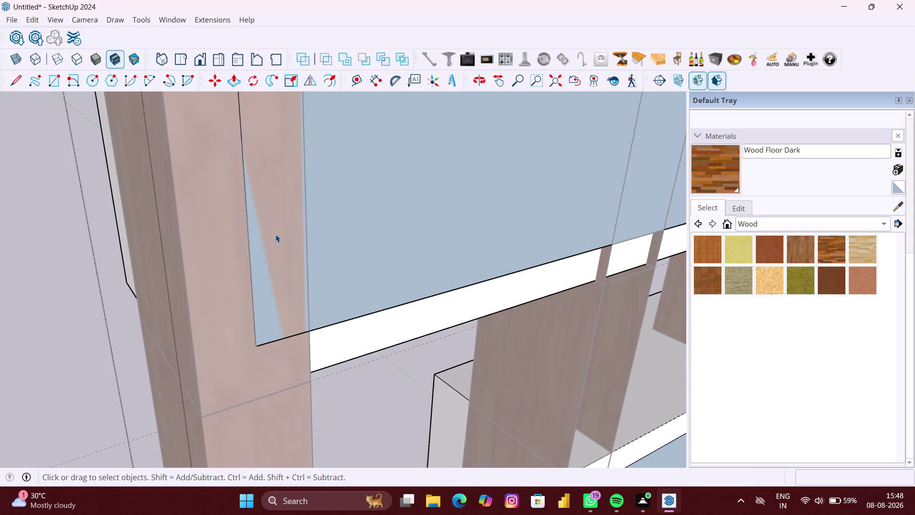
scroll(down, 3)
scroll(down, 3)
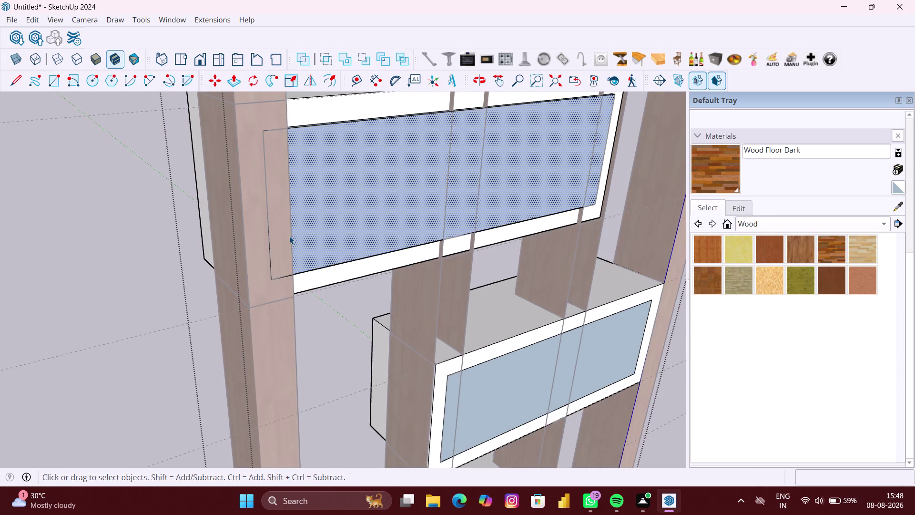
Push/Pull the top box shelf's back face out 7/16 inch.
key(p)
click(280, 236)
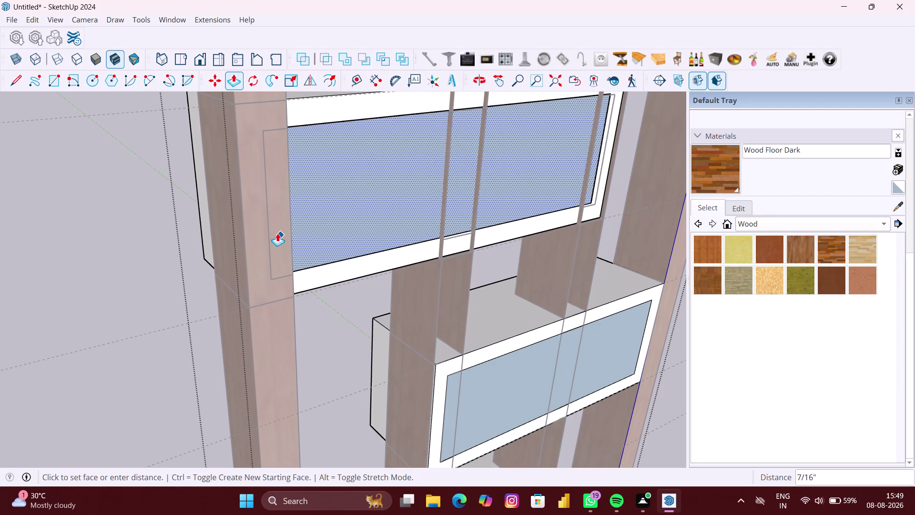
click(277, 233)
scroll(down, 3)
key(space)
Enter the wooden frame group, select the post beside the top shelf, and orbit around the side.
click(207, 264)
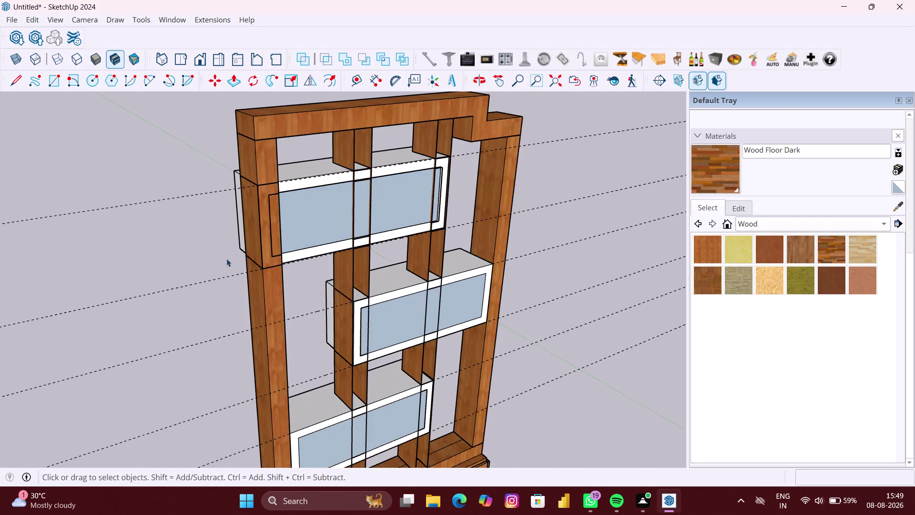
scroll(down, 3)
scroll(up, 3)
click(277, 241)
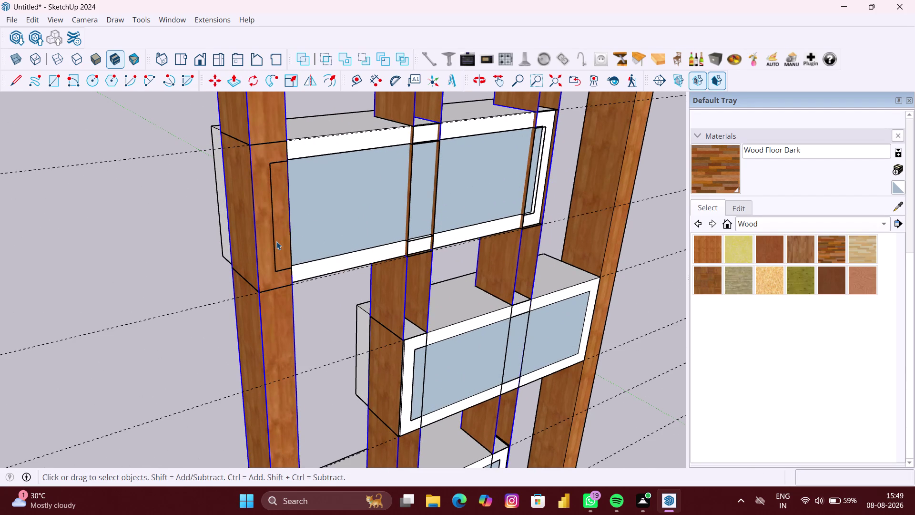
double_click(287, 241)
click(284, 241)
scroll(up, 3)
click(273, 241)
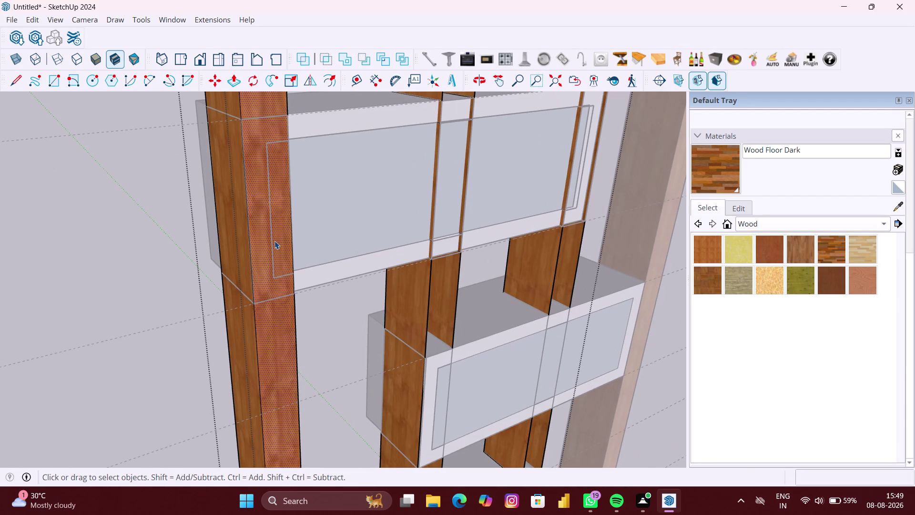
double_click(289, 240)
click(279, 240)
scroll(up, 3)
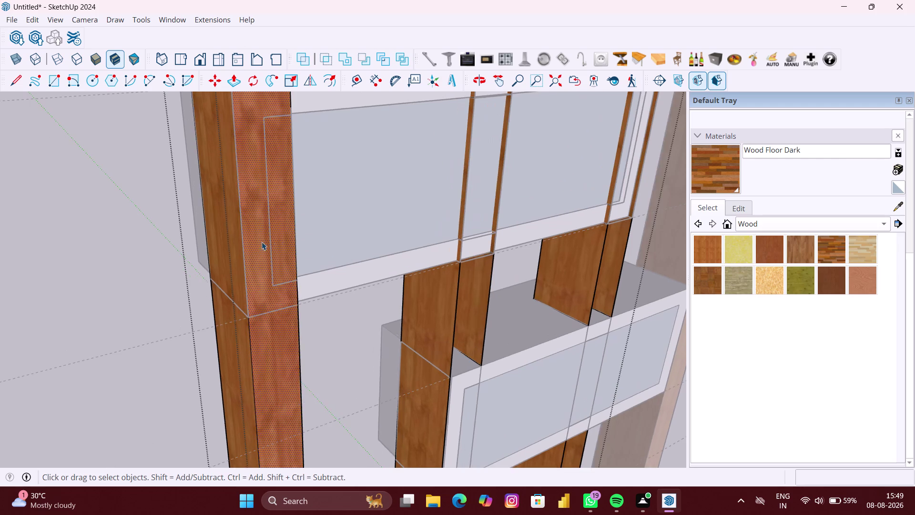
scroll(down, 3)
middle_drag(209, 232, 475, 236)
Orbit around the white shelf boxes, viewing them from the front and from behind.
click(196, 237)
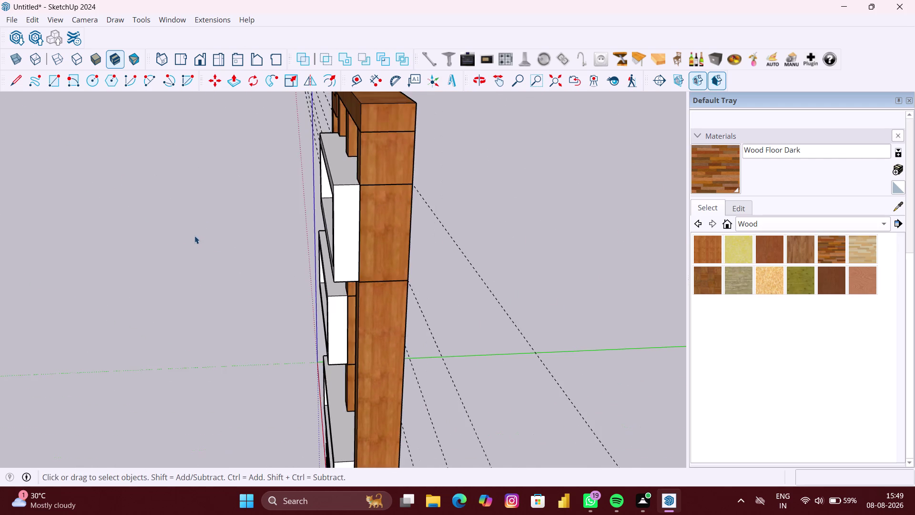
scroll(down, 3)
middle_drag(212, 237, 482, 229)
scroll(up, 3)
middle_drag(368, 237, 368, 237)
scroll(up, 3)
middle_drag(367, 236, 428, 221)
scroll(up, 3)
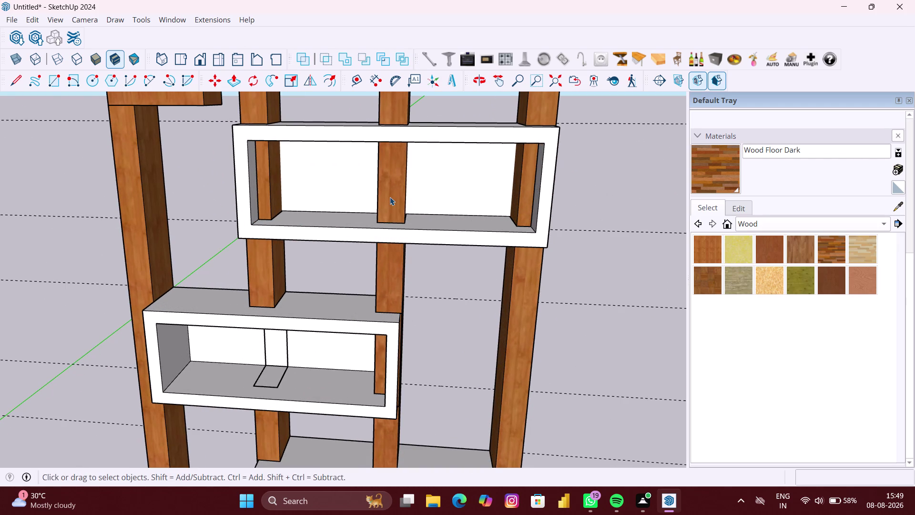
scroll(down, 3)
middle_drag(399, 204, 218, 201)
scroll(down, 3)
middle_drag(468, 215, 122, 204)
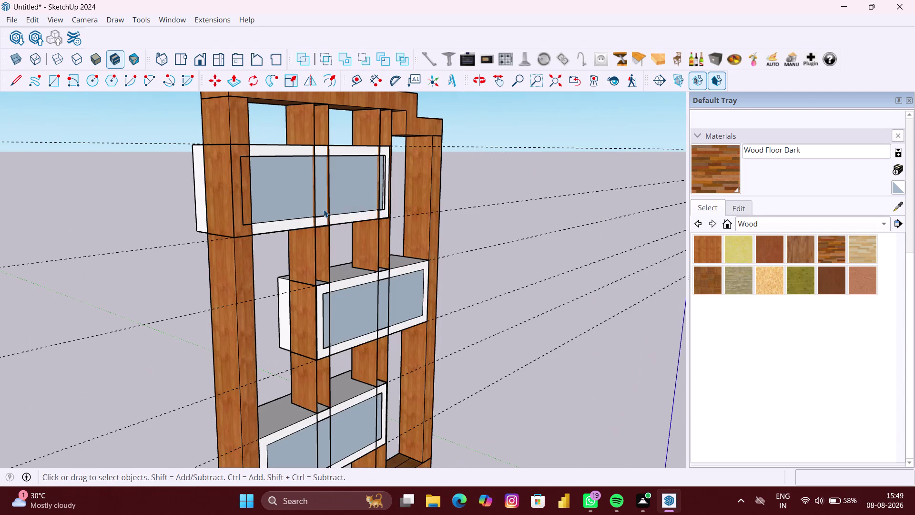
Undo the last four actions and orbit back to the front of the unit.
key(ctrl+z)
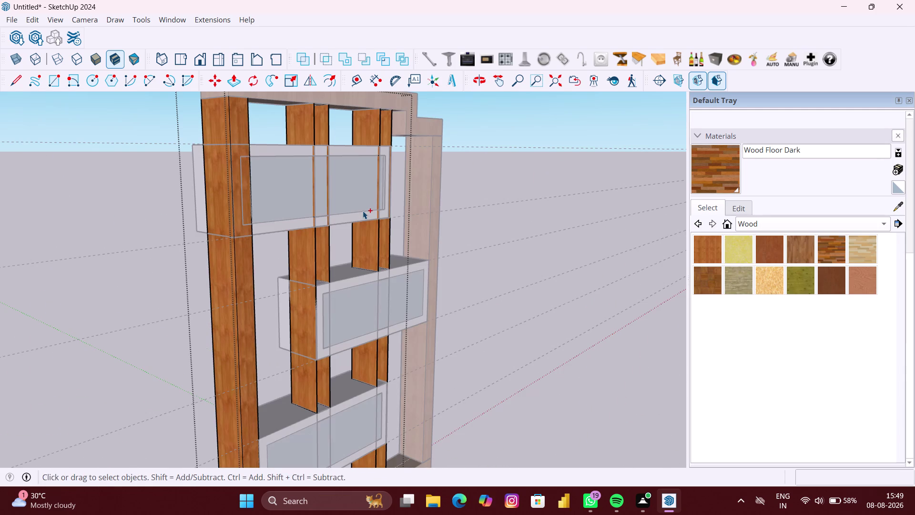
key(ctrl+z)
key(ctrl+z)
key(ctrl+z)
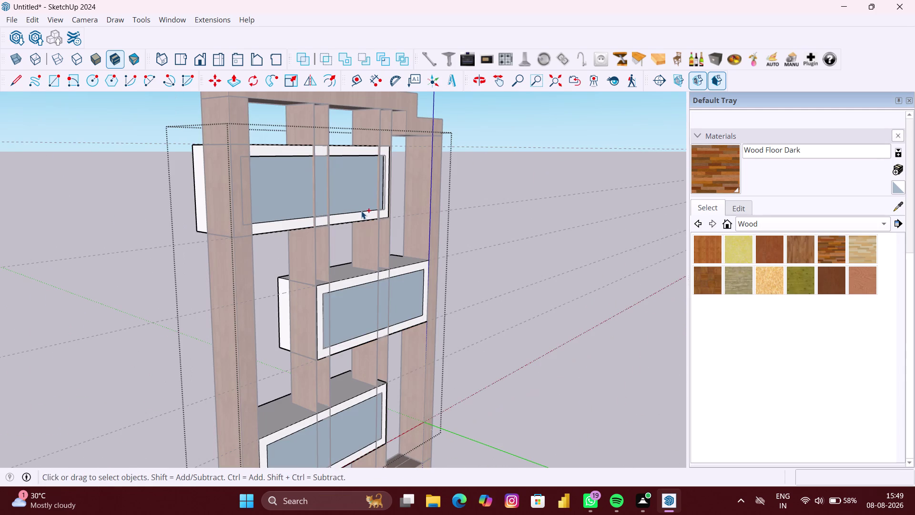
click(168, 216)
scroll(down, 3)
middle_drag(127, 216, 505, 235)
scroll(up, 3)
middle_drag(381, 223, 593, 220)
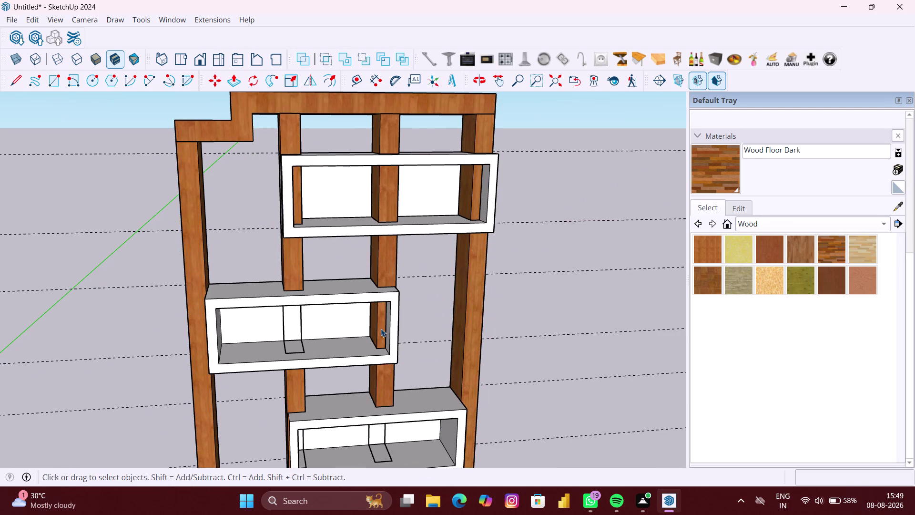
Inside the shelving unit group, delete the small upright in the middle shelf box.
click(380, 328)
double_click(381, 329)
click(379, 326)
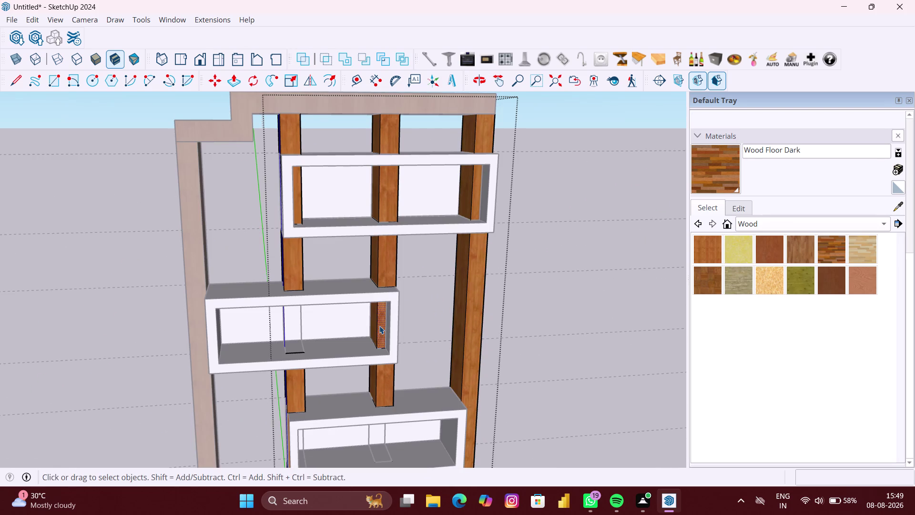
scroll(up, 3)
middle_drag(373, 323, 363, 269)
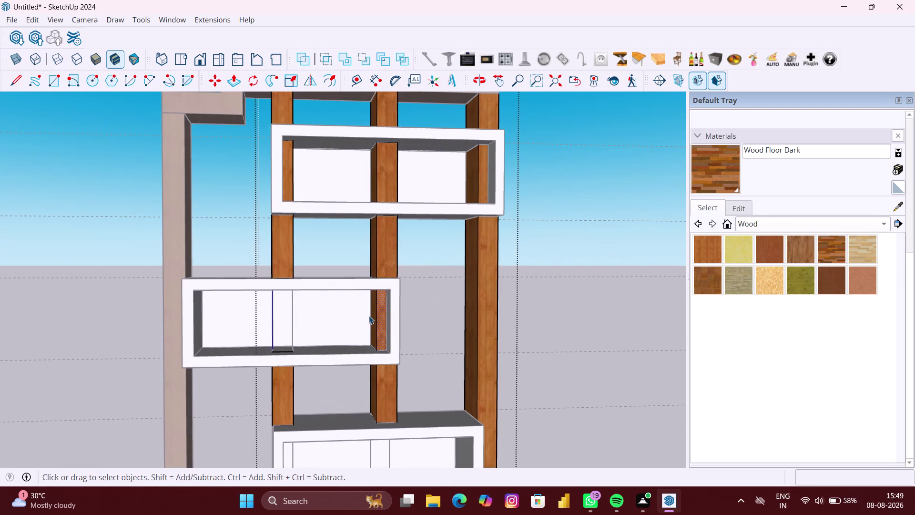
key(Delete)
middle_drag(368, 316, 406, 313)
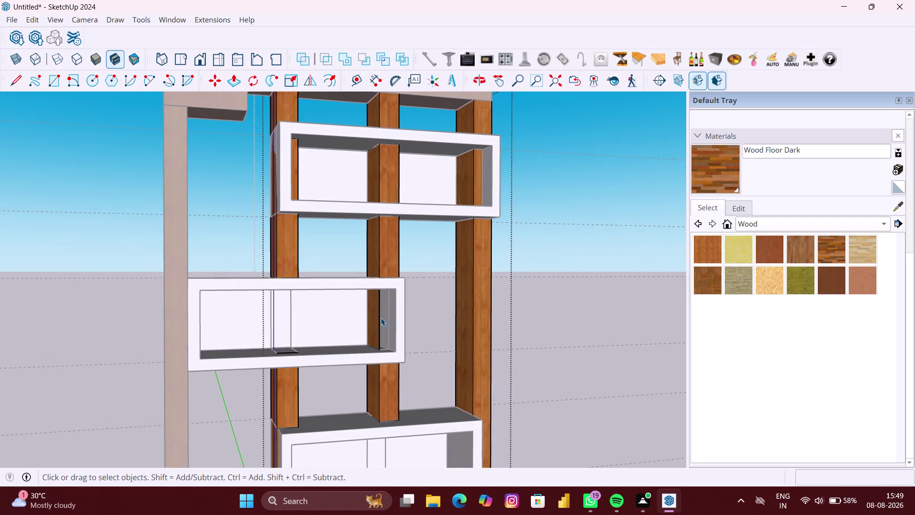
scroll(up, 3)
click(376, 320)
key(Delete)
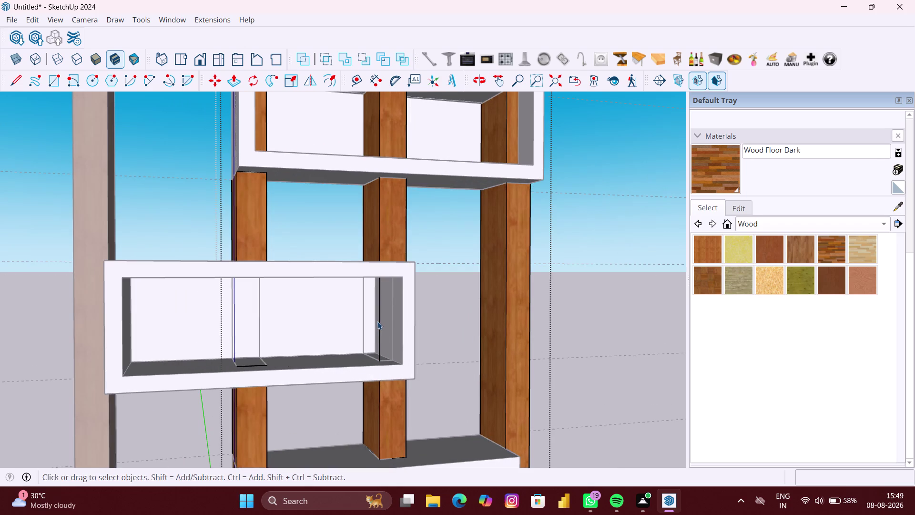
drag(382, 322, 371, 318)
key(Delete)
Zoom into the middle box interior and delete another selected piece.
scroll(down, 3)
scroll(down, 3)
middle_drag(383, 322, 334, 348)
scroll(up, 3)
middle_drag(294, 351, 291, 367)
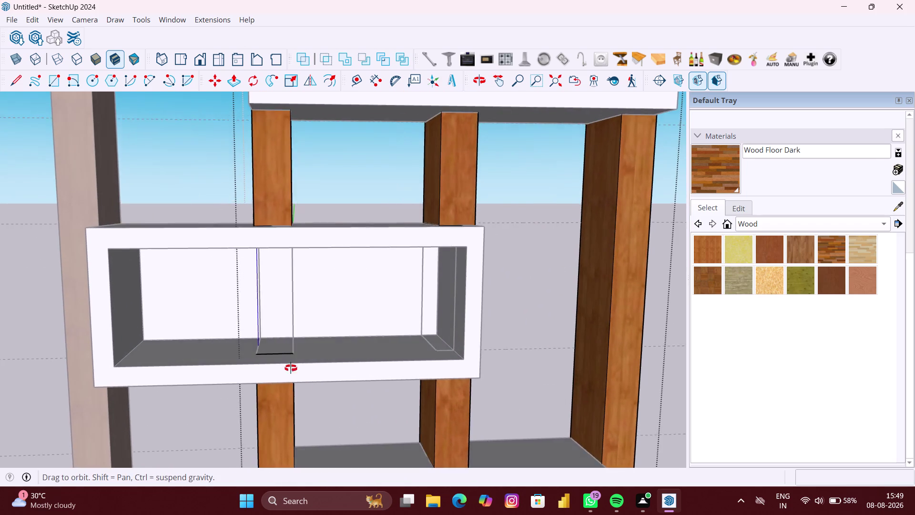
middle_drag(290, 368, 287, 387)
middle_drag(264, 324, 211, 321)
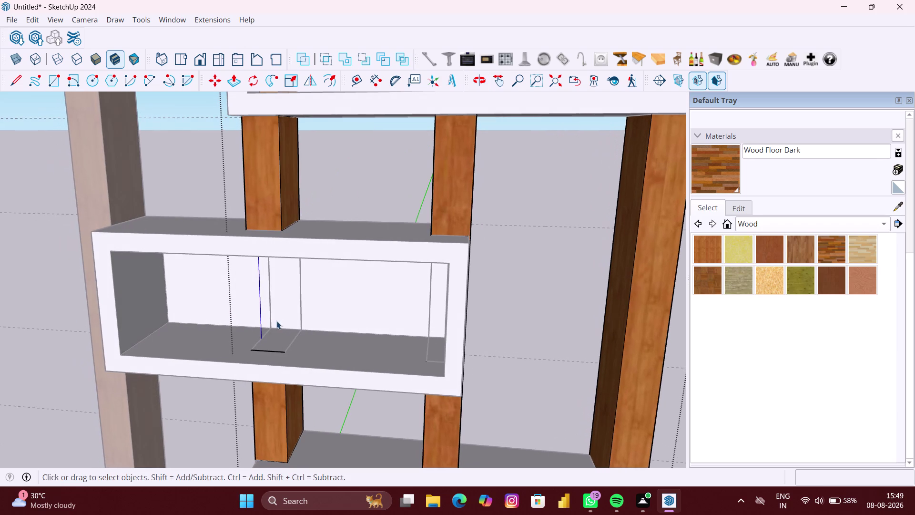
click(258, 317)
scroll(down, 3)
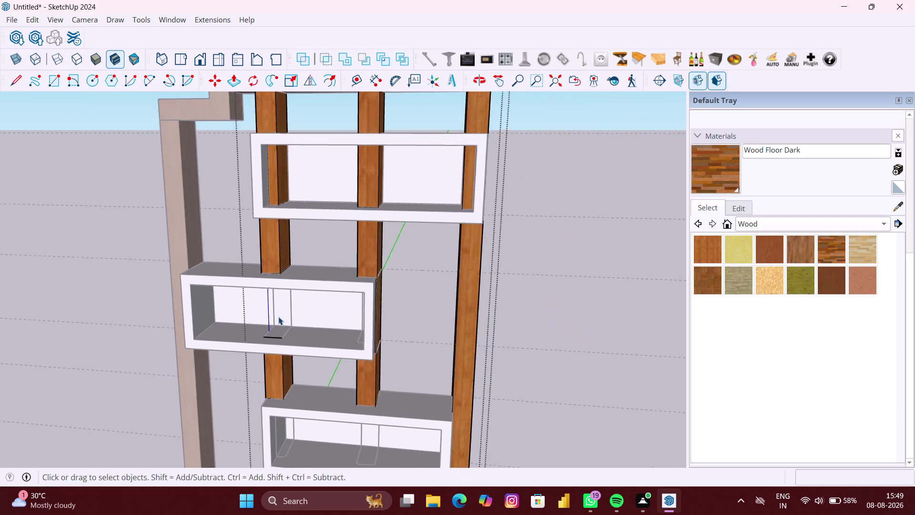
scroll(down, 3)
click(345, 228)
scroll(up, 3)
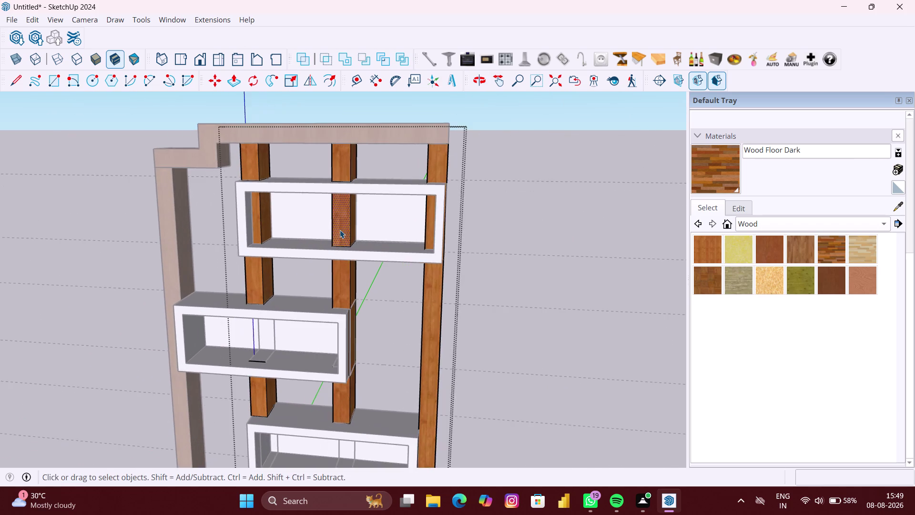
scroll(up, 3)
key(Delete)
In the top shelf box, draw the divider outline and delete stray edges.
middle_drag(354, 224, 341, 225)
scroll(up, 3)
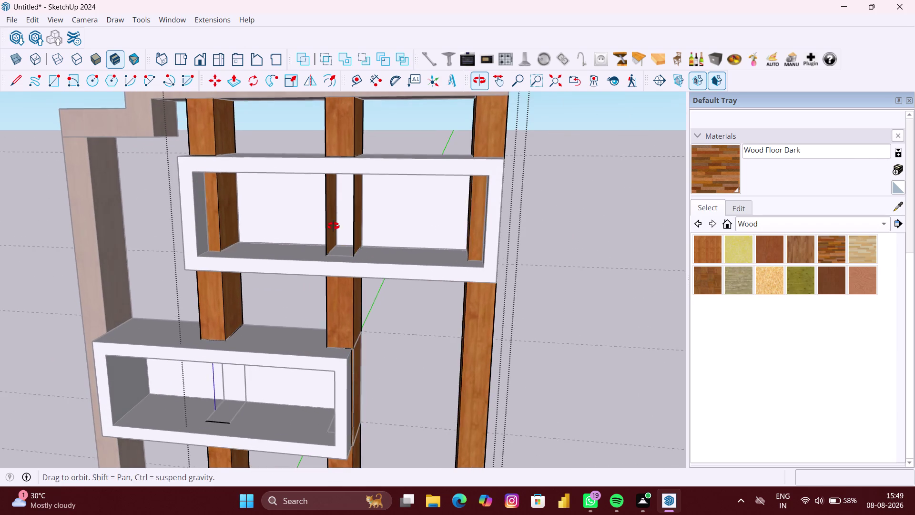
middle_drag(341, 226, 322, 226)
click(356, 227)
key(Delete)
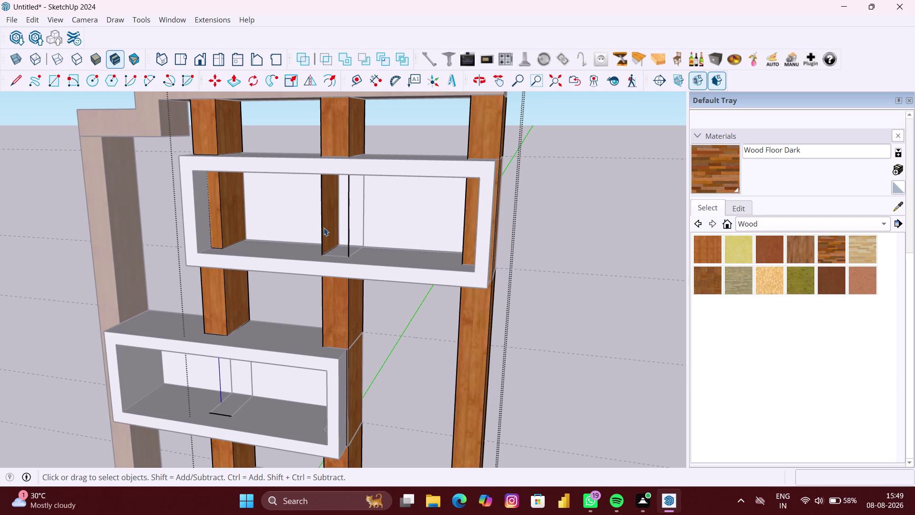
click(323, 227)
key(Delete)
drag(350, 231, 315, 228)
key(Delete)
scroll(down, 3)
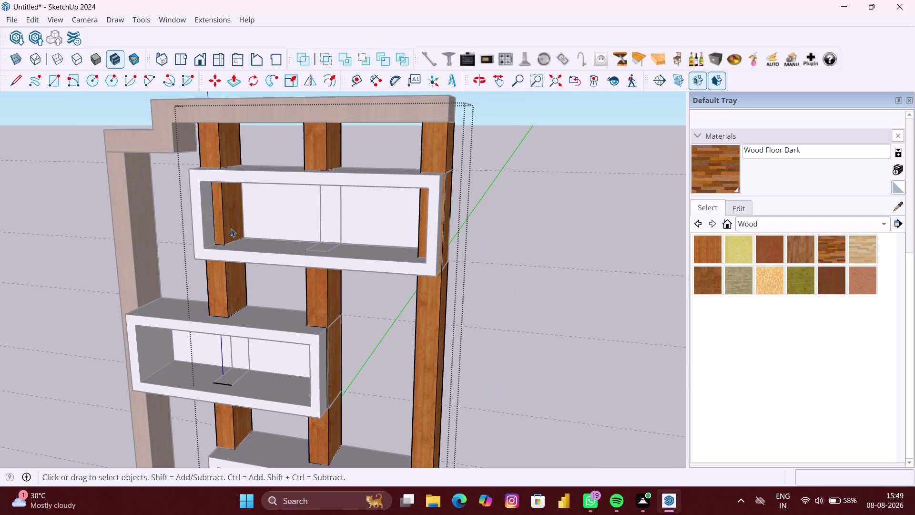
Trace and delete edges at the top box's left end, then zoom out to the whole unit.
click(231, 228)
key(Delete)
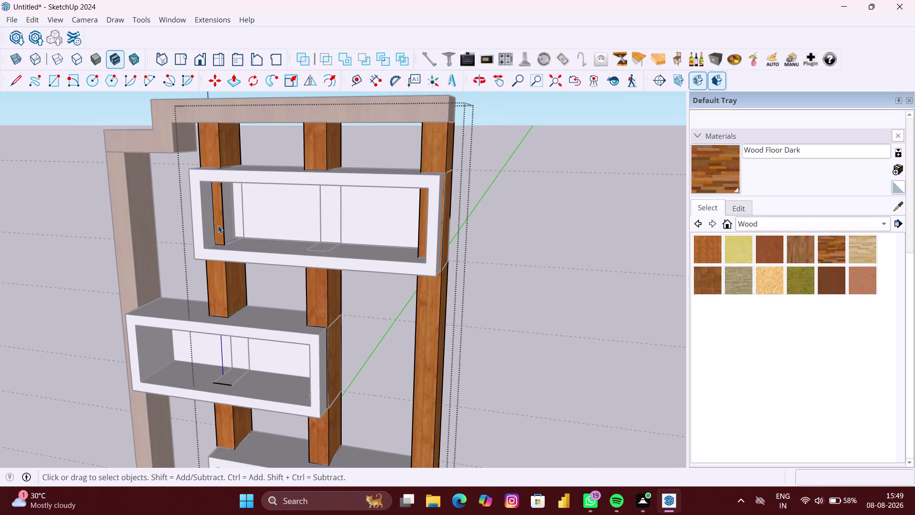
click(219, 225)
key(Delete)
drag(231, 227, 221, 227)
key(Delete)
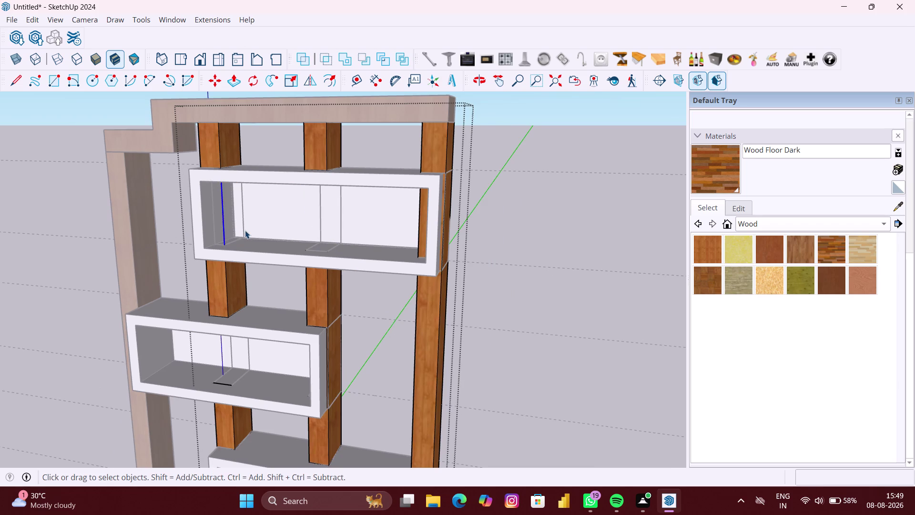
scroll(down, 3)
middle_drag(261, 248, 299, 247)
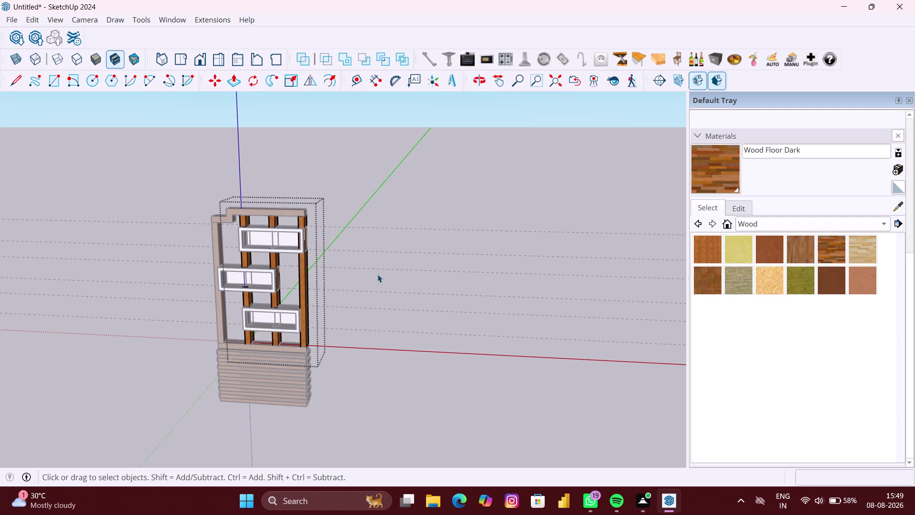
Leave the shelving group, reframe the unit from the front, and delete the dashed guide lines.
click(359, 278)
scroll(down, 3)
middle_drag(369, 375, 388, 348)
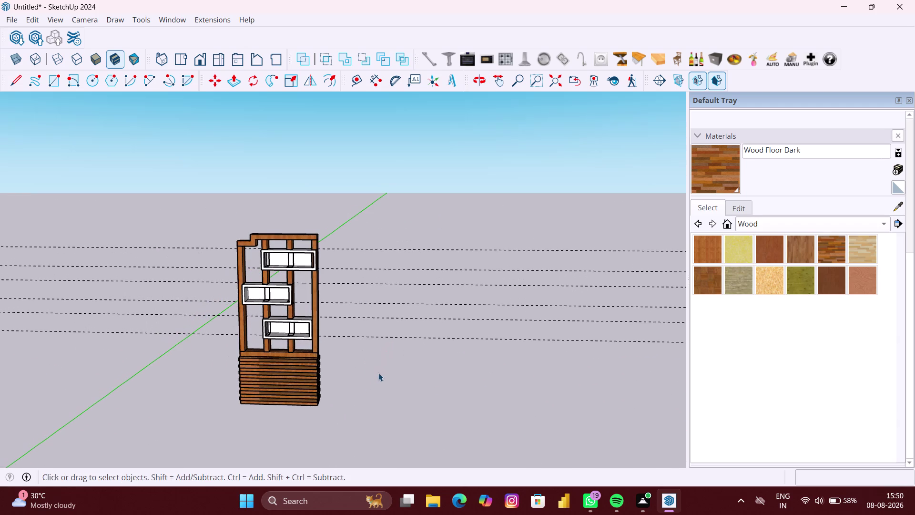
click(378, 372)
drag(460, 365, 375, 202)
key(Delete)
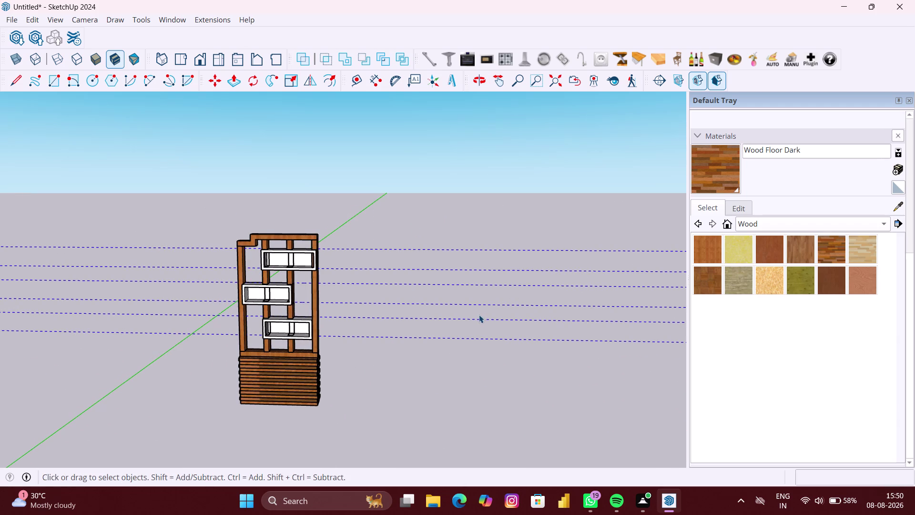
Zoom in closely on the middle shelf box.
click(436, 361)
scroll(up, 3)
middle_drag(350, 365, 427, 349)
scroll(up, 3)
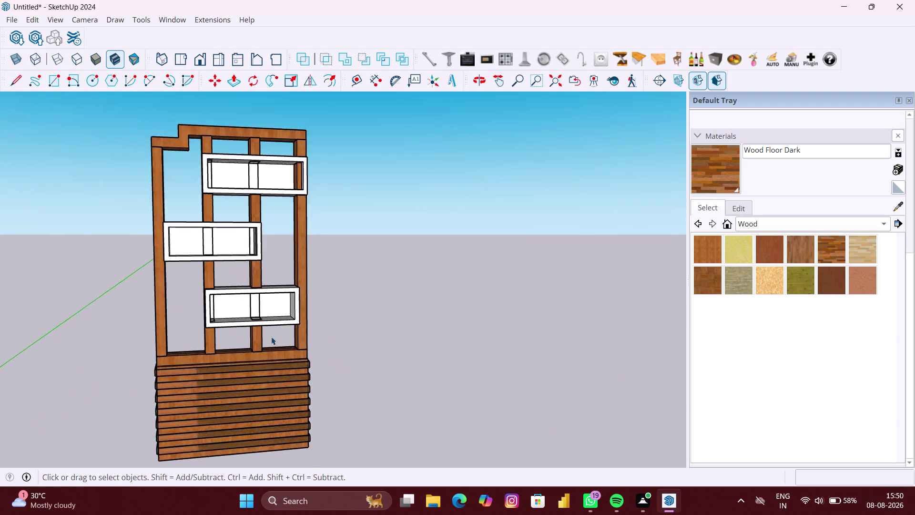
scroll(up, 3)
middle_drag(255, 331, 242, 330)
scroll(up, 3)
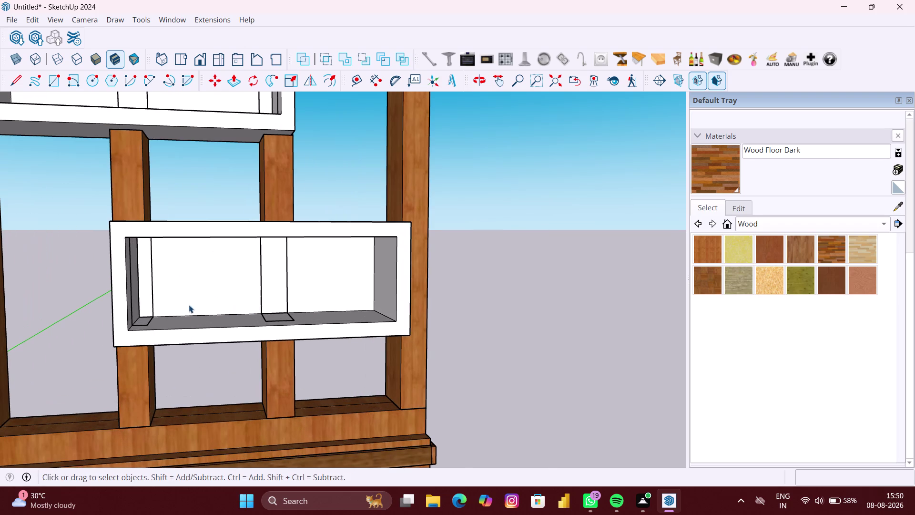
scroll(up, 3)
middle_drag(150, 324, 135, 336)
middle_drag(110, 321, 139, 324)
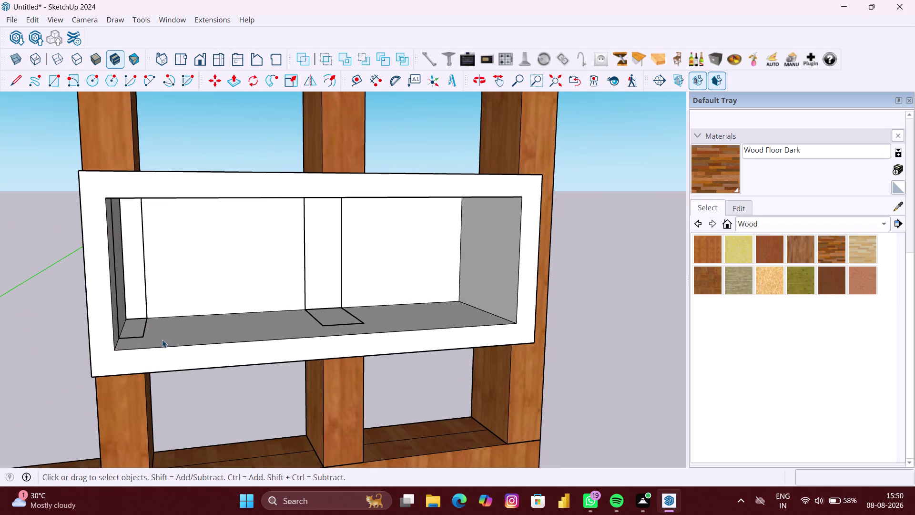
Select an edge and delete it, orbiting around to the back of the middle box.
click(139, 336)
middle_drag(126, 331, 300, 329)
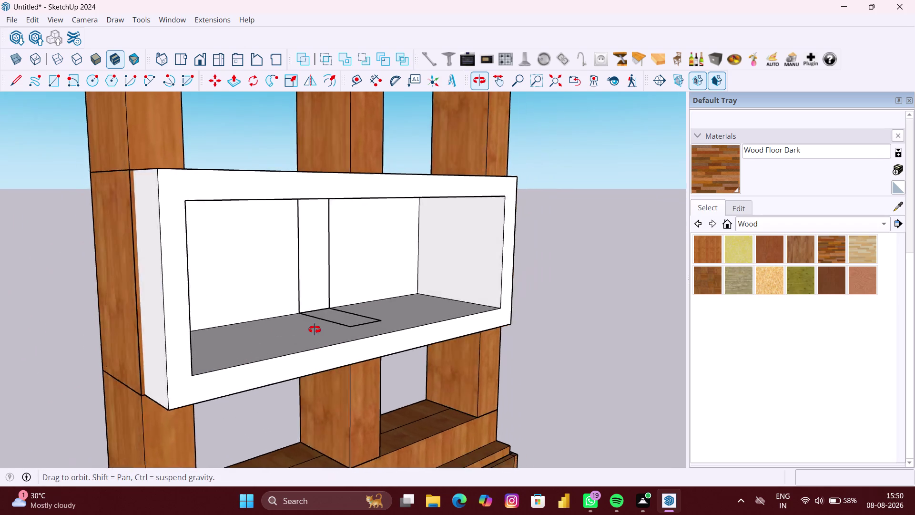
middle_drag(300, 329, 484, 326)
scroll(up, 3)
middle_drag(292, 332, 413, 332)
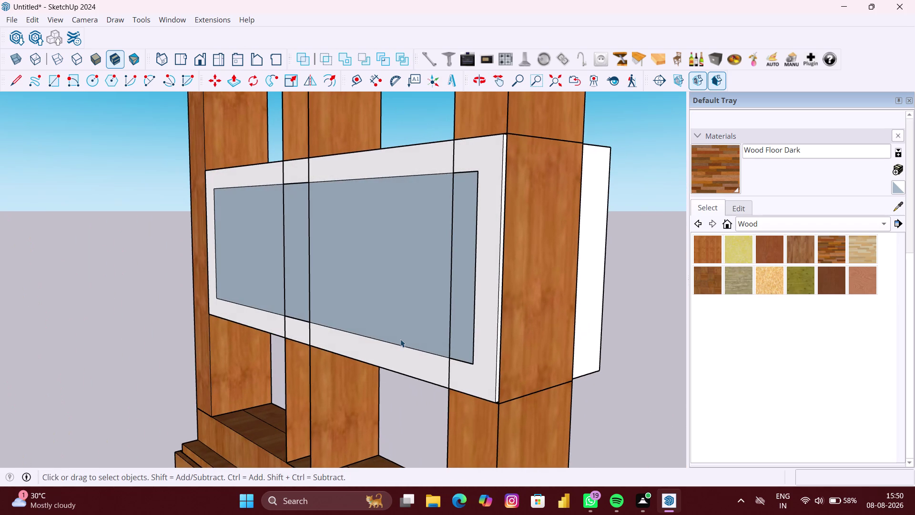
key(Delete)
Orbit to face the middle box from the front and delete a stray edge there.
scroll(down, 3)
middle_drag(358, 328, 60, 329)
middle_drag(345, 326, 335, 329)
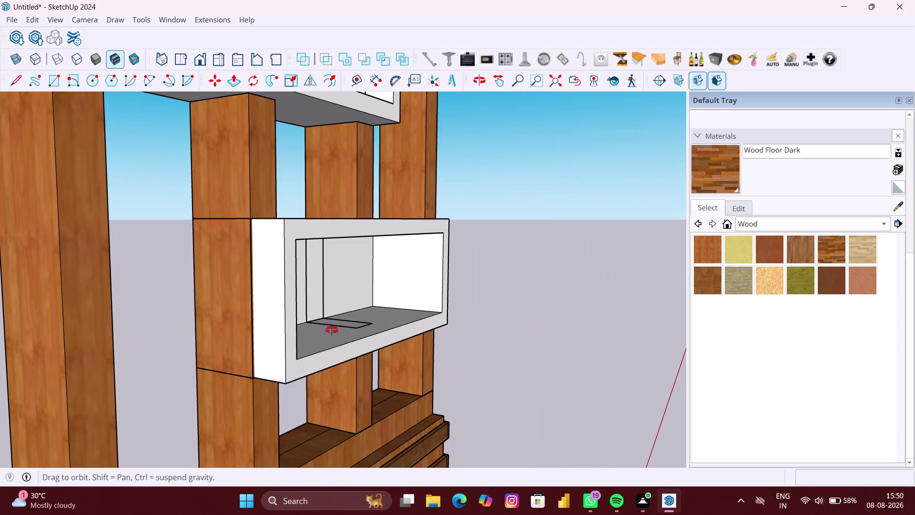
middle_drag(335, 329, 74, 338)
scroll(up, 3)
click(210, 315)
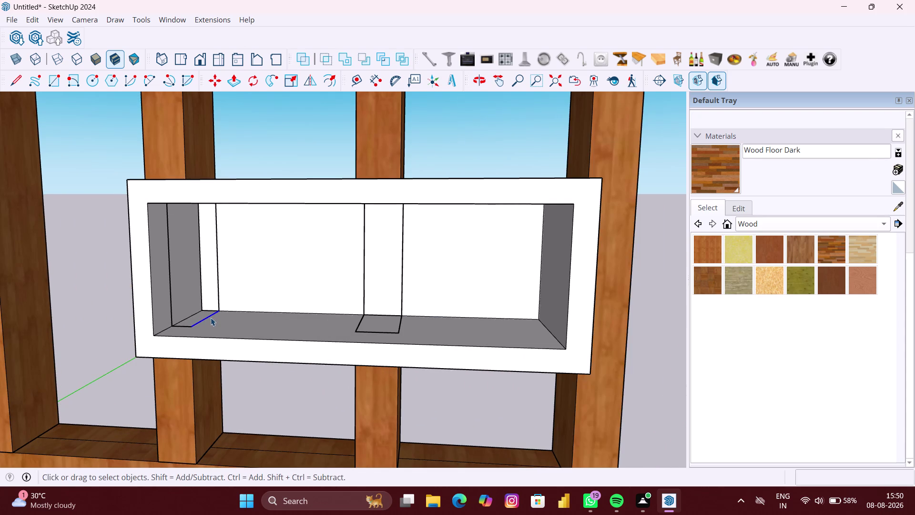
key(Delete)
Orbit around the middle box and select its geometry, stepping into the shelf box.
scroll(down, 3)
middle_drag(155, 319, 445, 311)
middle_drag(139, 305, 0, 350)
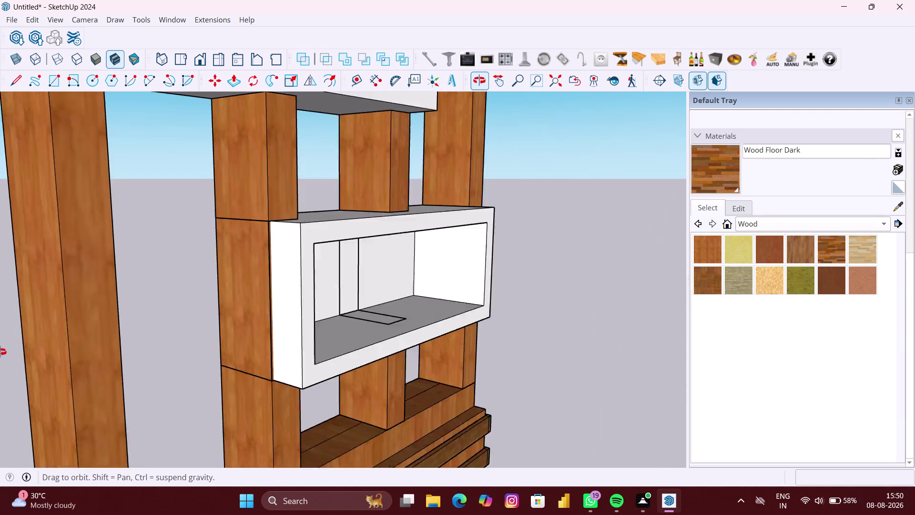
middle_drag(0, 351, 0, 351)
scroll(up, 3)
middle_drag(284, 339, 139, 336)
click(226, 327)
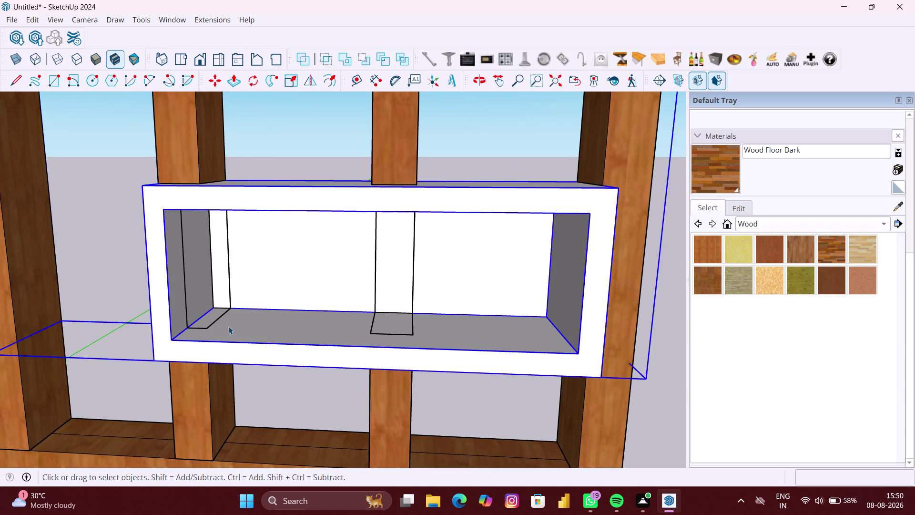
scroll(up, 3)
triple_click(217, 323)
scroll(up, 3)
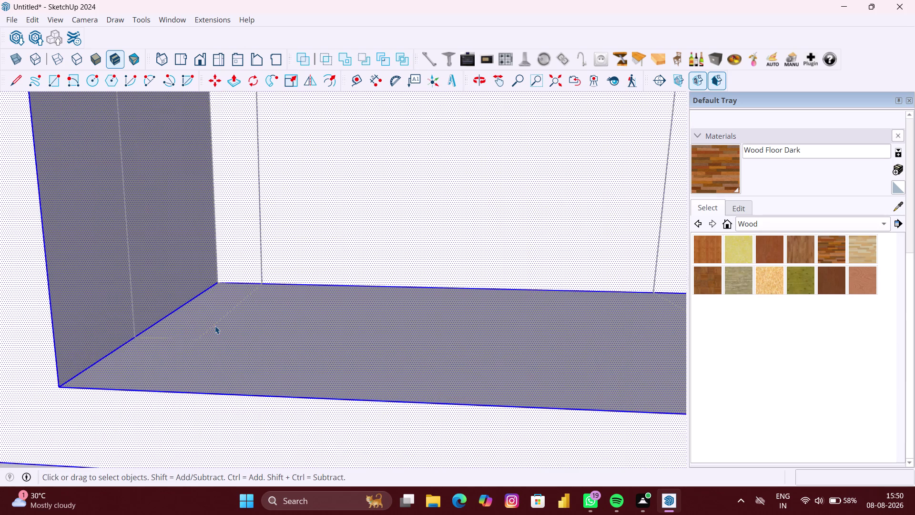
click(216, 327)
double_click(215, 326)
Delete the two stray edges on the shelf floor.
click(214, 327)
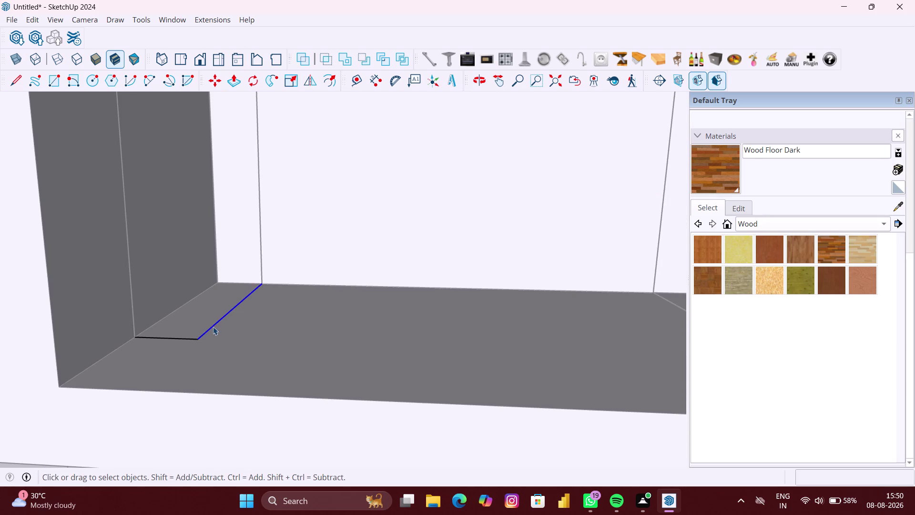
key(Delete)
scroll(down, 3)
click(191, 335)
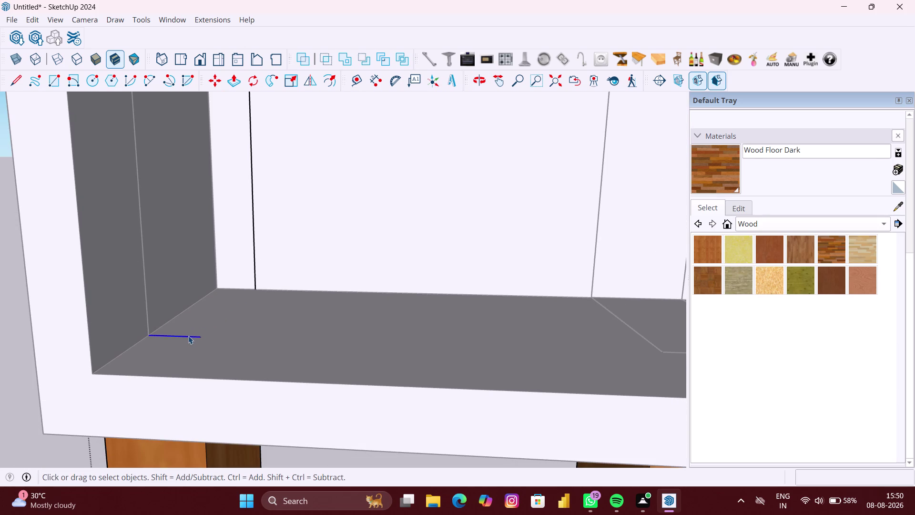
key(Delete)
scroll(down, 3)
Orbit back to the shelf interior and reselect geometry near its floor.
middle_drag(179, 332, 428, 339)
middle_drag(147, 332, 435, 319)
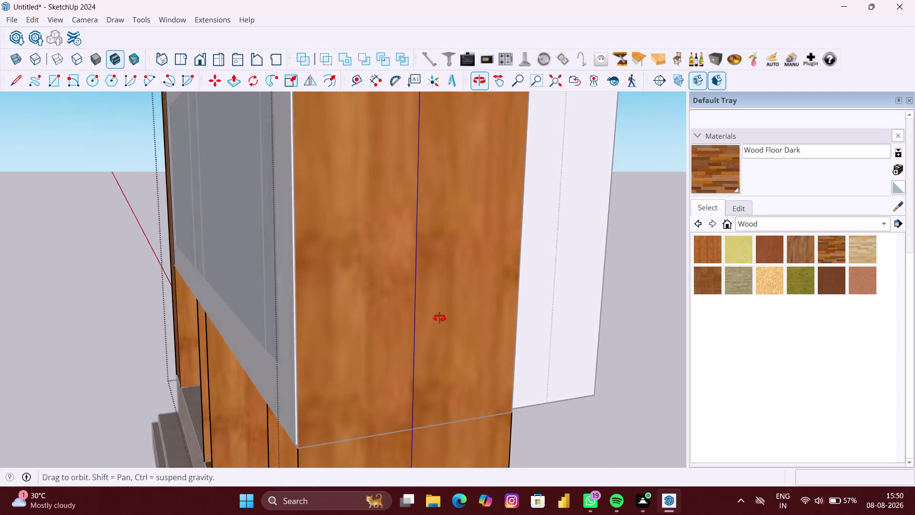
middle_drag(434, 319, 0, 325)
middle_drag(375, 337, 234, 346)
scroll(up, 3)
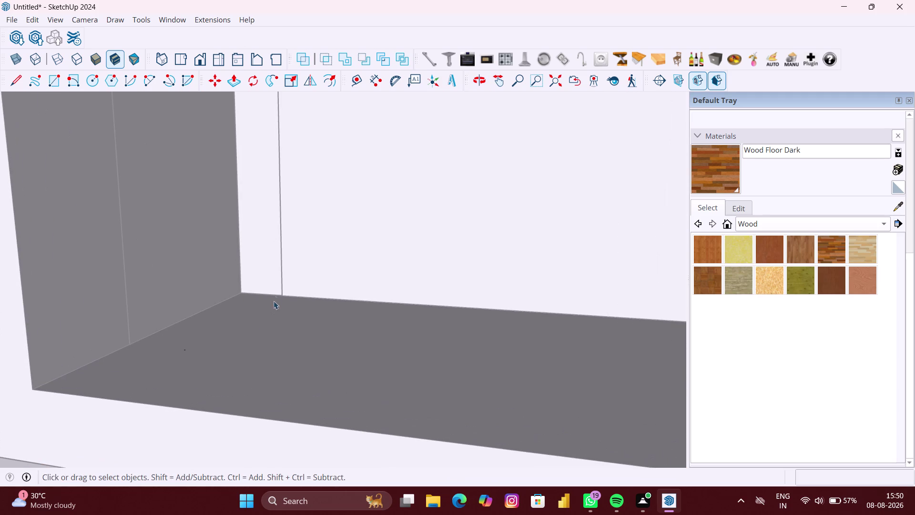
double_click(281, 280)
triple_click(281, 280)
drag(284, 323, 288, 327)
scroll(down, 3)
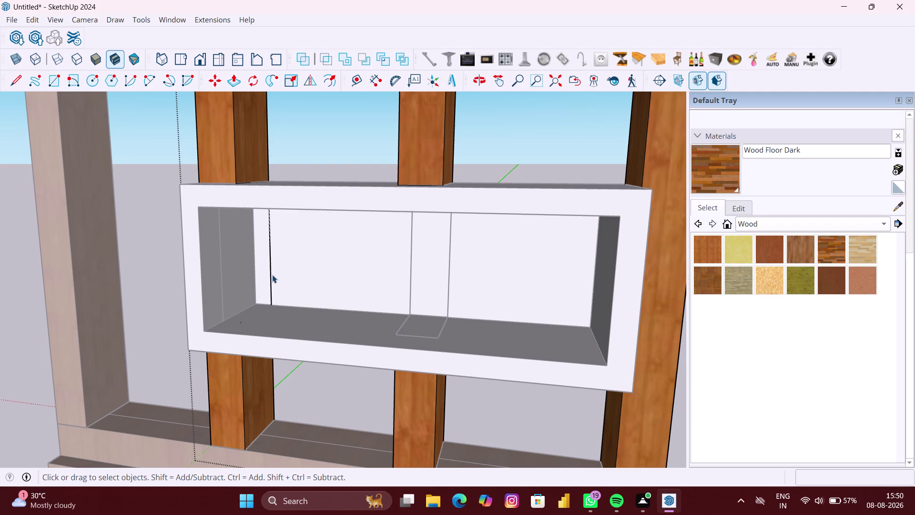
Delete a selected edge and orbit out to view the whole box shelf.
click(272, 274)
click(271, 277)
key(Delete)
scroll(down, 3)
middle_drag(169, 323, 609, 319)
middle_drag(97, 312, 0, 315)
middle_drag(423, 314, 39, 312)
Enter the box shelf group and orbit to look into the lower shelf box.
click(206, 286)
scroll(up, 3)
double_click(201, 173)
scroll(up, 3)
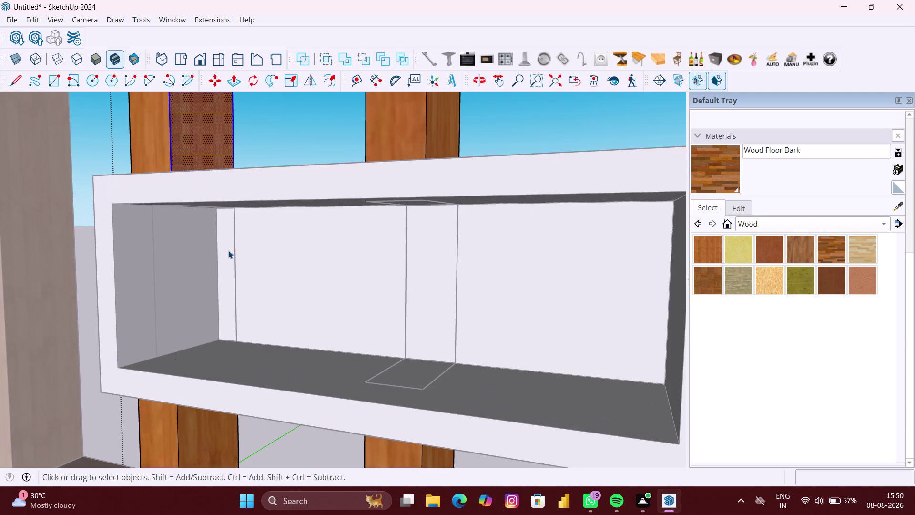
click(235, 258)
scroll(down, 3)
click(66, 360)
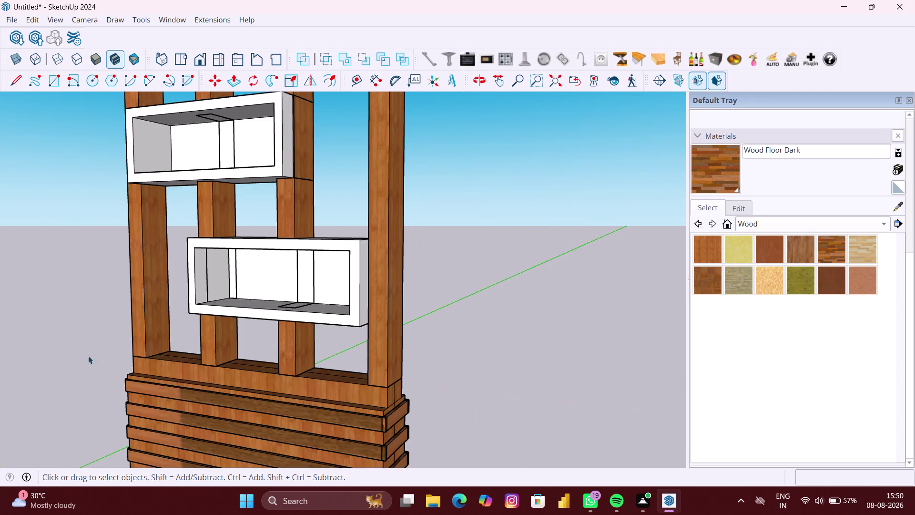
scroll(down, 3)
click(205, 254)
scroll(up, 3)
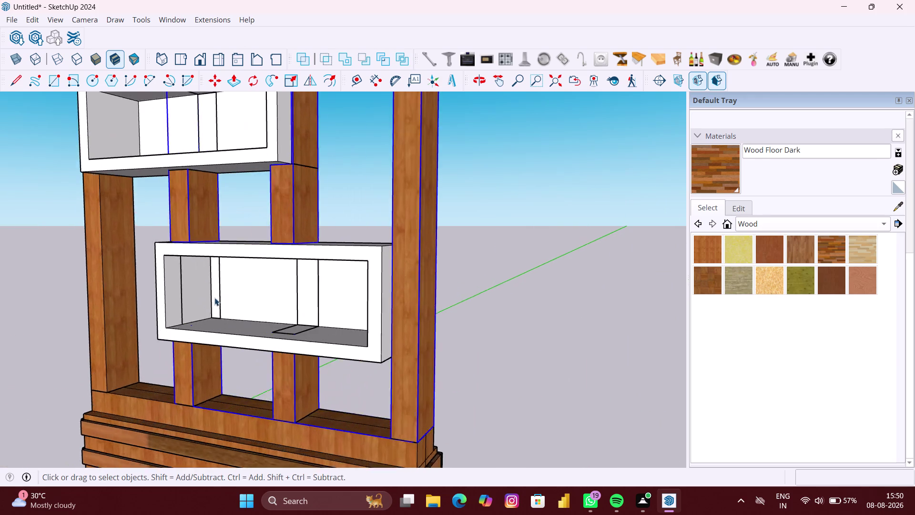
scroll(up, 3)
middle_drag(214, 297, 267, 298)
scroll(up, 3)
Select and delete pieces of geometry inside the lower shelf box.
click(204, 301)
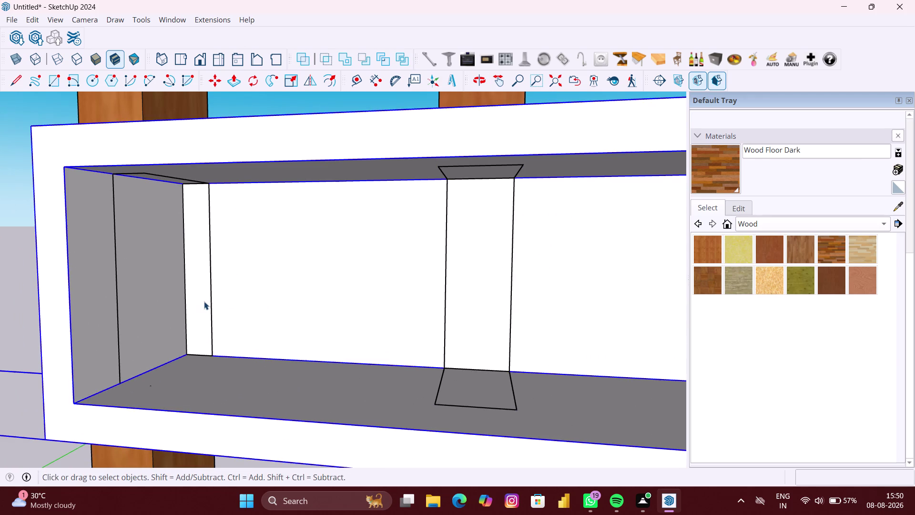
click(209, 303)
click(213, 304)
click(210, 303)
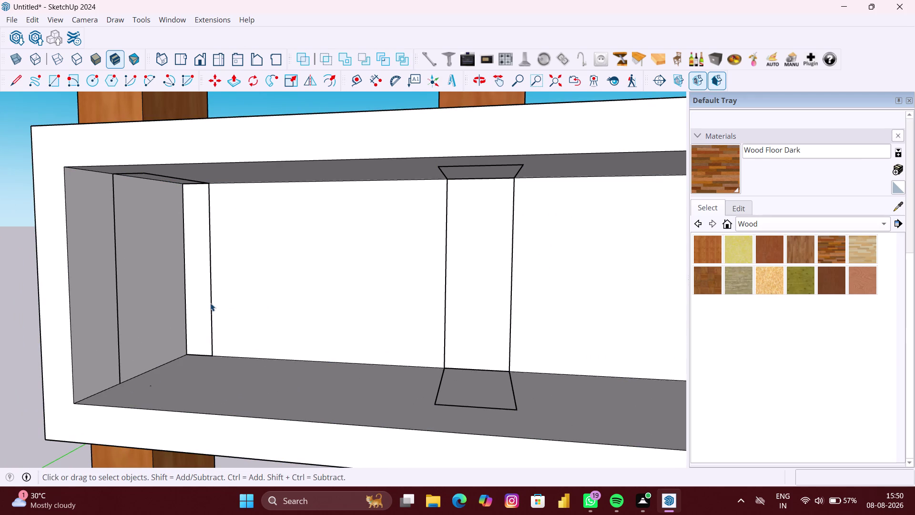
key(Delete)
scroll(down, 3)
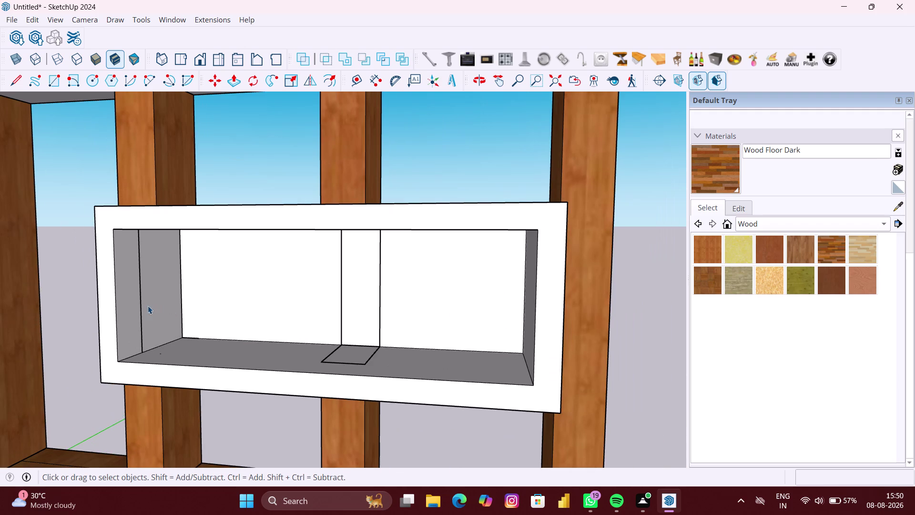
click(143, 307)
key(Delete)
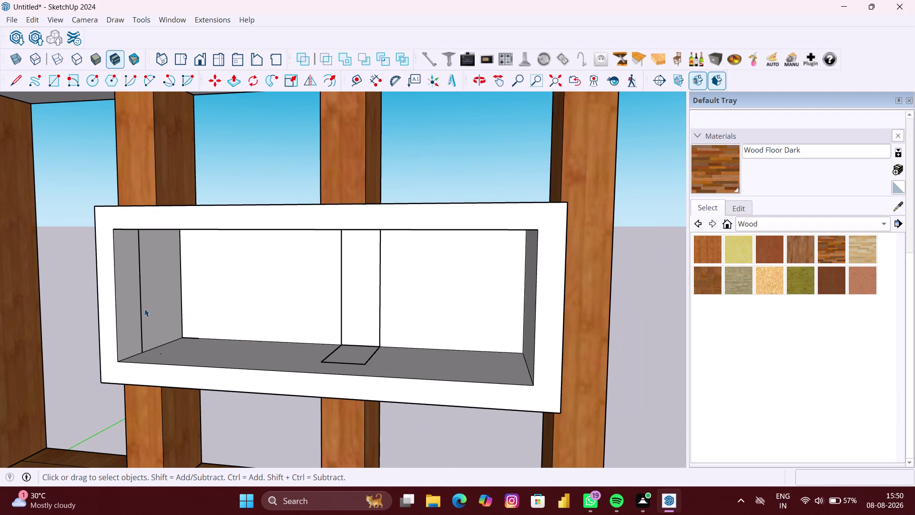
Select the white box shelf and open it for editing.
click(144, 308)
drag(139, 311, 142, 313)
click(142, 314)
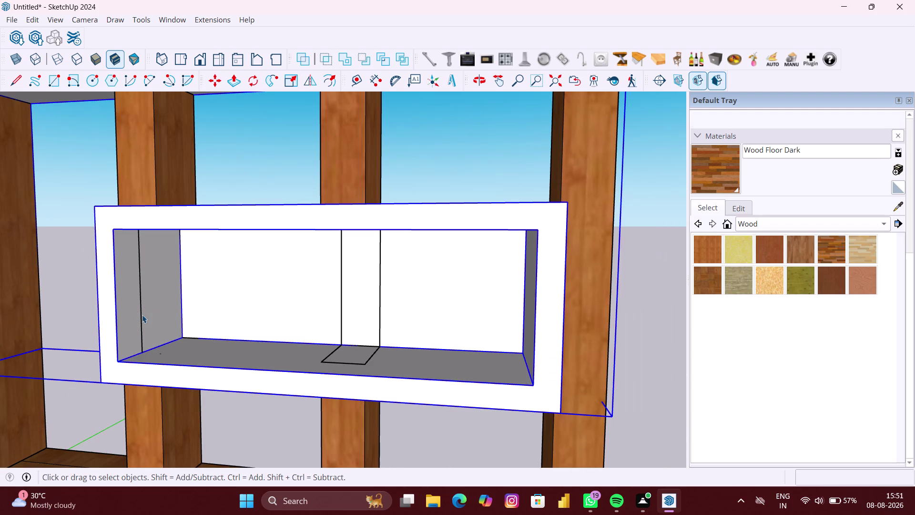
click(141, 315)
triple_click(141, 316)
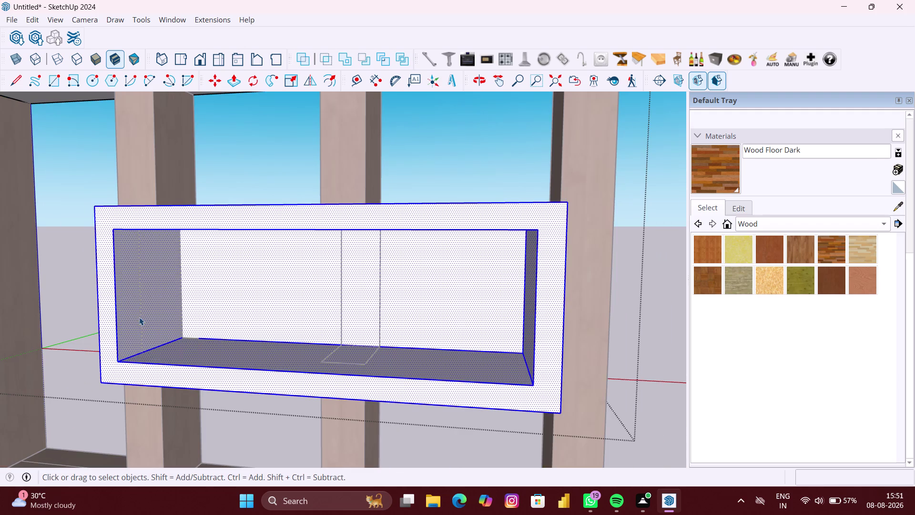
scroll(down, 3)
Pick edges inside the open box shelf.
click(248, 302)
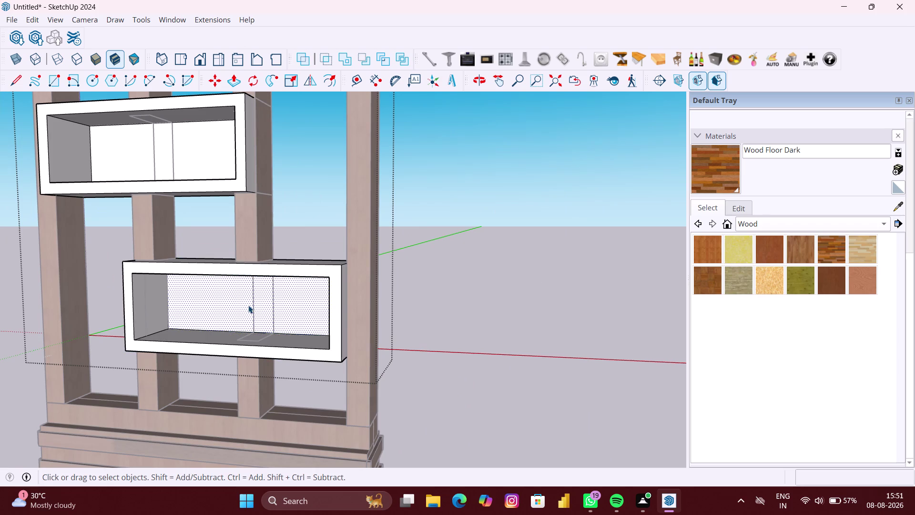
click(249, 305)
click(254, 307)
scroll(down, 3)
click(246, 332)
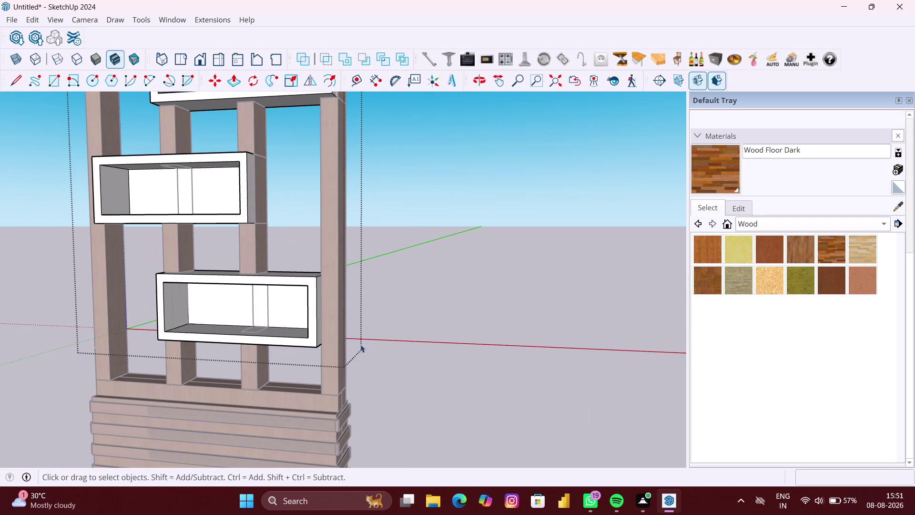
click(500, 355)
scroll(up, 3)
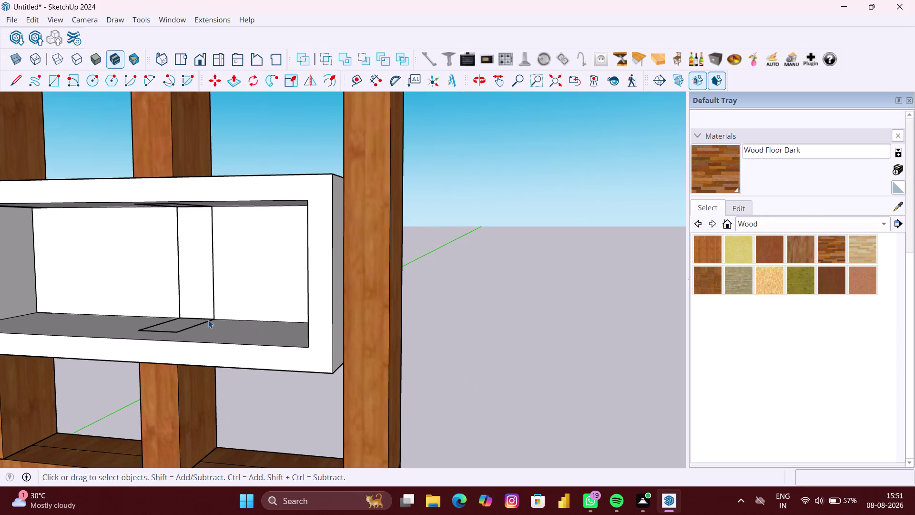
Delete the divider panel's floor outline and the divider panel geometry.
click(208, 320)
key(Delete)
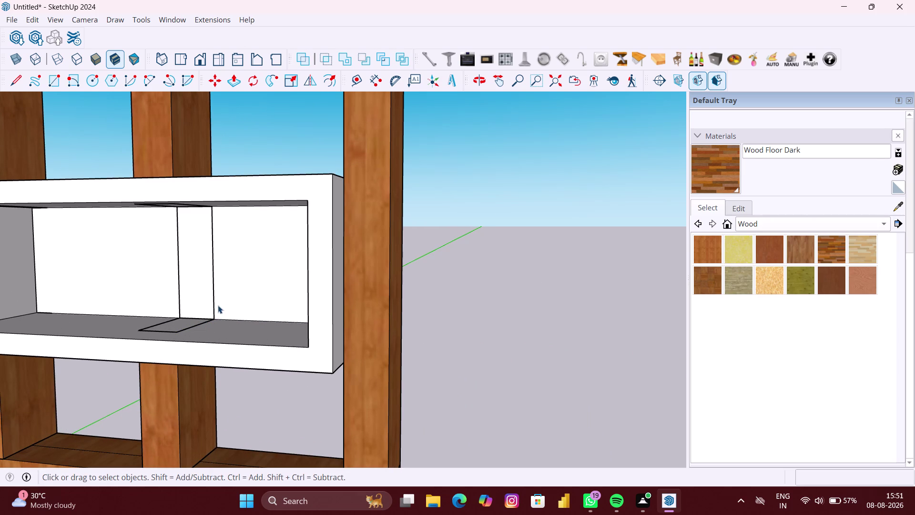
double_click(214, 305)
key(Delete)
double_click(213, 316)
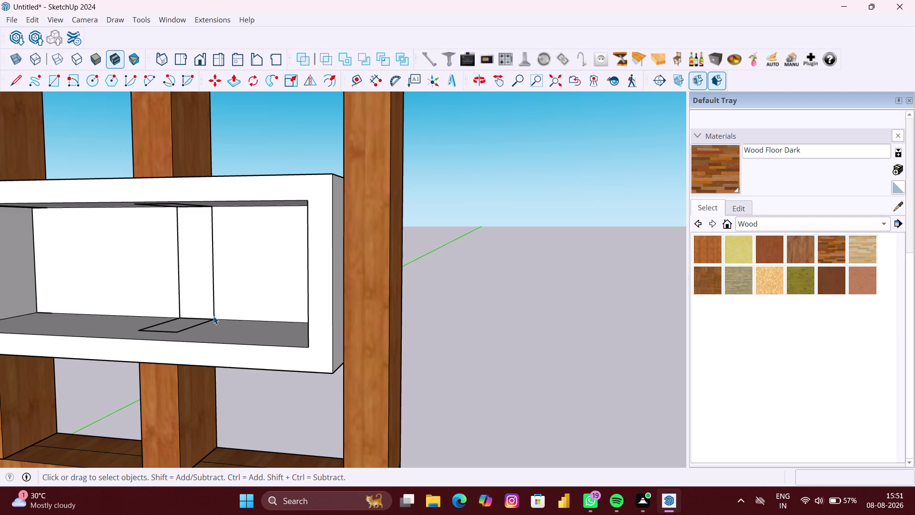
click(214, 316)
scroll(down, 3)
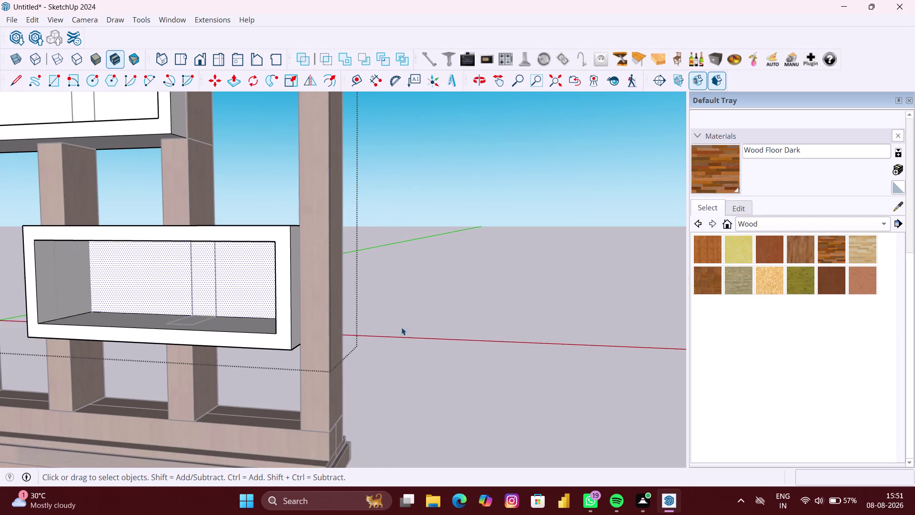
click(502, 335)
scroll(down, 3)
Orbit closer to the lower box shelf, open it, and delete a selection.
middle_drag(275, 314, 410, 318)
scroll(up, 3)
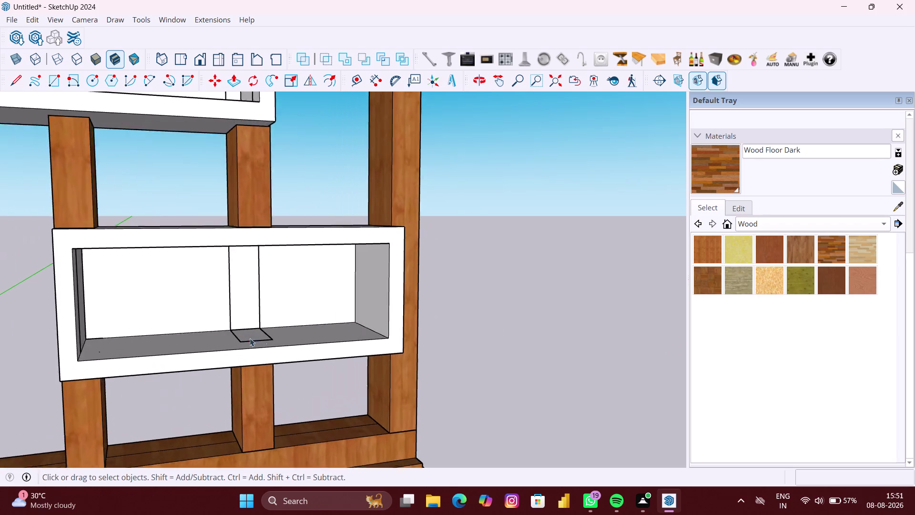
scroll(up, 3)
middle_drag(251, 342, 247, 367)
scroll(up, 3)
drag(266, 343, 269, 352)
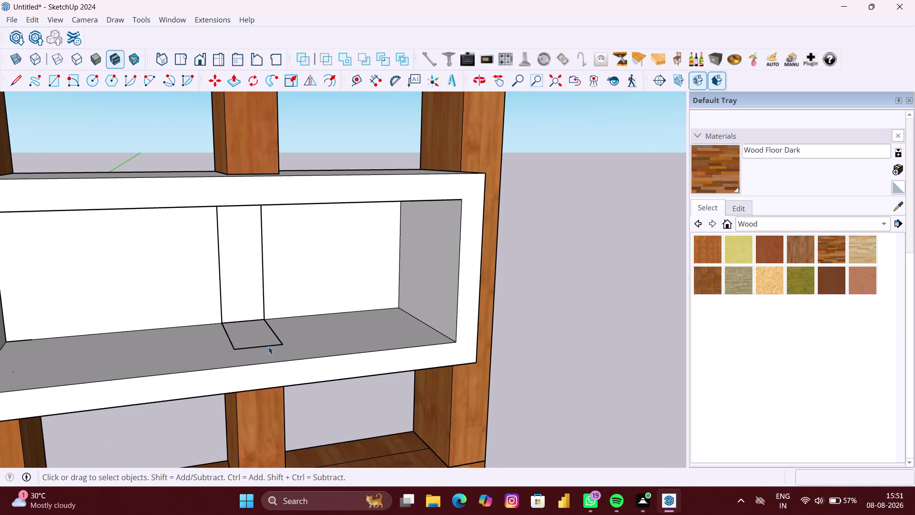
double_click(268, 346)
key(Delete)
Select the divider panel's edges and delete them.
double_click(241, 346)
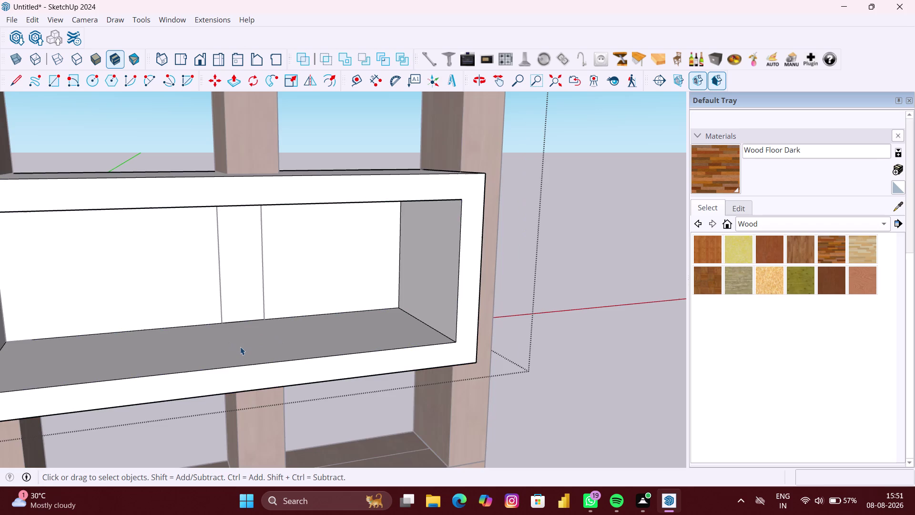
click(241, 346)
scroll(down, 3)
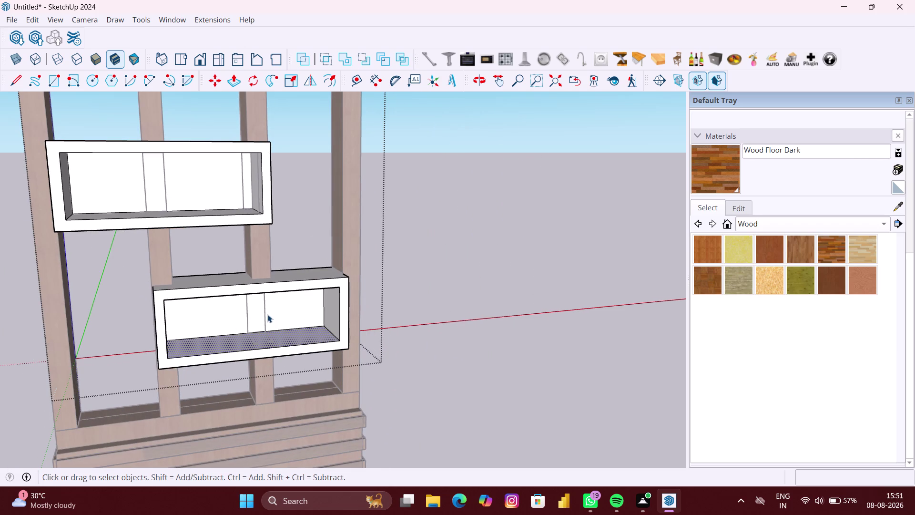
click(268, 314)
double_click(265, 314)
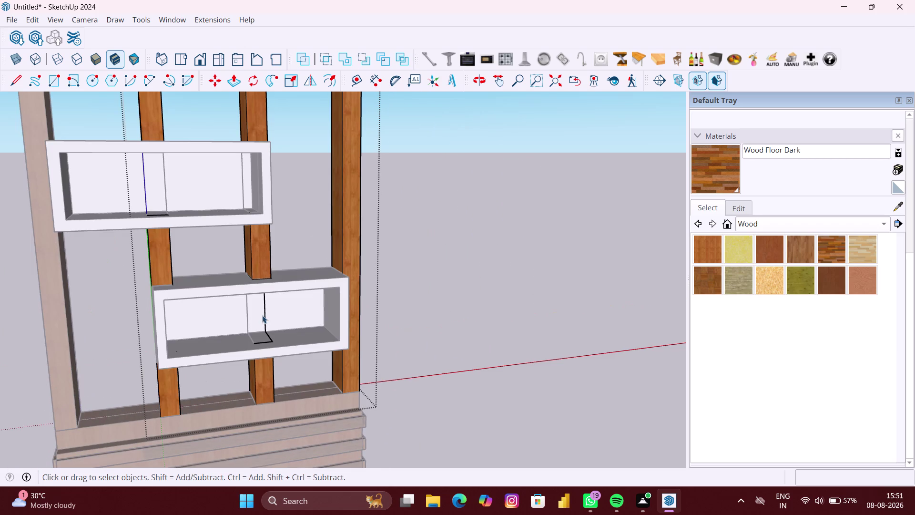
click(266, 315)
key(Delete)
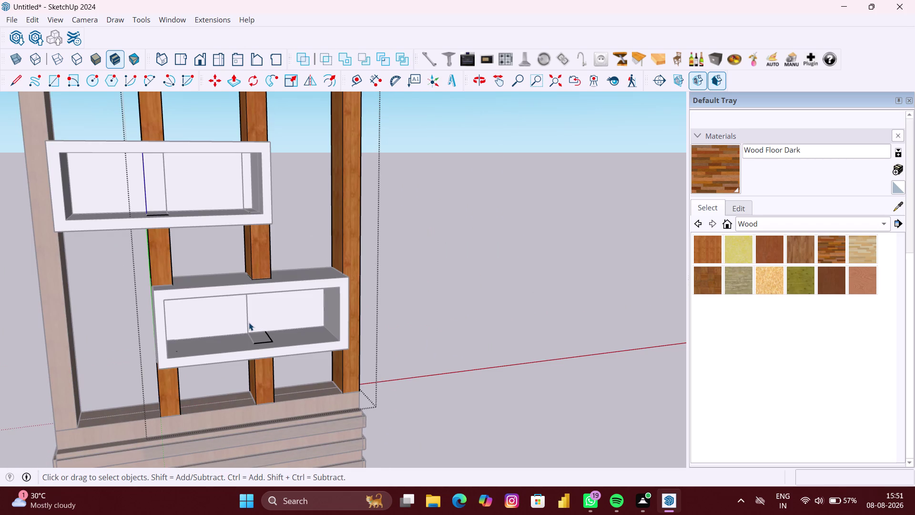
Open the lower box shelf for editing, then close the editing session.
click(249, 322)
double_click(248, 322)
click(247, 322)
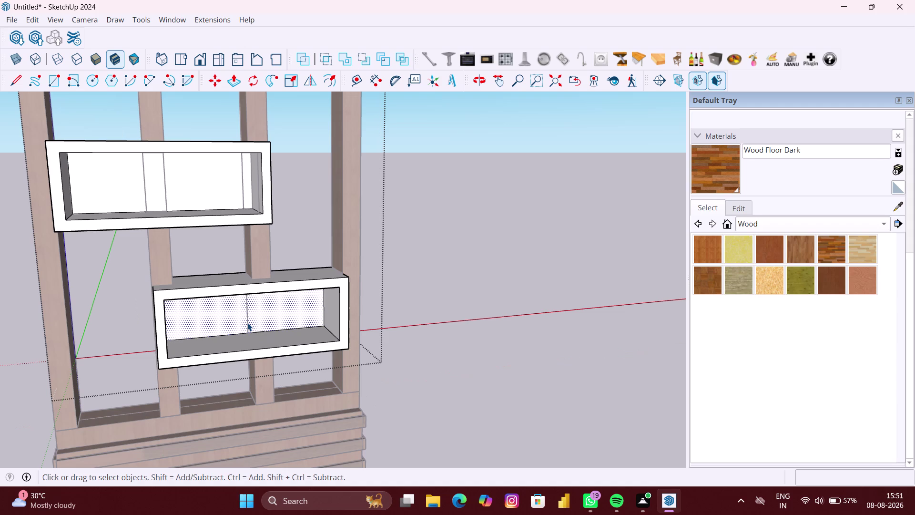
double_click(248, 322)
click(579, 346)
click(580, 345)
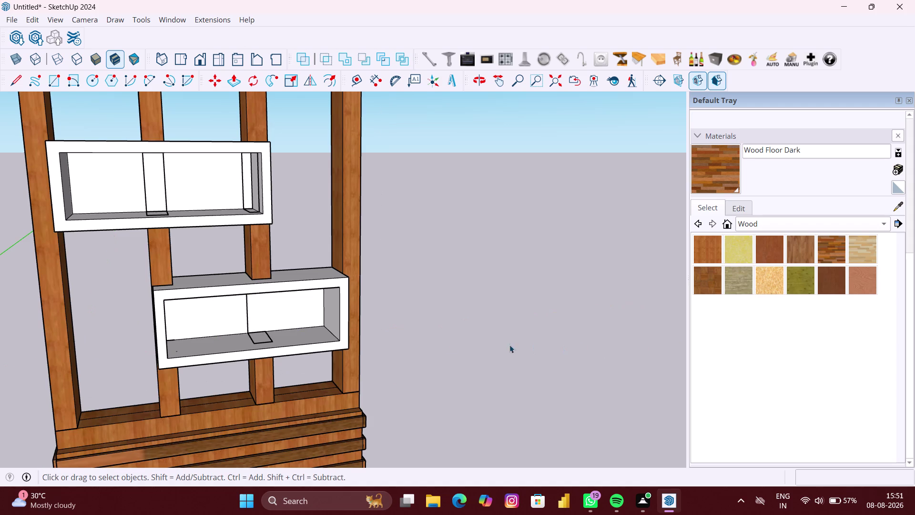
Delete two remaining edges on the lower box shelf and reselect the shelf.
click(248, 322)
key(Delete)
click(252, 339)
key(Delete)
click(262, 343)
double_click(651, 345)
scroll(up, 3)
double_click(187, 347)
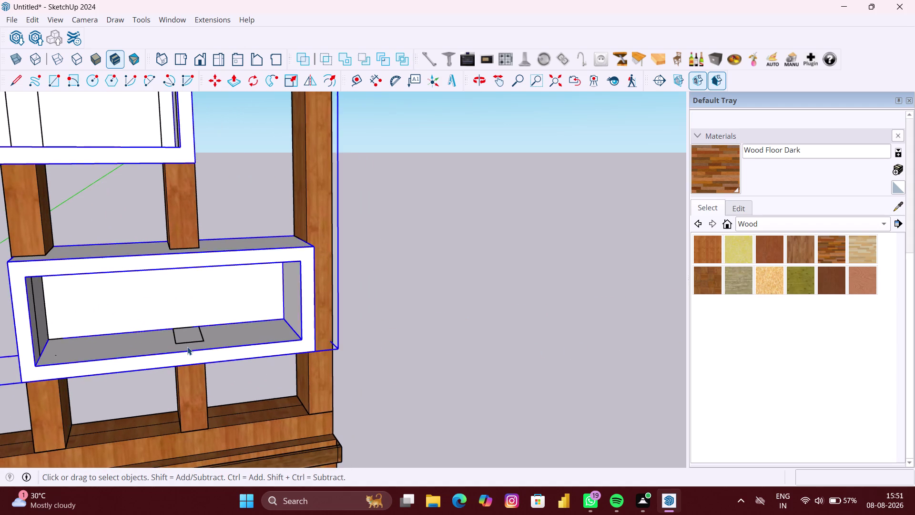
Select the middle box shelf, enter its editing context briefly, then close it.
scroll(up, 3)
scroll(down, 3)
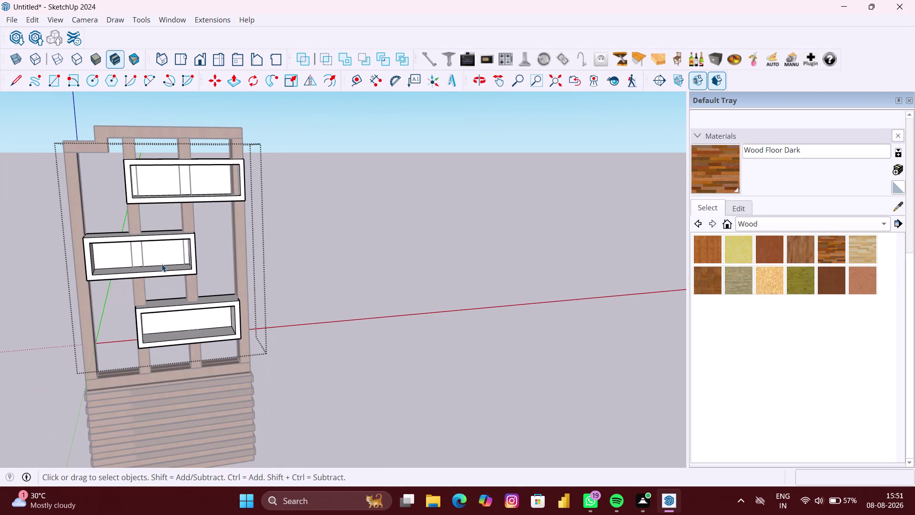
click(156, 255)
scroll(up, 3)
click(139, 254)
click(754, 268)
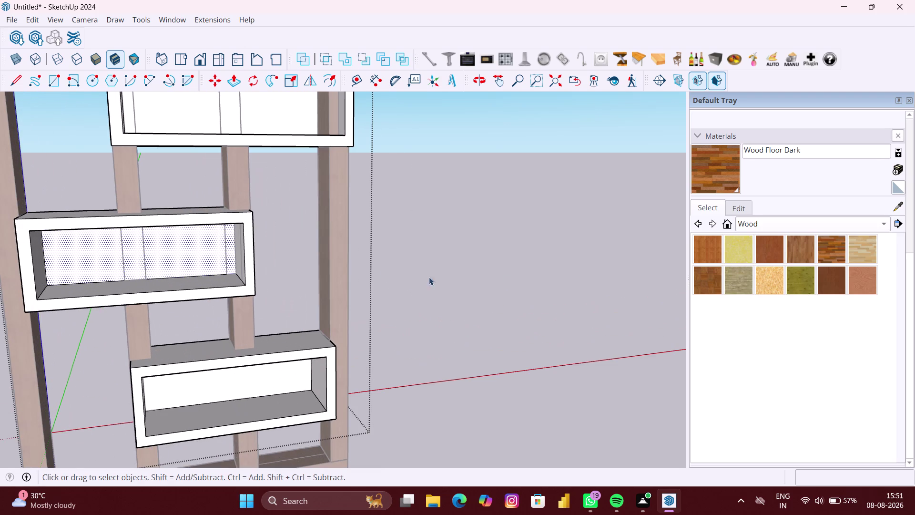
scroll(up, 3)
click(646, 260)
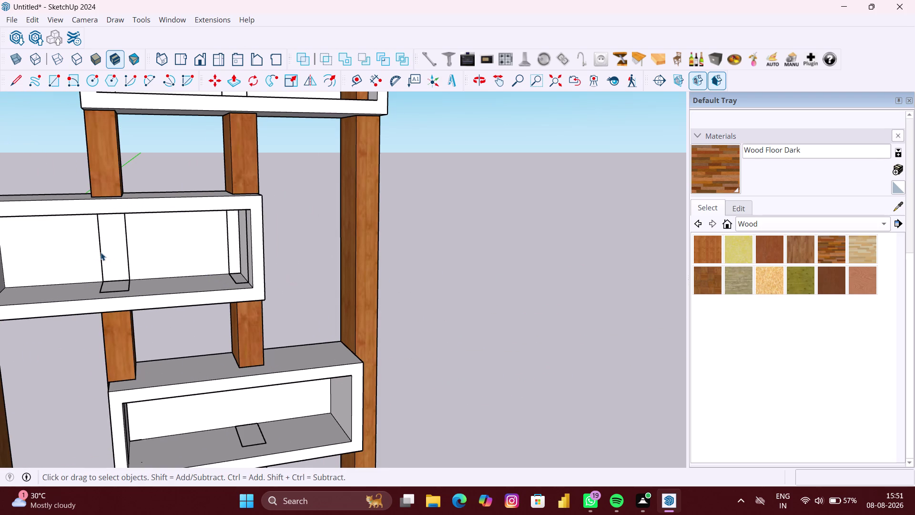
Delete two selected items from the model.
click(101, 252)
key(Delete)
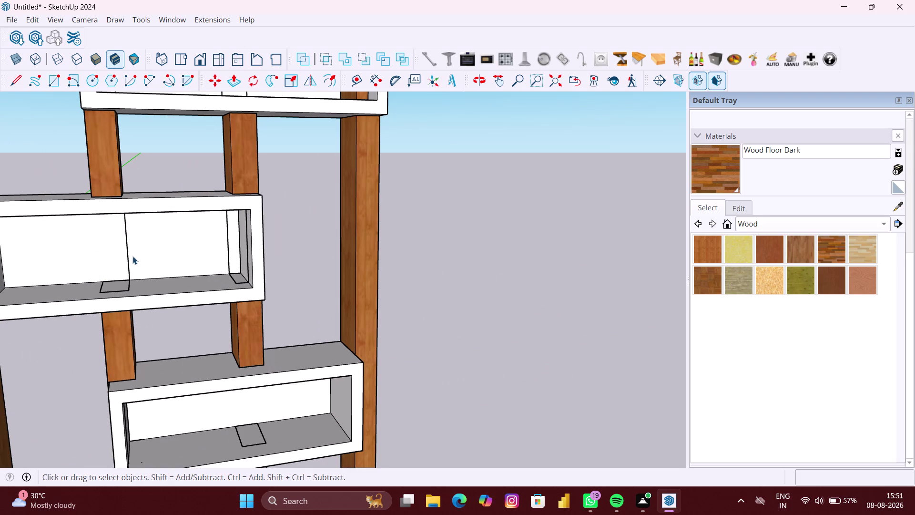
click(128, 259)
key(Delete)
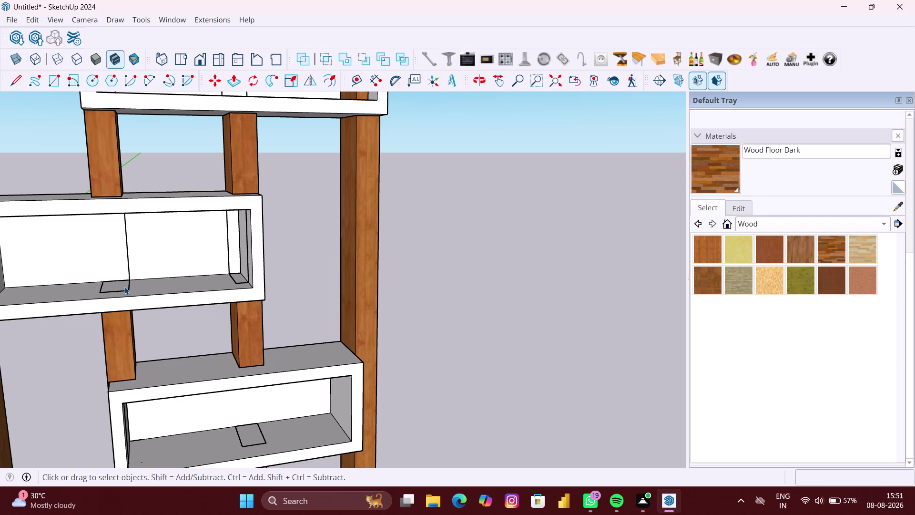
Select the shelving unit and choose the Wood Lumber ButtJoined material.
click(125, 290)
click(133, 257)
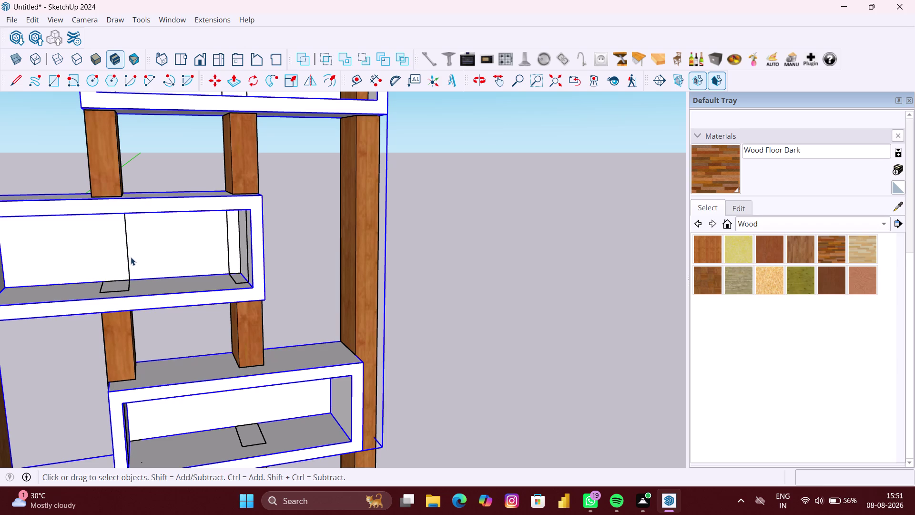
click(138, 256)
drag(746, 264, 736, 270)
double_click(581, 262)
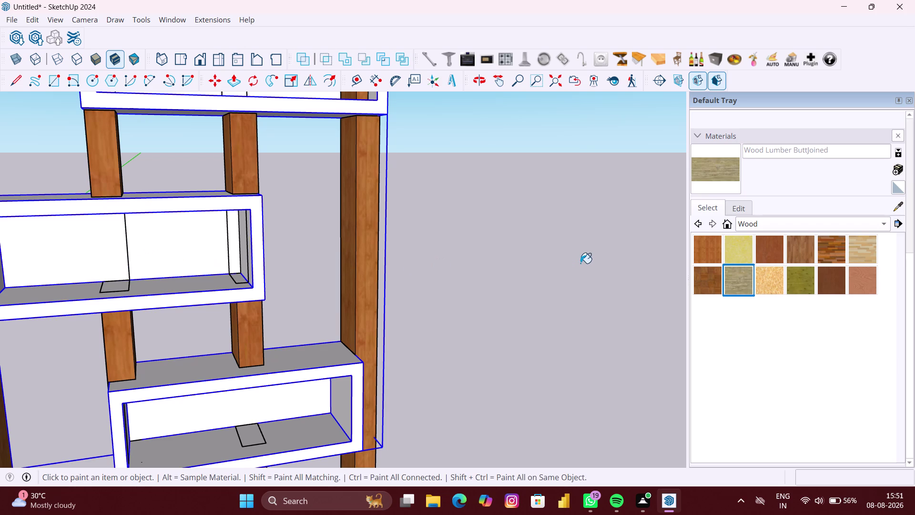
Return to the Select tool, clear the selection, and reselect the shelving unit.
key(space)
click(577, 264)
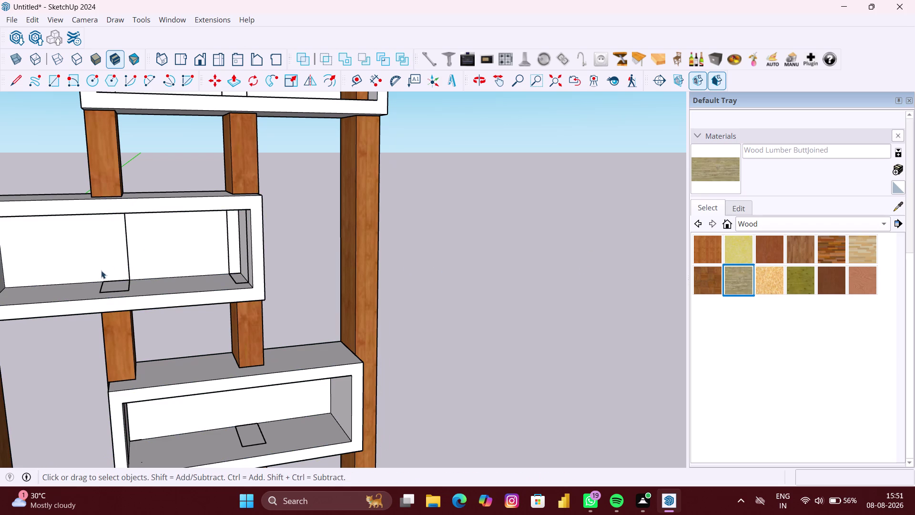
click(133, 258)
click(130, 261)
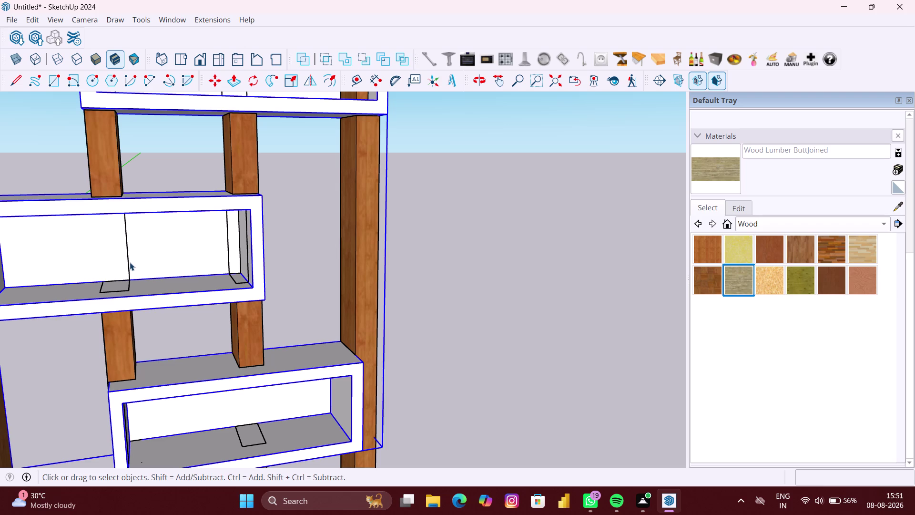
click(127, 263)
click(128, 267)
click(334, 269)
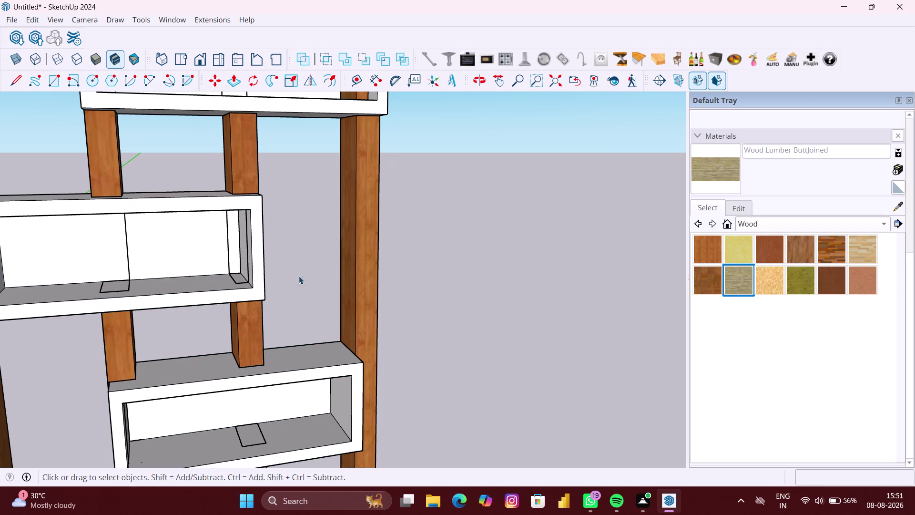
click(129, 264)
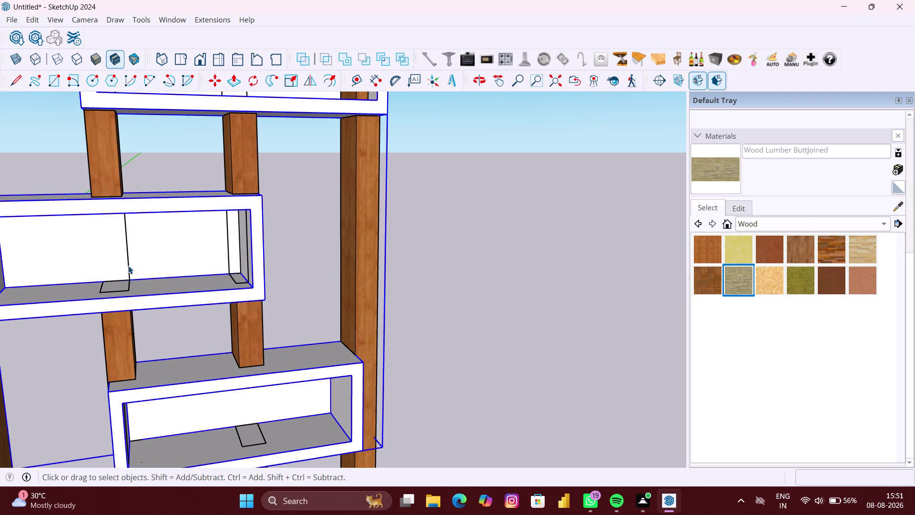
Enter the shelving unit group and then the middle shelf box for editing.
double_click(128, 267)
click(130, 267)
scroll(down, 3)
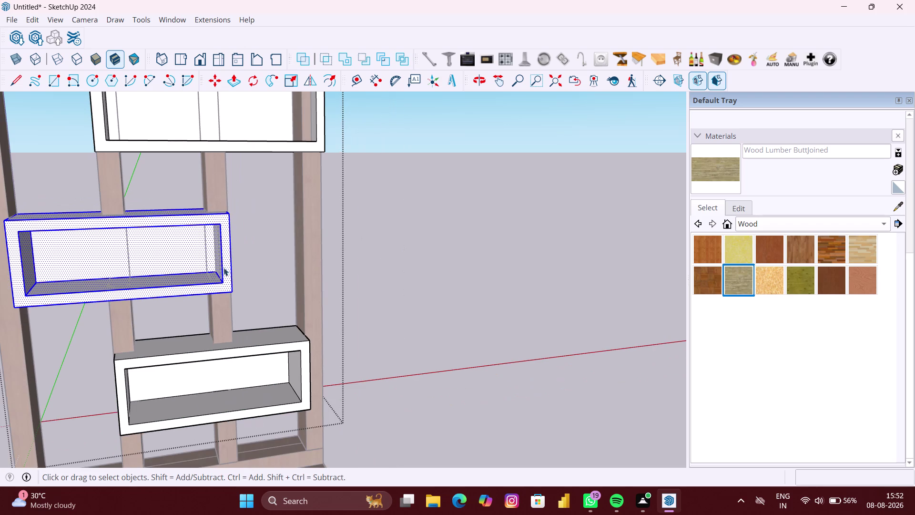
Select and delete an element near the shelving unit.
click(286, 263)
scroll(up, 3)
click(280, 254)
click(590, 253)
click(572, 254)
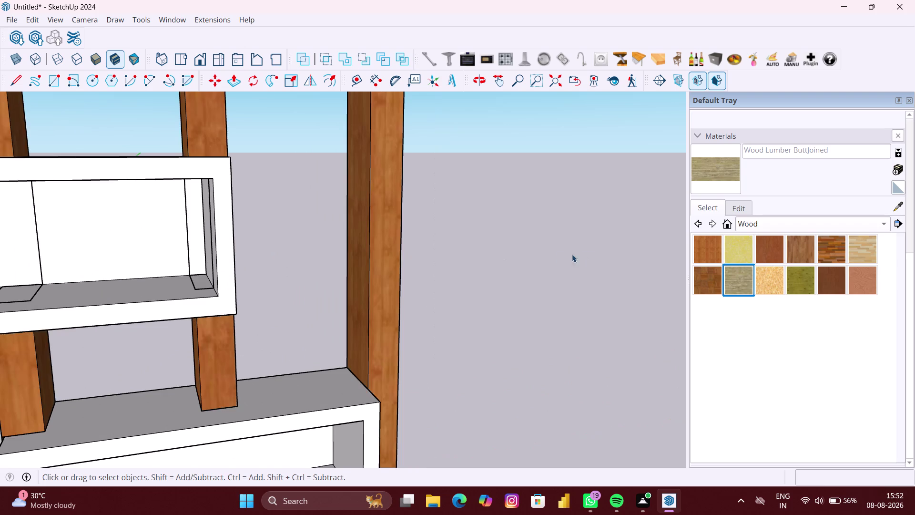
scroll(up, 3)
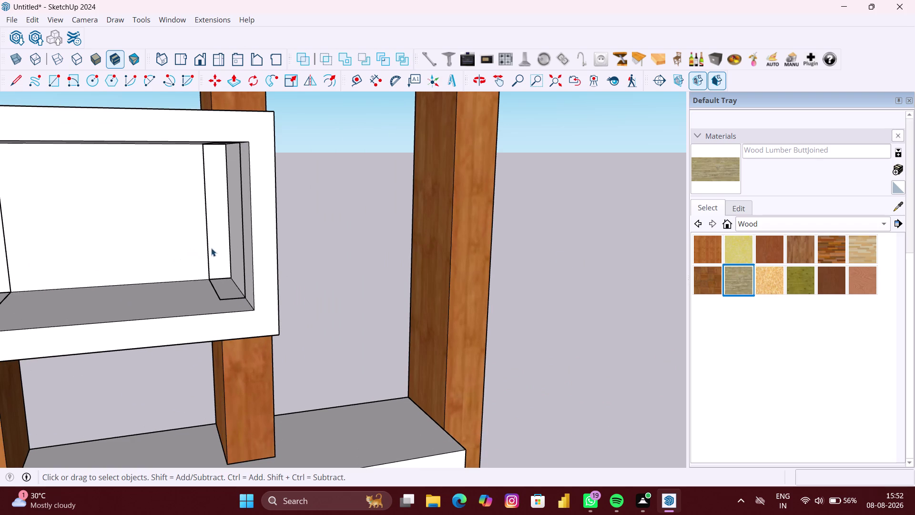
click(209, 248)
key(Delete)
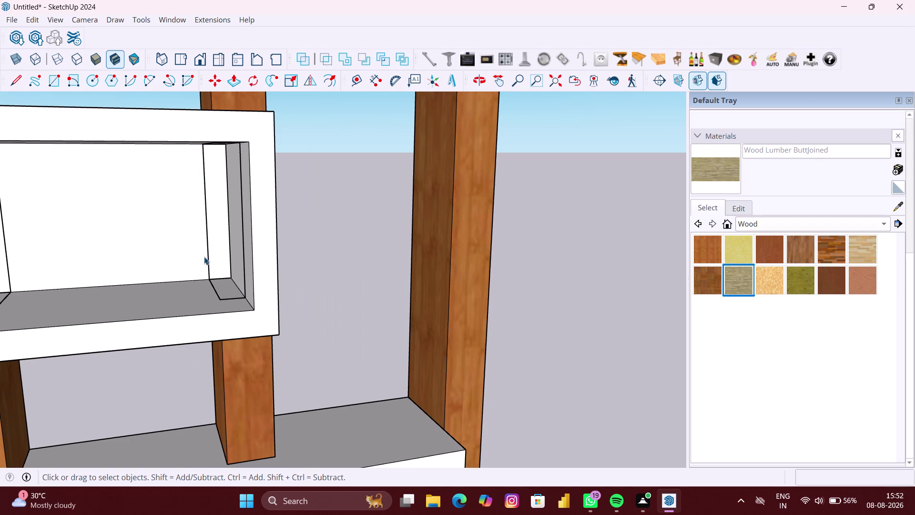
scroll(down, 3)
Reselect the shelving unit, then enter its group and the shelf box for editing.
click(212, 254)
click(210, 254)
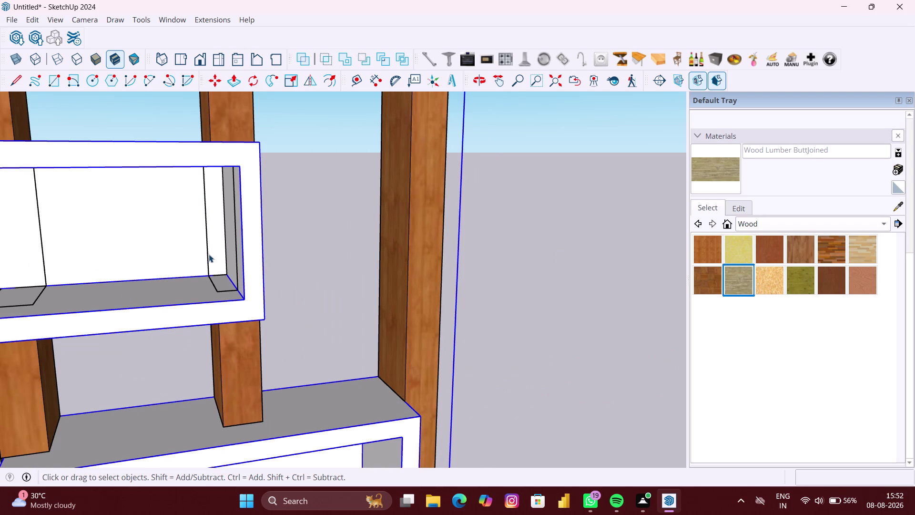
click(209, 254)
click(473, 256)
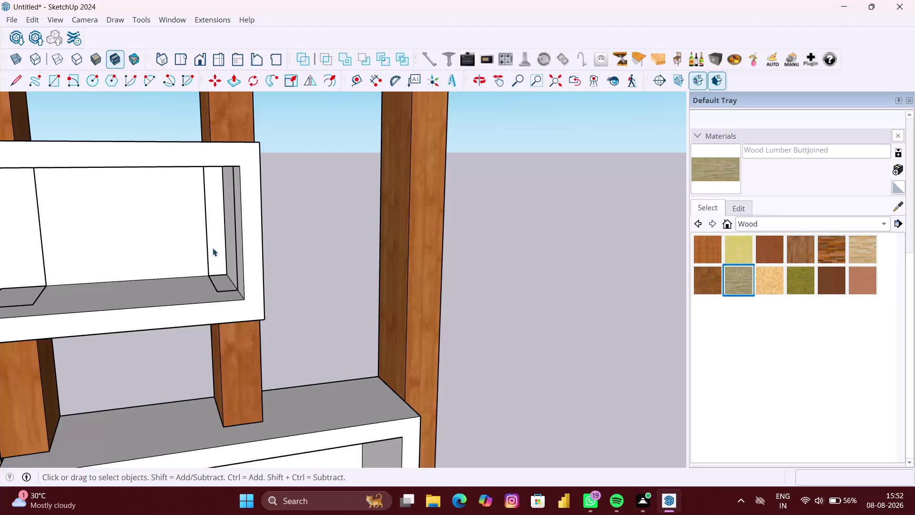
double_click(207, 249)
click(207, 249)
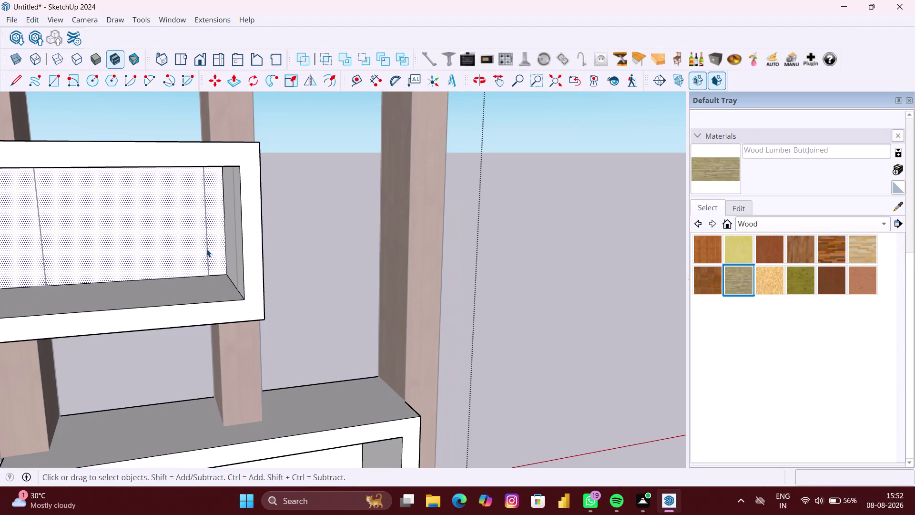
scroll(down, 3)
click(370, 265)
scroll(up, 3)
scroll(up, 3)
Delete the extra divider edge in the top box, plus three more stray edges.
click(208, 189)
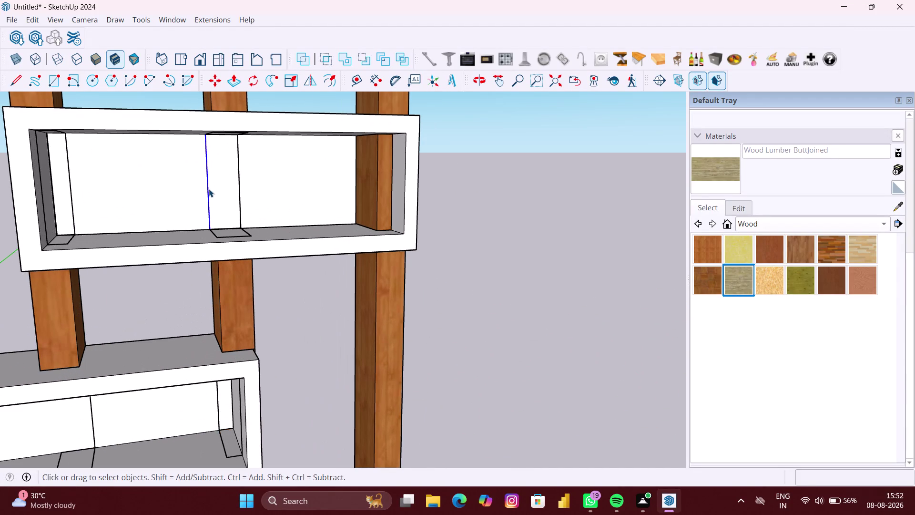
key(Delete)
click(240, 191)
key(Delete)
click(74, 210)
key(Delete)
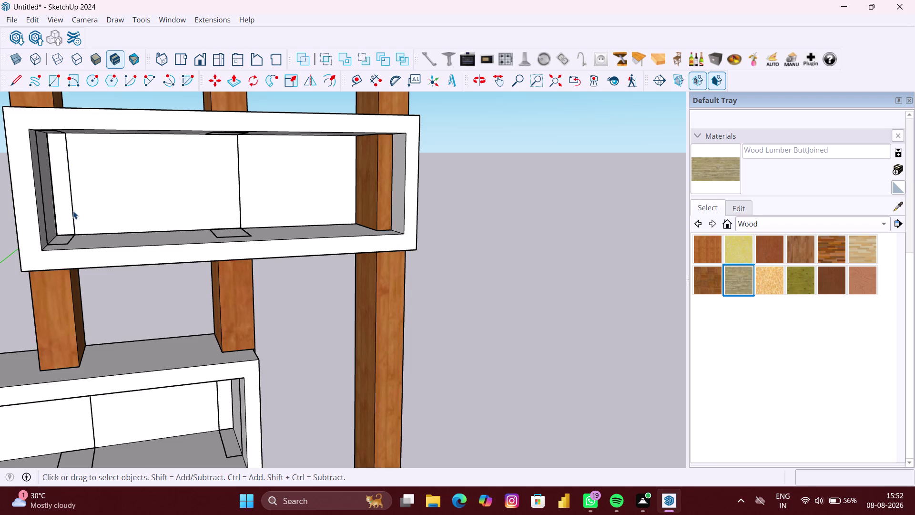
click(43, 218)
key(Delete)
Enter the top shelf box and delete another selected edge there.
double_click(83, 231)
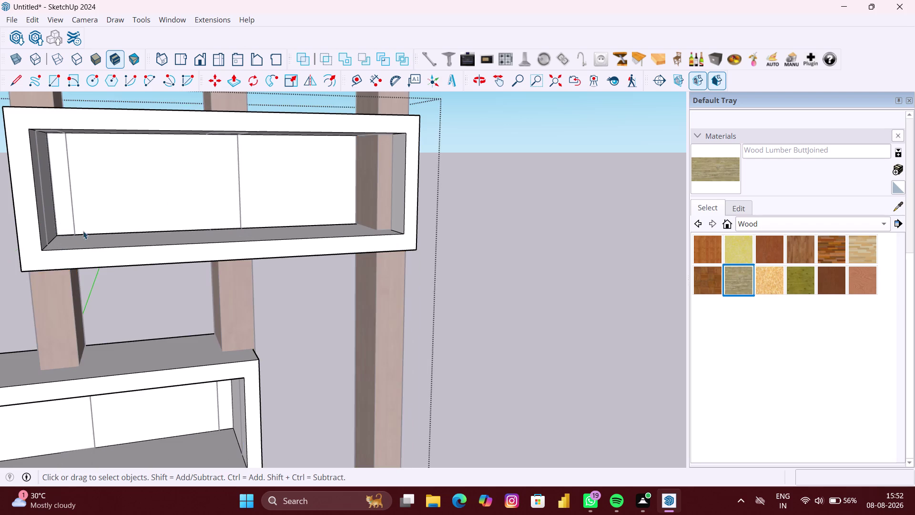
scroll(up, 3)
double_click(47, 227)
triple_click(44, 229)
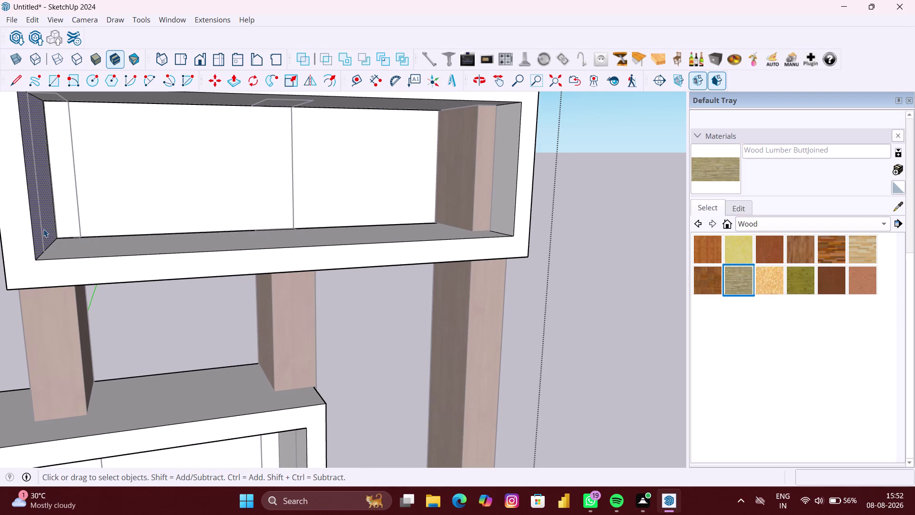
key(Delete)
scroll(down, 3)
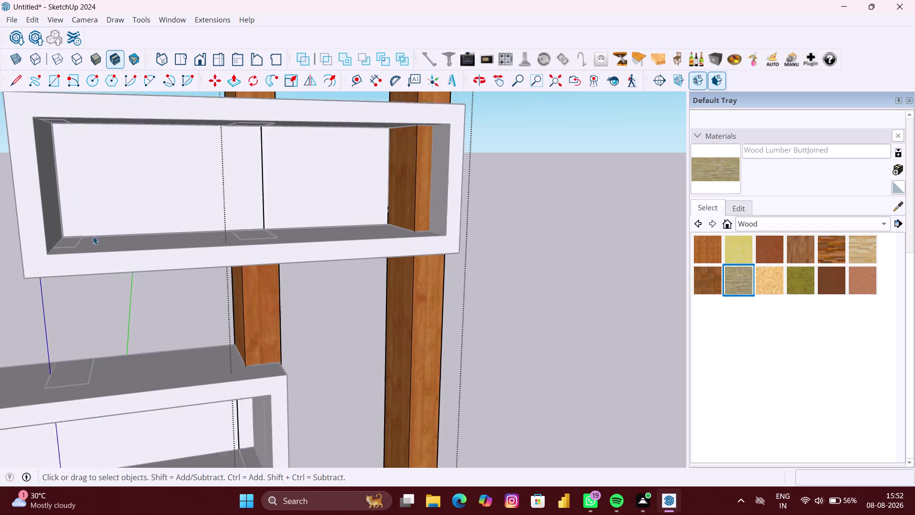
Orbit out to the whole unit and undo the last change.
middle_drag(97, 237, 415, 238)
scroll(down, 3)
middle_drag(175, 274, 0, 244)
scroll(down, 3)
middle_drag(325, 271, 233, 262)
key(ctrl+z)
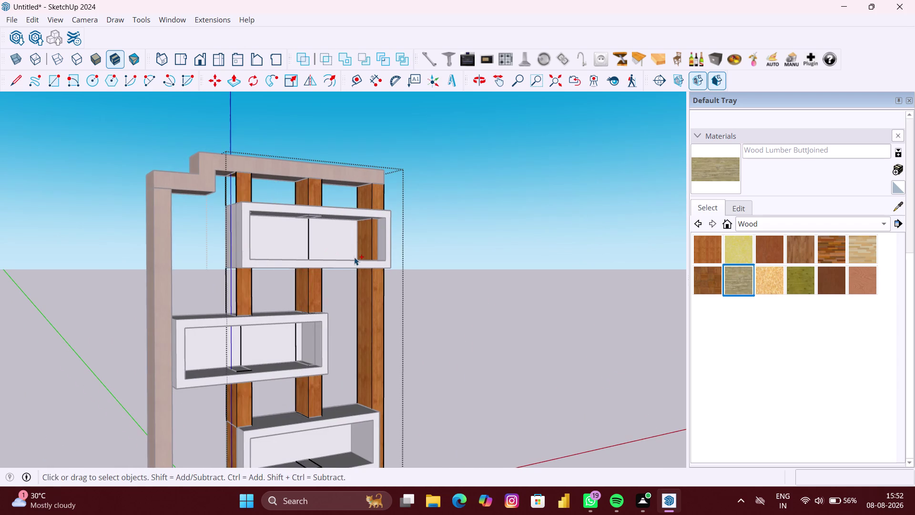
Close the edited group, clear the selection, and orbit toward the upper shelves.
key(ctrl+z)
click(460, 284)
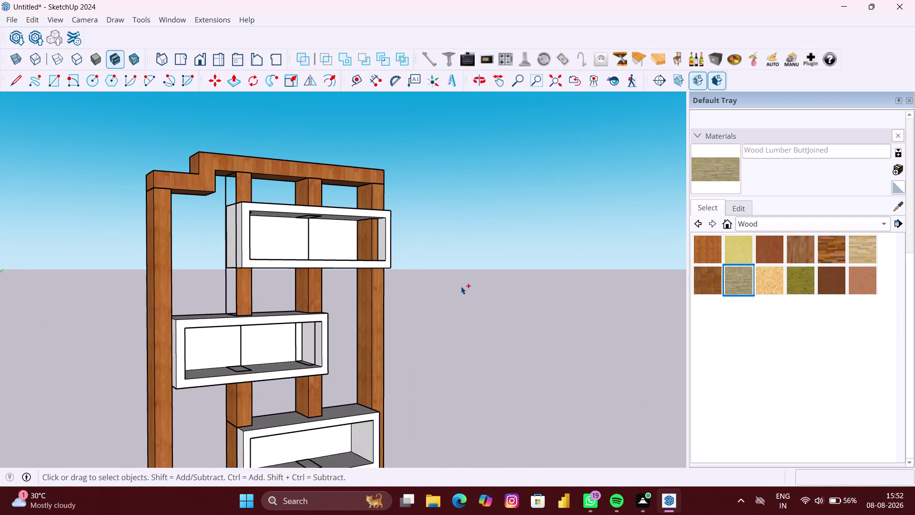
scroll(up, 3)
middle_drag(246, 312, 379, 304)
scroll(up, 3)
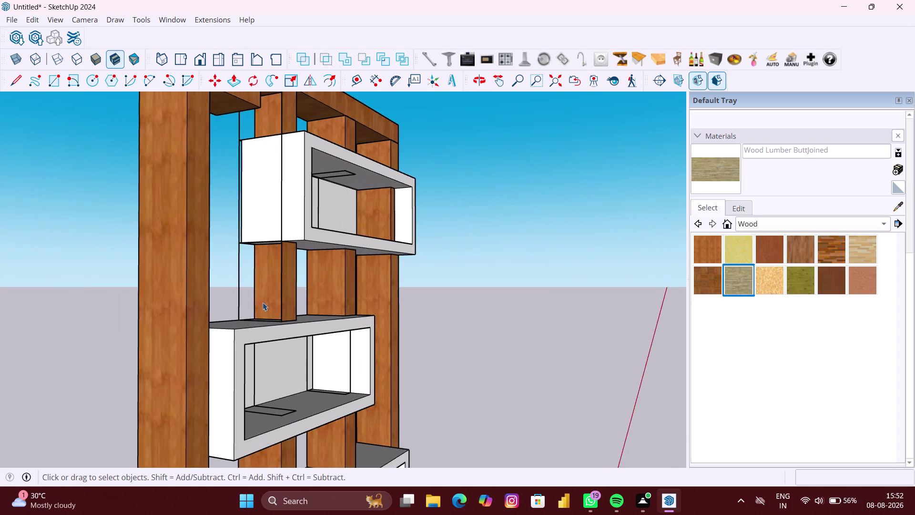
middle_drag(262, 302, 126, 309)
Back out further with repeated undo and frame the post under the top shelf.
key(ctrl+z)
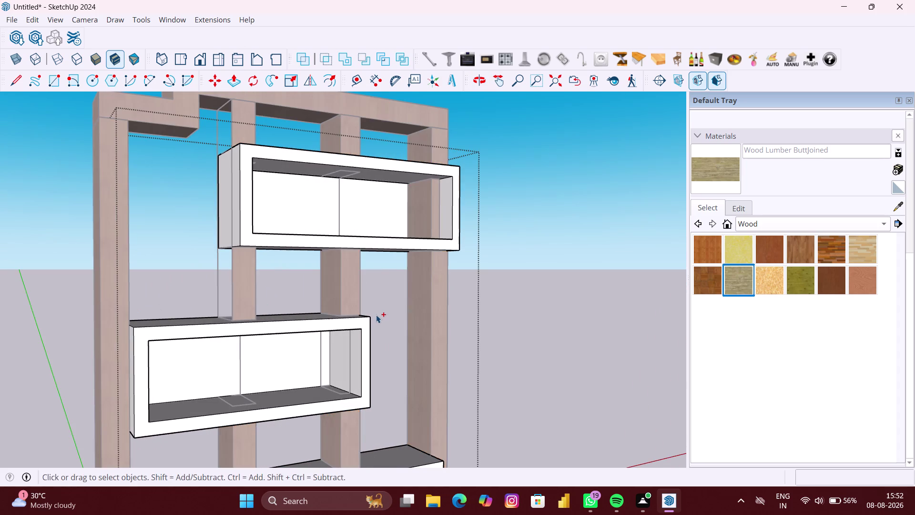
key(ctrl+z)
key(ctrl+z)
key(ctrl+z)
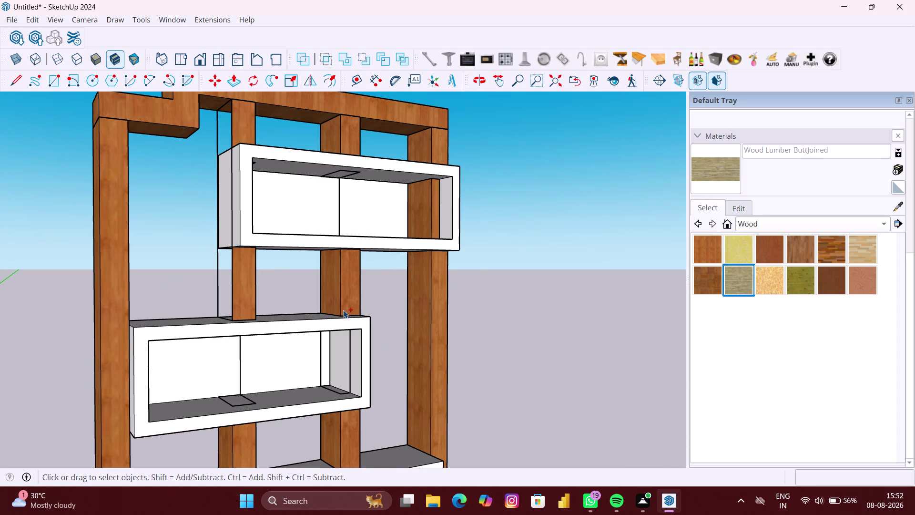
middle_drag(237, 302, 293, 308)
scroll(up, 3)
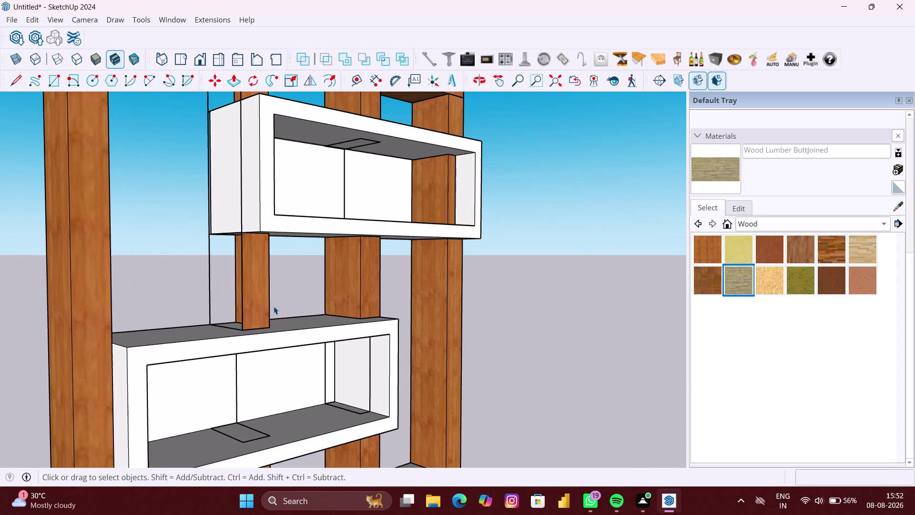
Inside the frame group, push/pull the side face of the post under the top shelf out 6".
key(p)
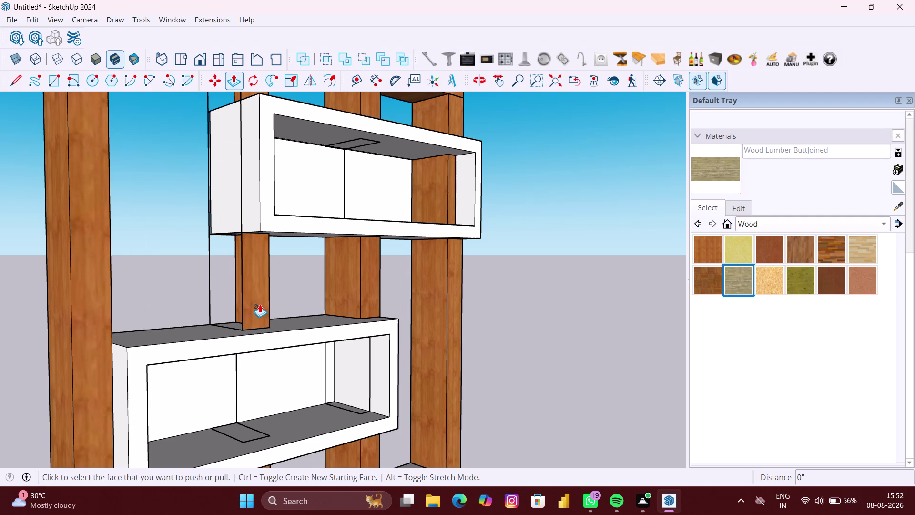
key(space)
double_click(262, 305)
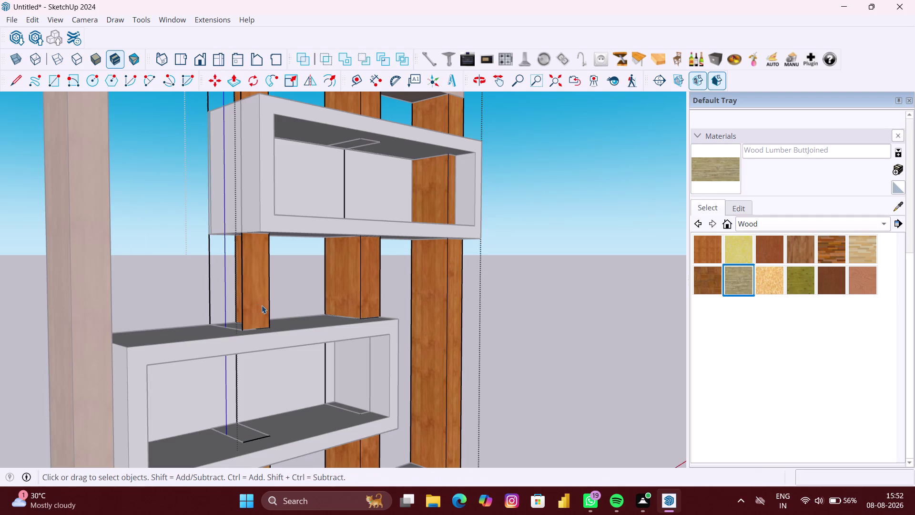
key(p)
click(261, 302)
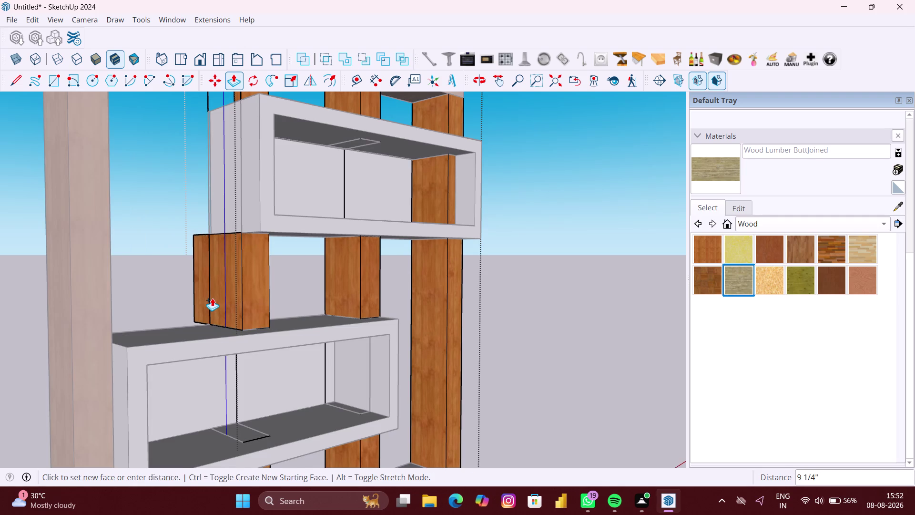
middle_drag(219, 300, 469, 319)
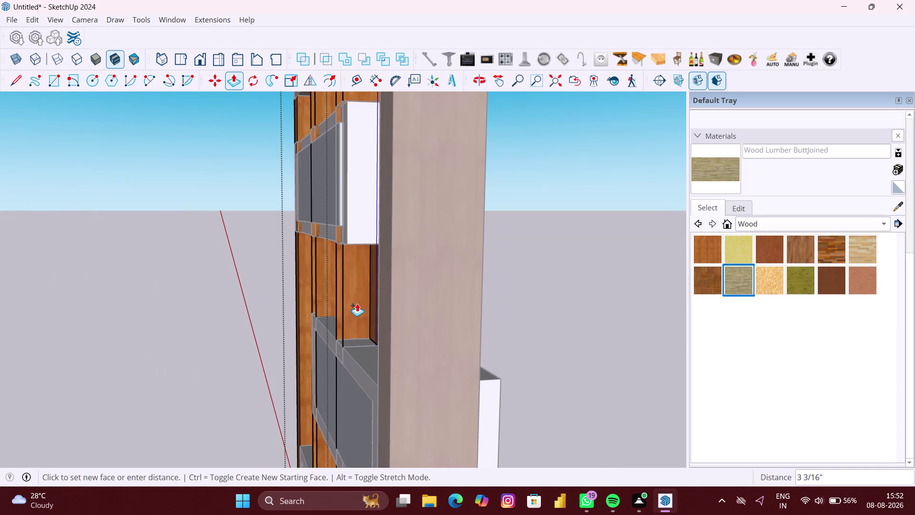
click(342, 299)
scroll(down, 3)
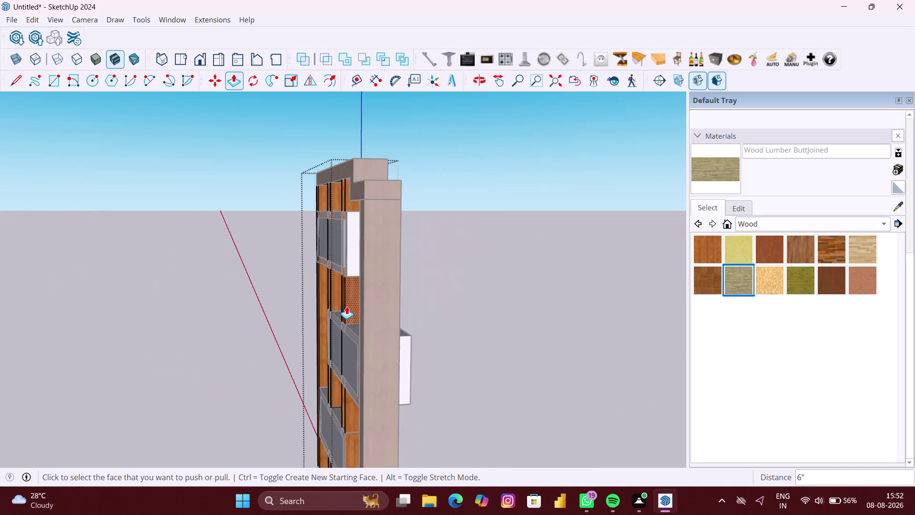
middle_drag(347, 306, 115, 299)
key(space)
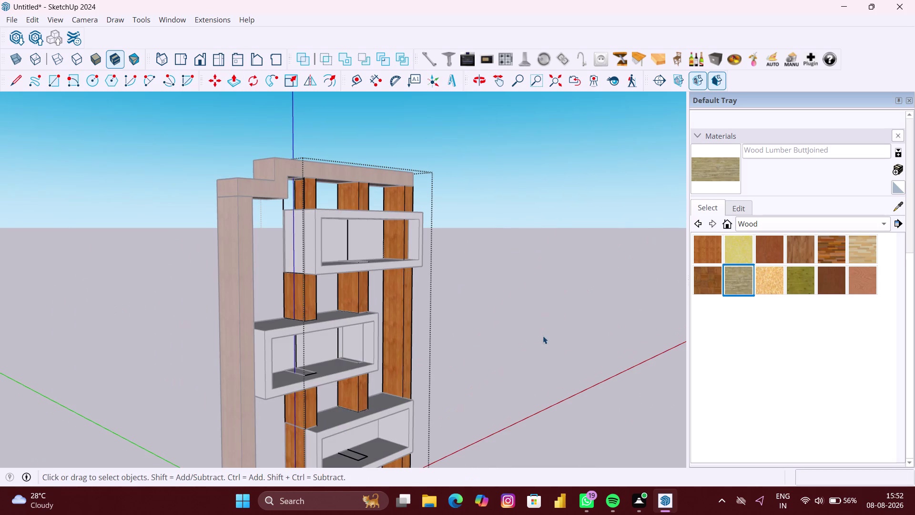
click(543, 336)
middle_drag(511, 355, 235, 366)
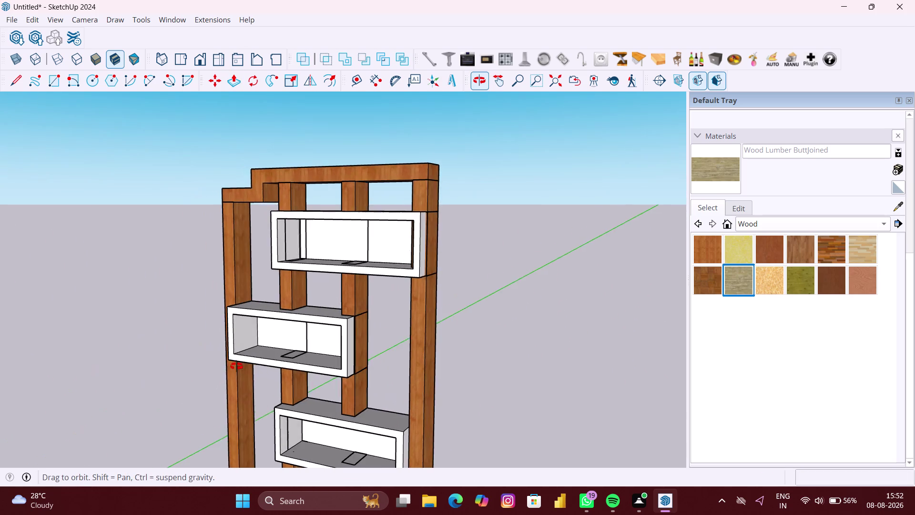
middle_drag(235, 365, 266, 364)
scroll(up, 3)
scroll(up, 3)
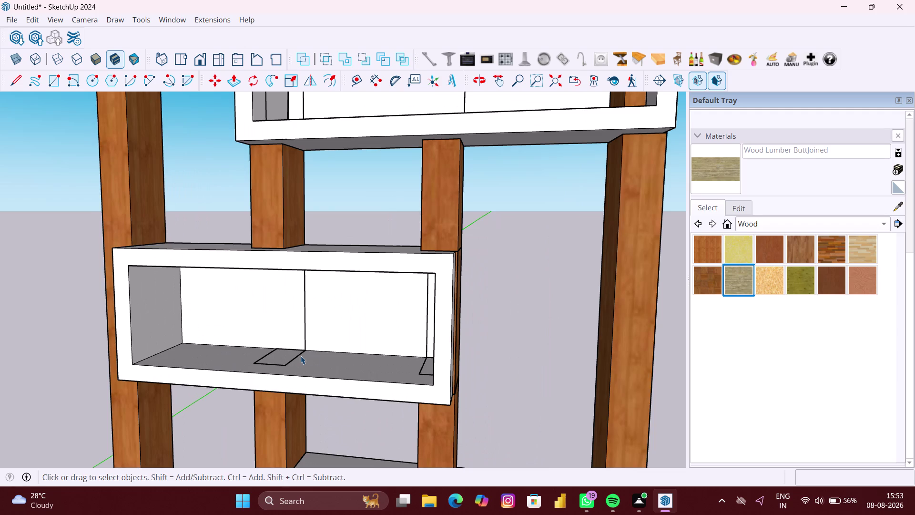
scroll(down, 3)
drag(519, 358, 529, 359)
scroll(down, 3)
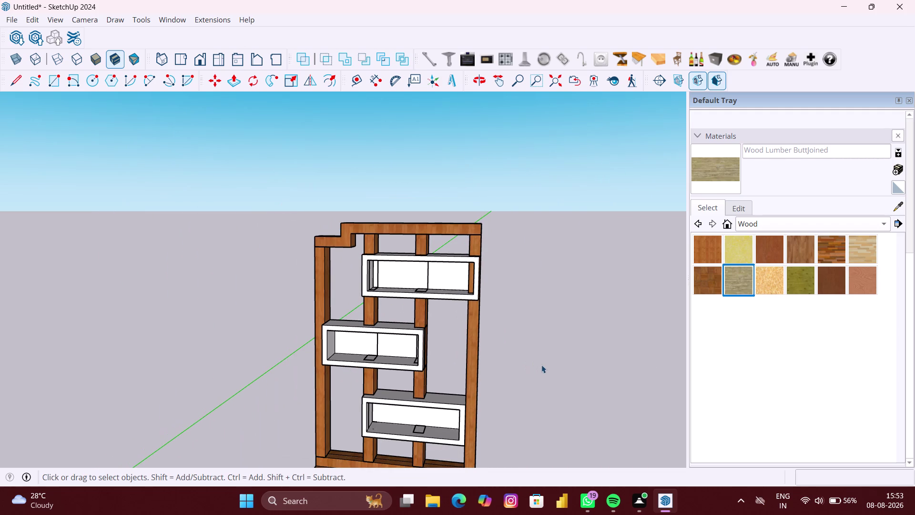
key(space)
click(554, 365)
scroll(down, 3)
middle_drag(452, 332, 417, 332)
scroll(up, 3)
scroll(down, 3)
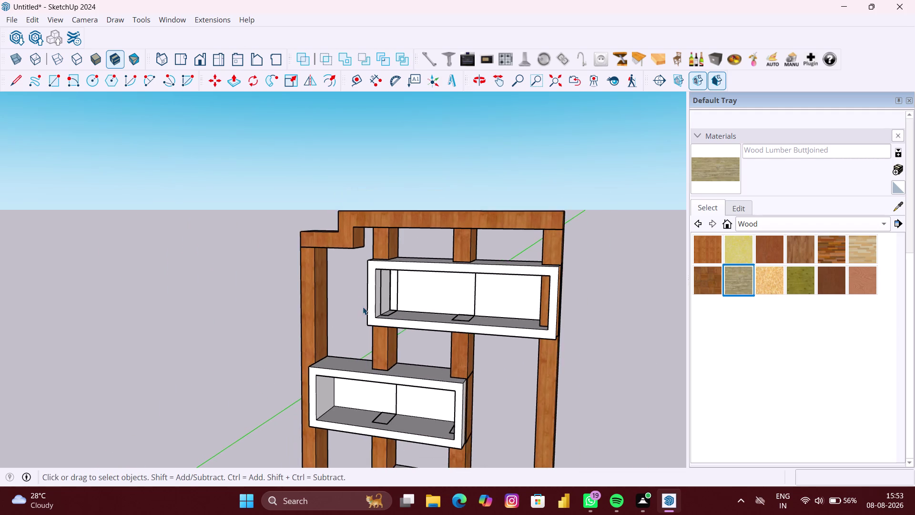
middle_drag(362, 306, 570, 300)
scroll(up, 3)
middle_drag(356, 296, 411, 296)
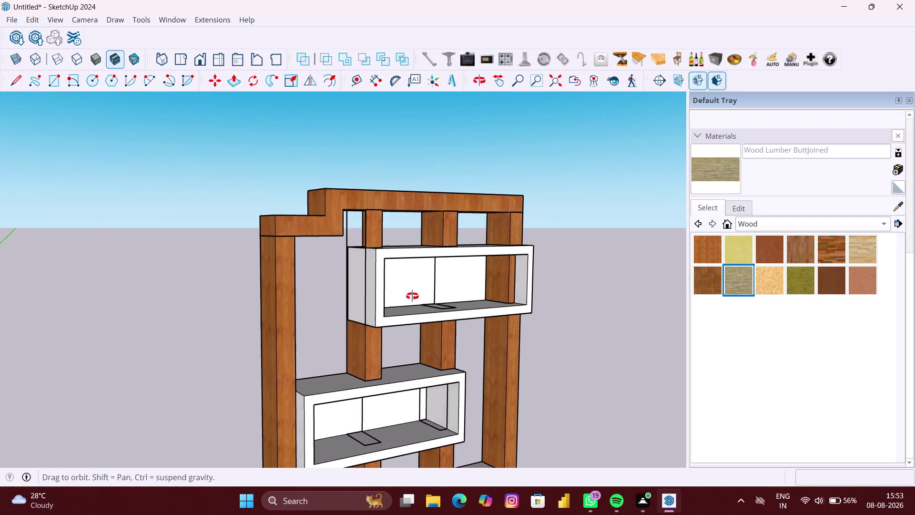
middle_drag(412, 295, 438, 294)
scroll(up, 3)
middle_drag(378, 254, 333, 257)
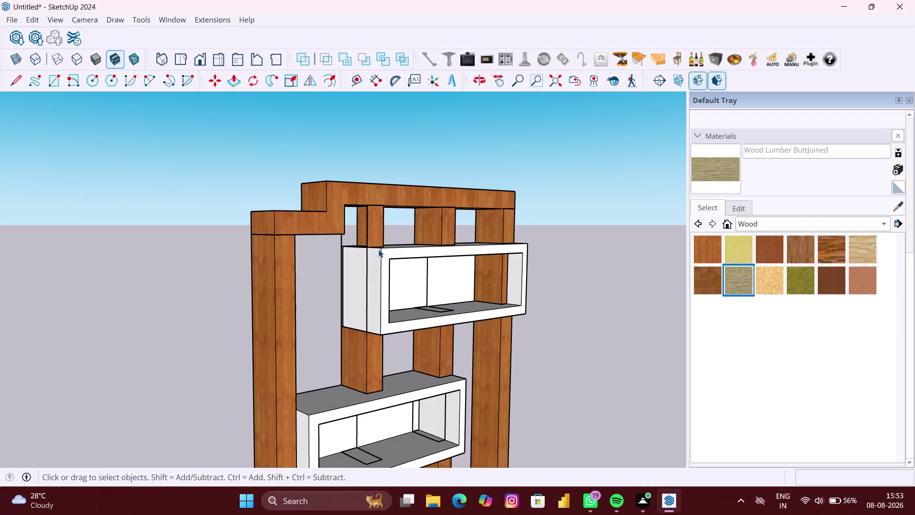
key(p)
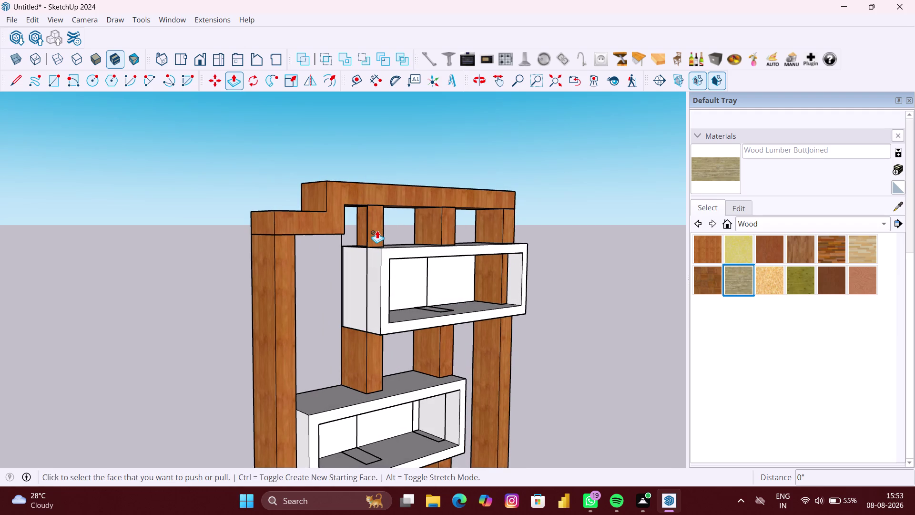
Inside the wooden frame group, pull the short upright above the top shelf out 6".
key(space)
double_click(377, 230)
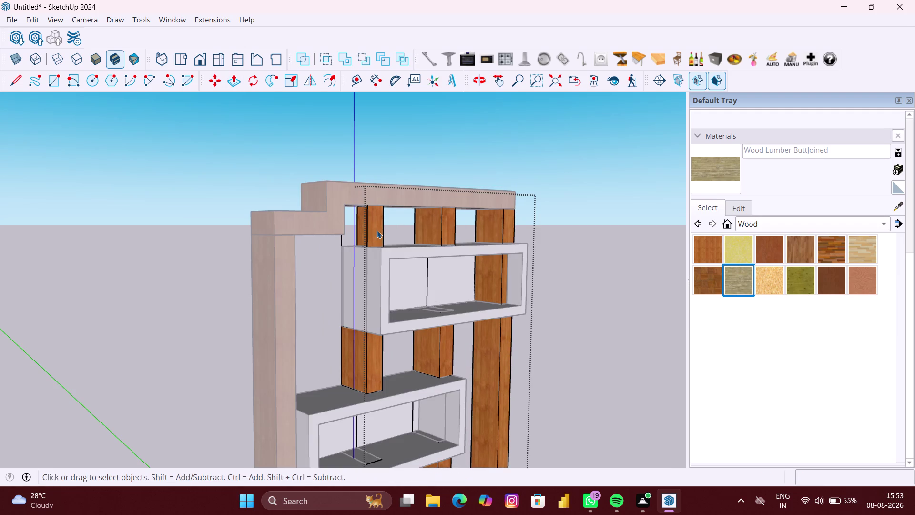
key(p)
click(378, 230)
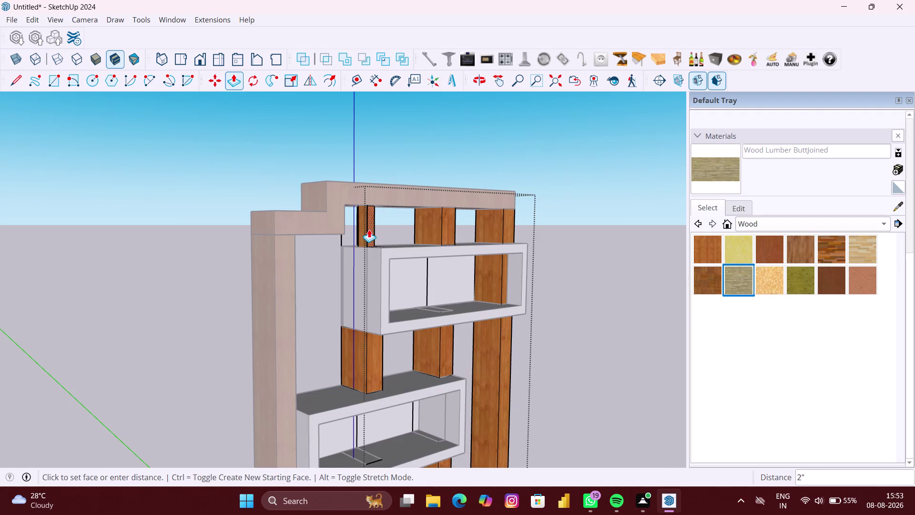
middle_drag(350, 232, 419, 235)
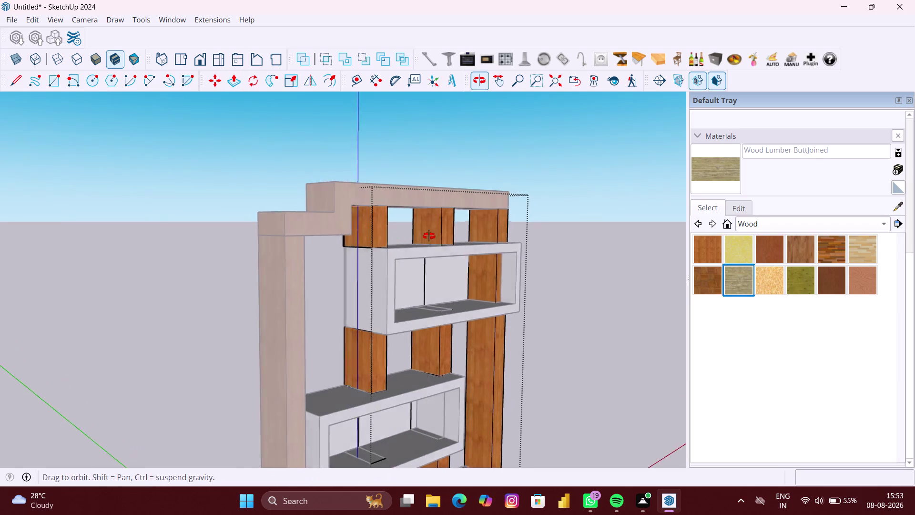
middle_drag(419, 235, 513, 235)
middle_drag(373, 240, 502, 238)
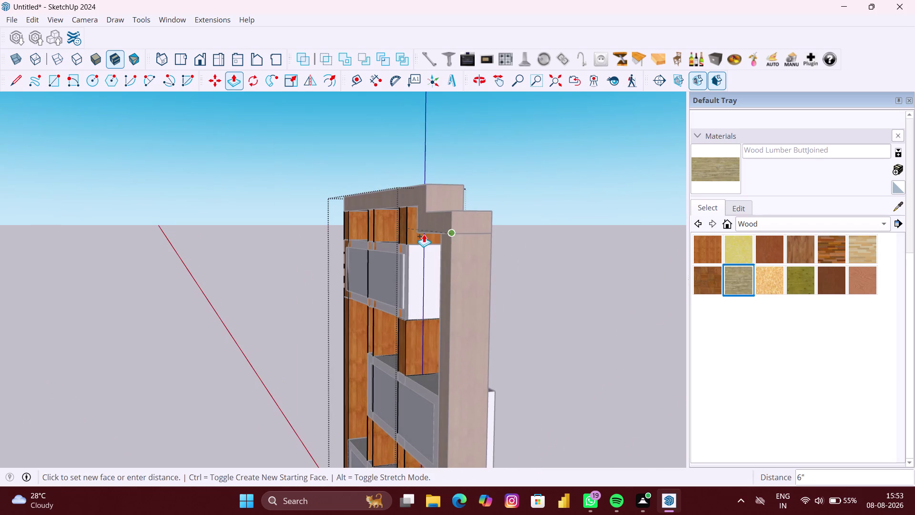
scroll(up, 3)
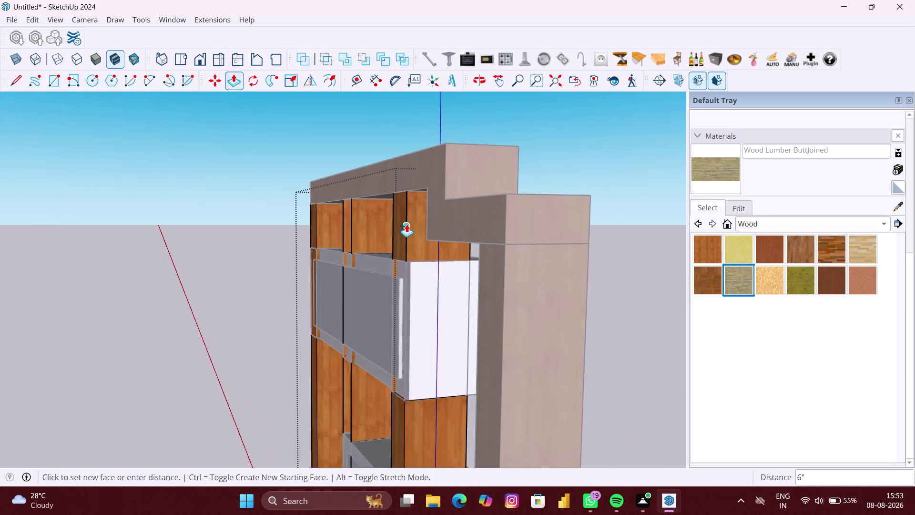
scroll(up, 3)
click(403, 223)
Orbit and zoom around the frame to check the deepened post from the front and side.
scroll(down, 3)
middle_drag(424, 261, 573, 267)
scroll(down, 3)
scroll(down, 3)
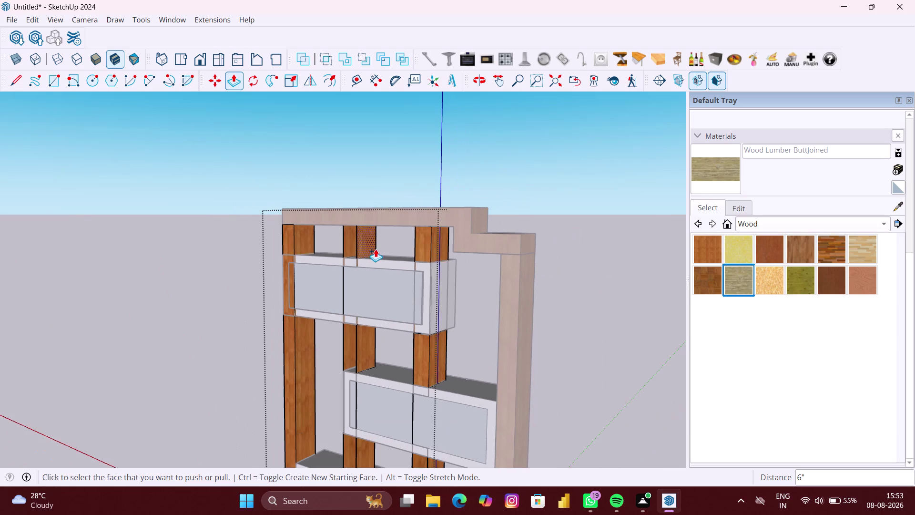
scroll(down, 3)
middle_click(405, 313)
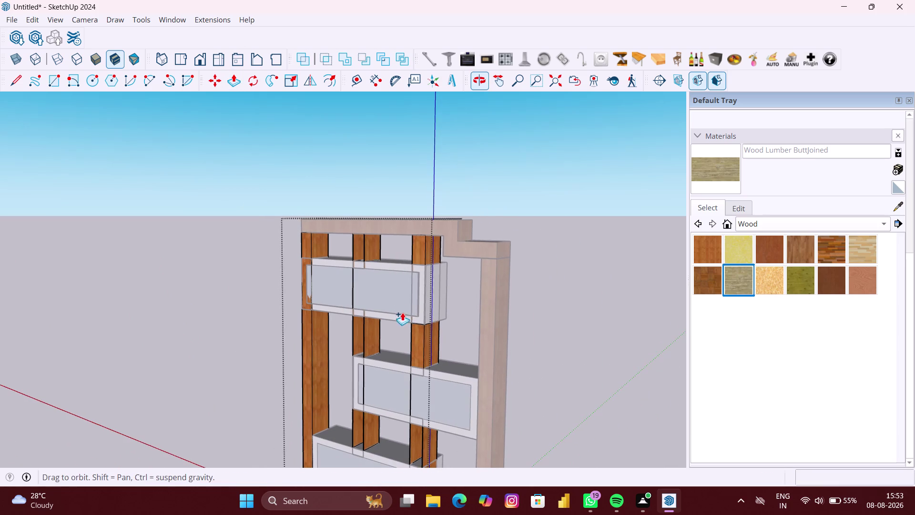
scroll(down, 3)
middle_drag(449, 336, 267, 309)
scroll(up, 3)
middle_drag(339, 360, 59, 373)
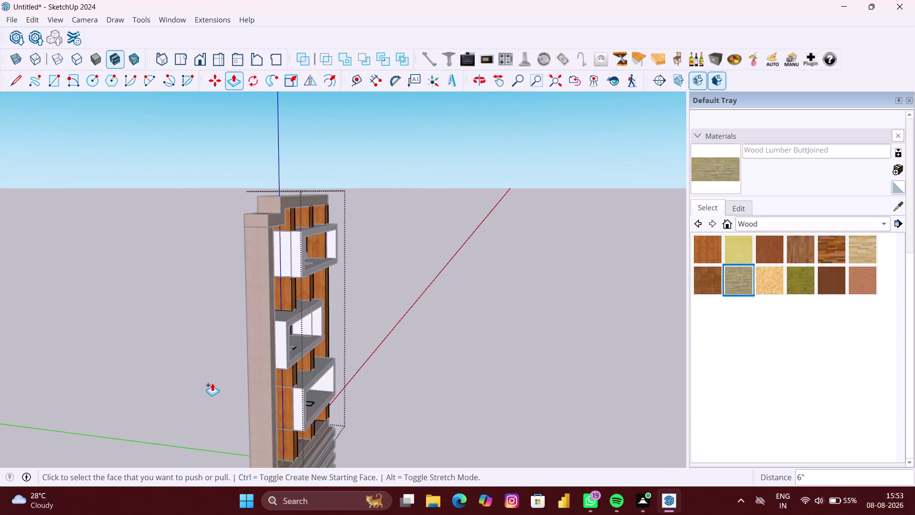
scroll(up, 3)
scroll(up, 3)
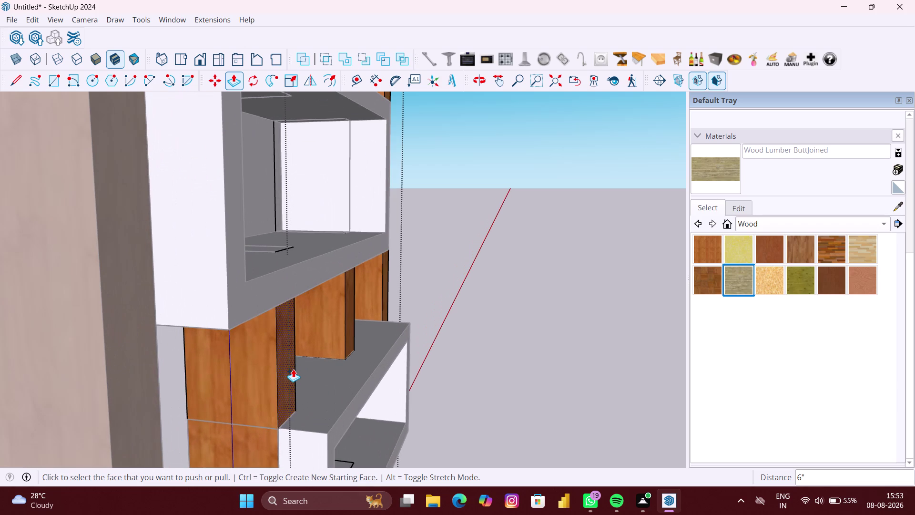
Pull the first lower post face out 6 inches.
click(292, 368)
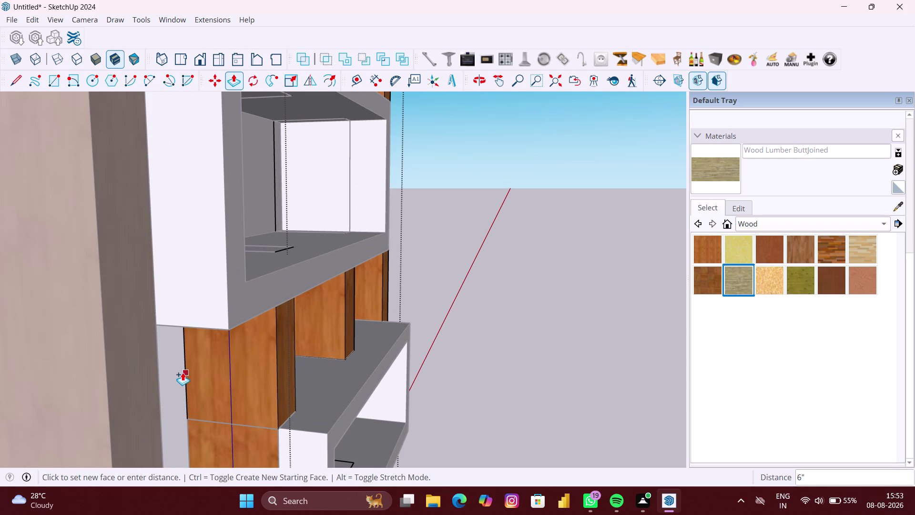
click(182, 372)
scroll(down, 3)
scroll(down, 3)
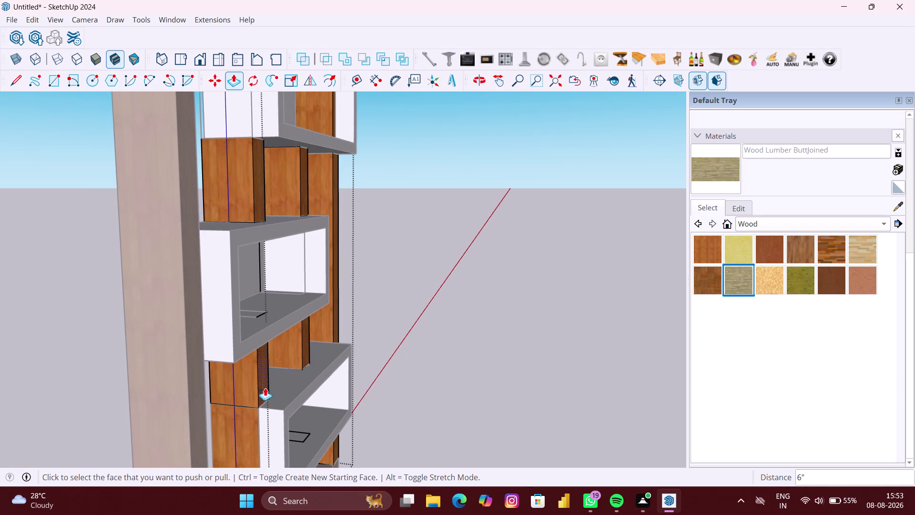
middle_drag(265, 388, 290, 203)
scroll(up, 3)
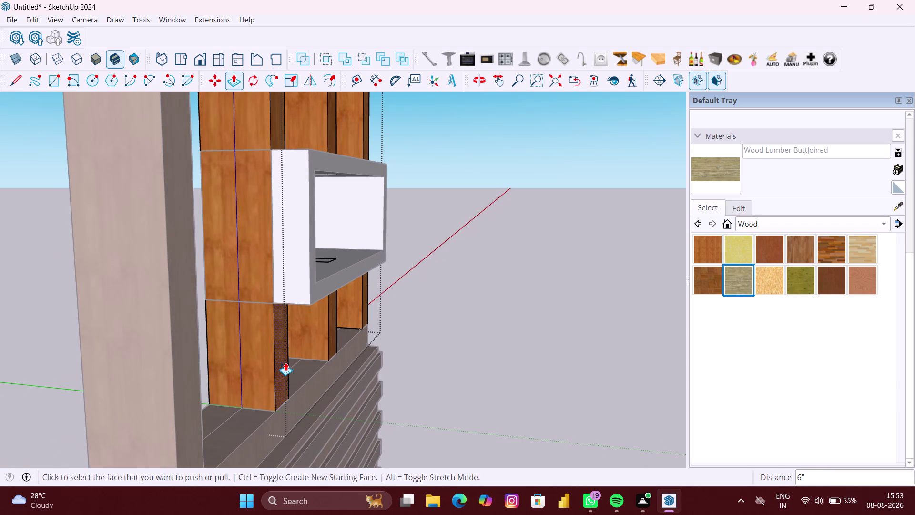
scroll(up, 3)
click(285, 362)
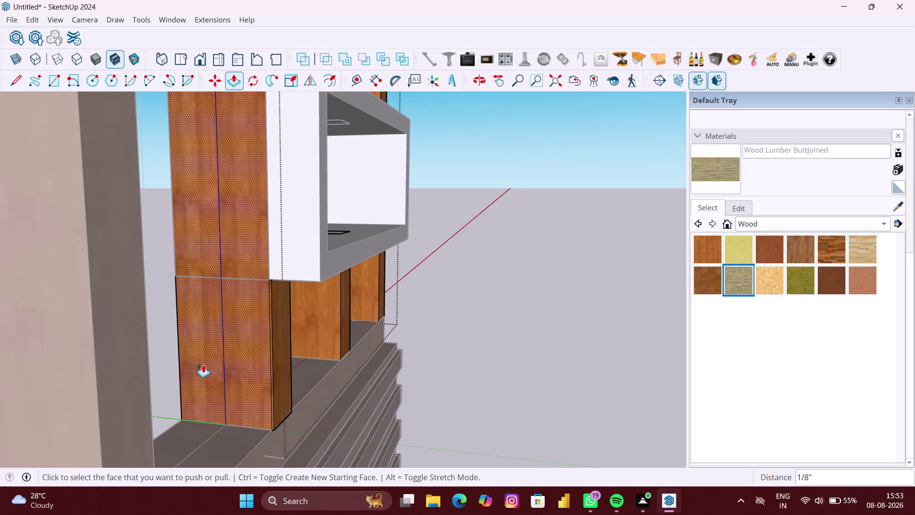
middle_drag(178, 363, 419, 372)
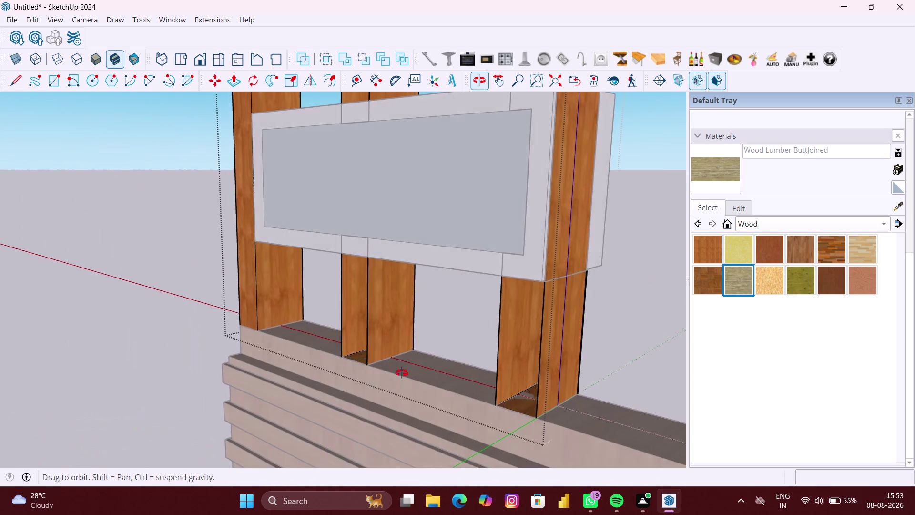
middle_drag(420, 373, 187, 374)
scroll(up, 3)
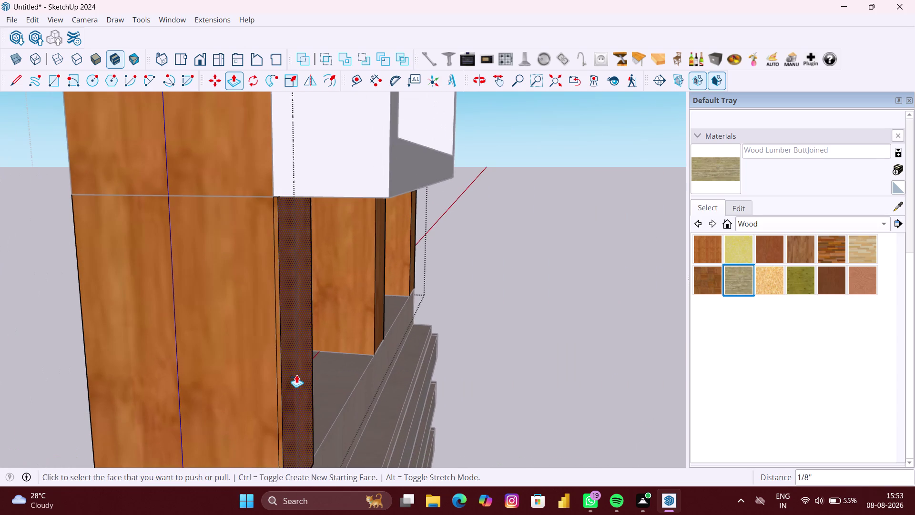
Pull an outer post face out, then undo that extrusion.
click(297, 373)
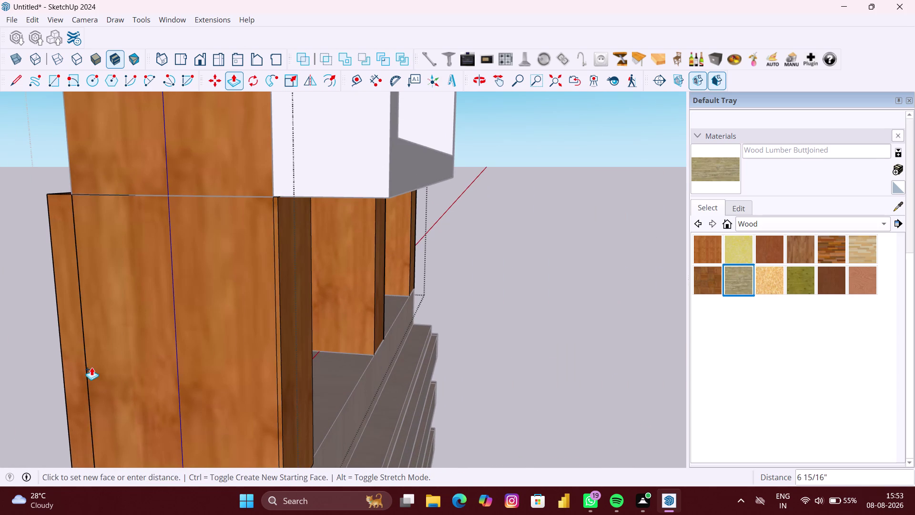
click(87, 367)
scroll(down, 3)
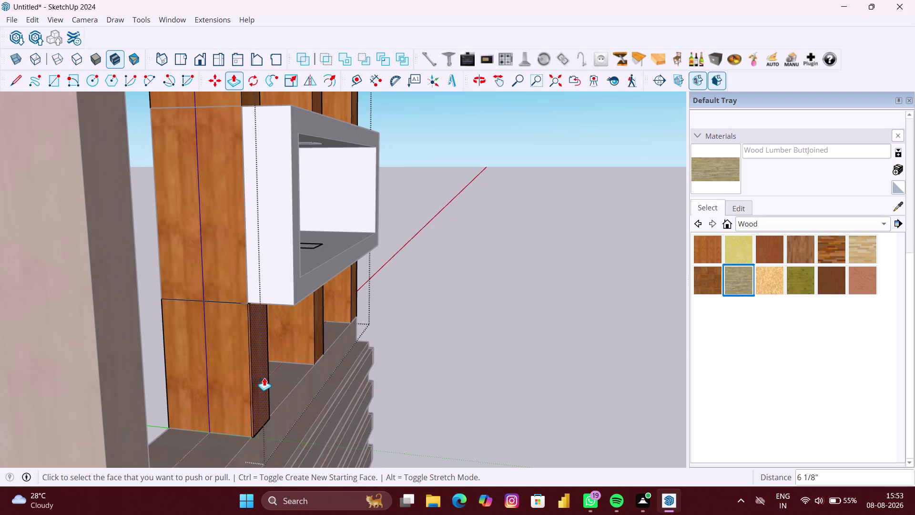
key(ctrl+z)
key(ctrl+z)
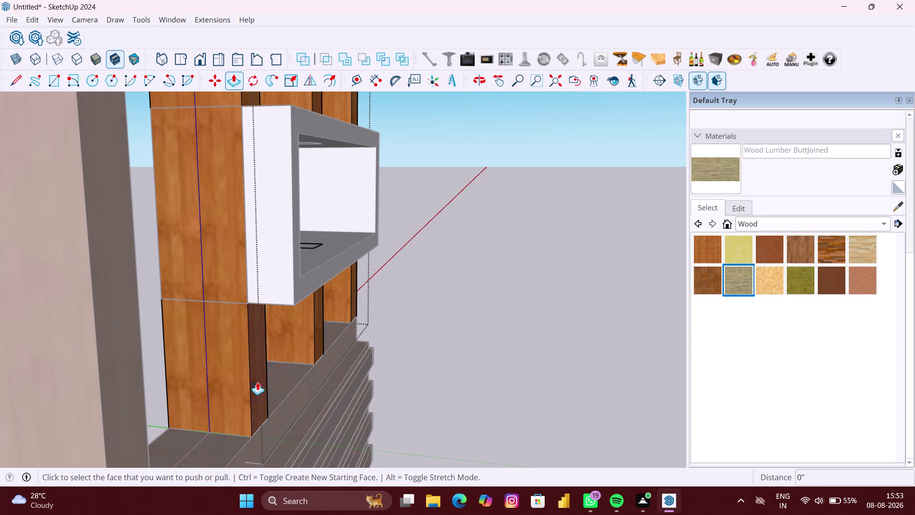
Pull the side face of another lower post out.
click(260, 382)
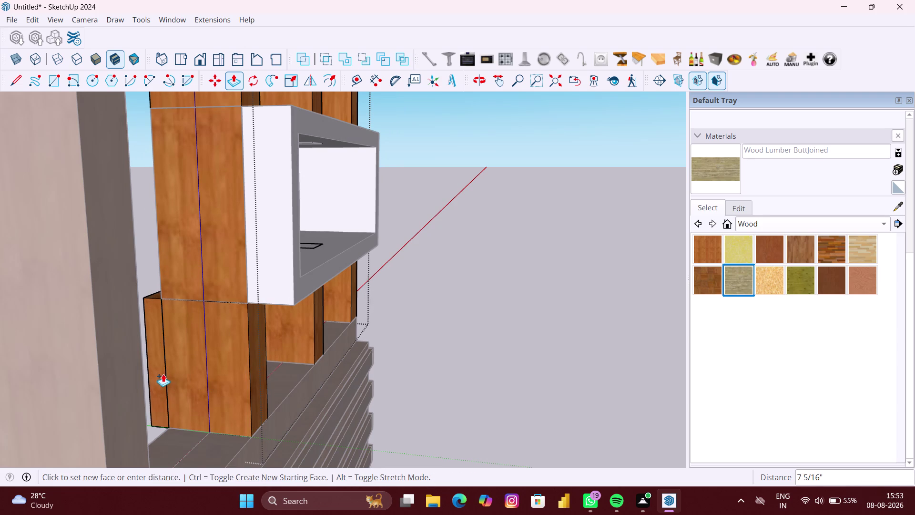
scroll(up, 3)
middle_click(179, 372)
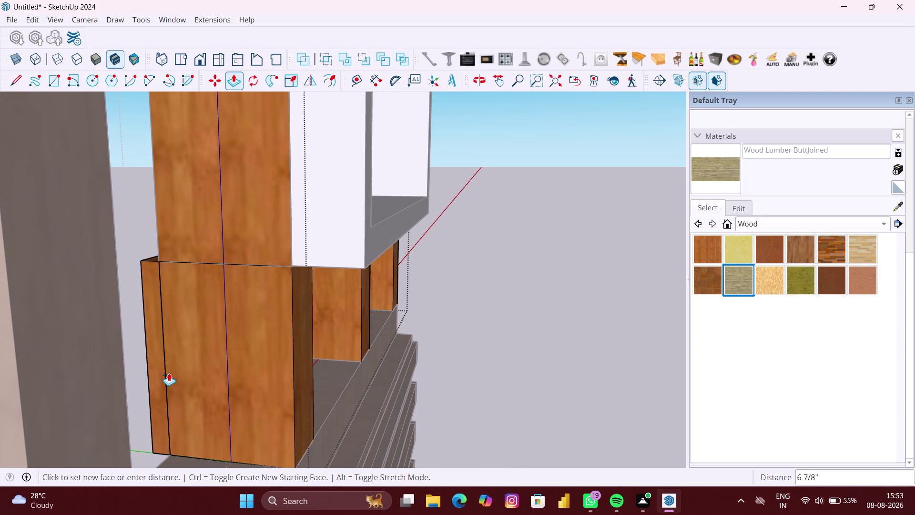
middle_drag(170, 370, 396, 376)
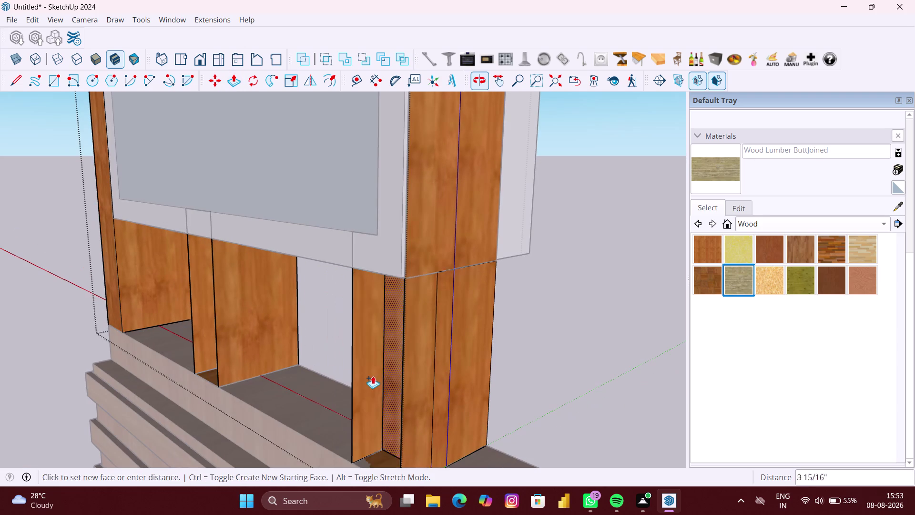
click(403, 360)
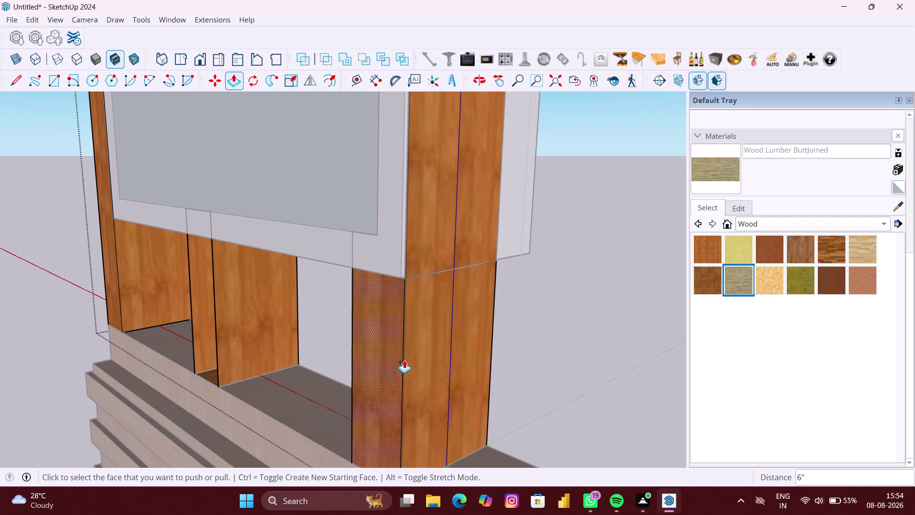
middle_drag(317, 360, 45, 365)
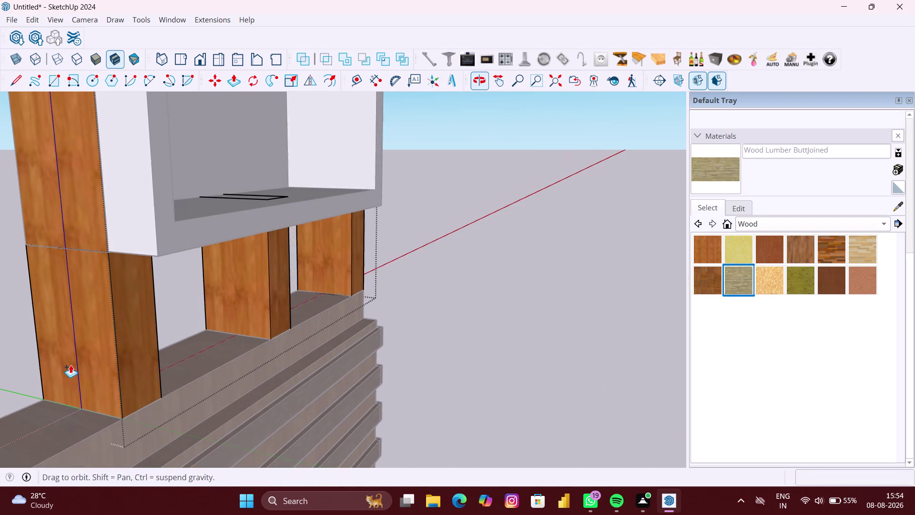
scroll(up, 3)
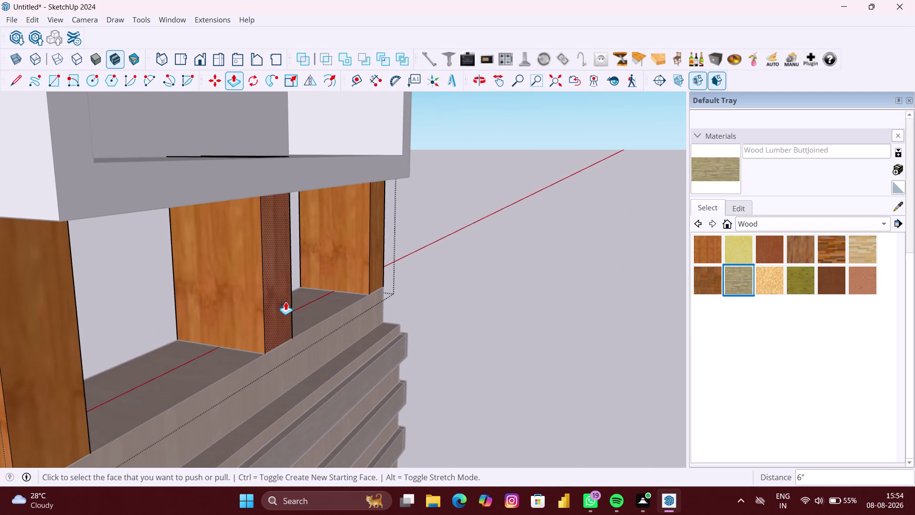
Push the last lower face to its 6-inch depth and return to Select.
click(285, 301)
middle_drag(209, 302, 249, 305)
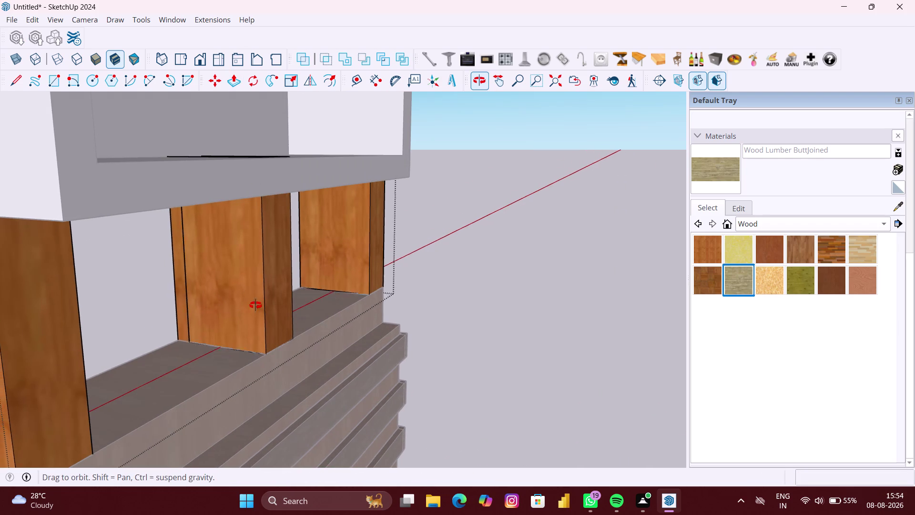
middle_drag(249, 304, 408, 317)
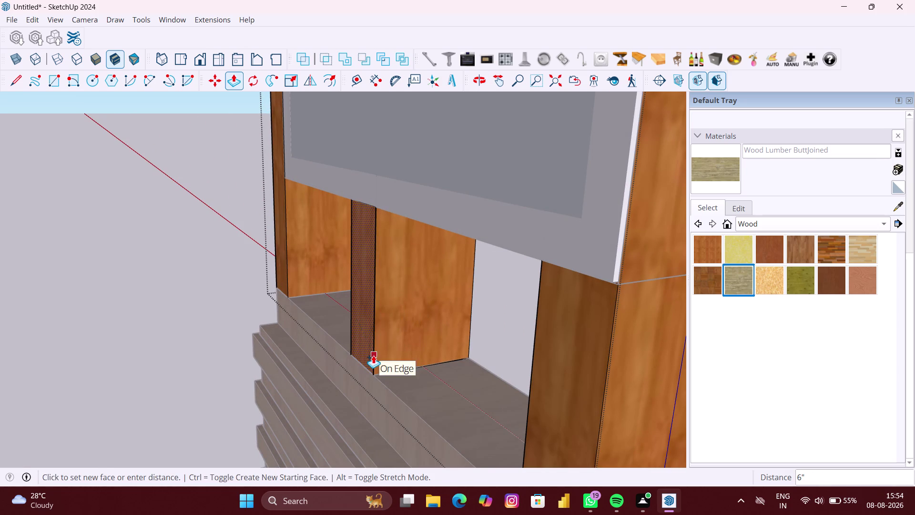
click(373, 355)
scroll(down, 3)
middle_drag(304, 324, 402, 325)
scroll(down, 3)
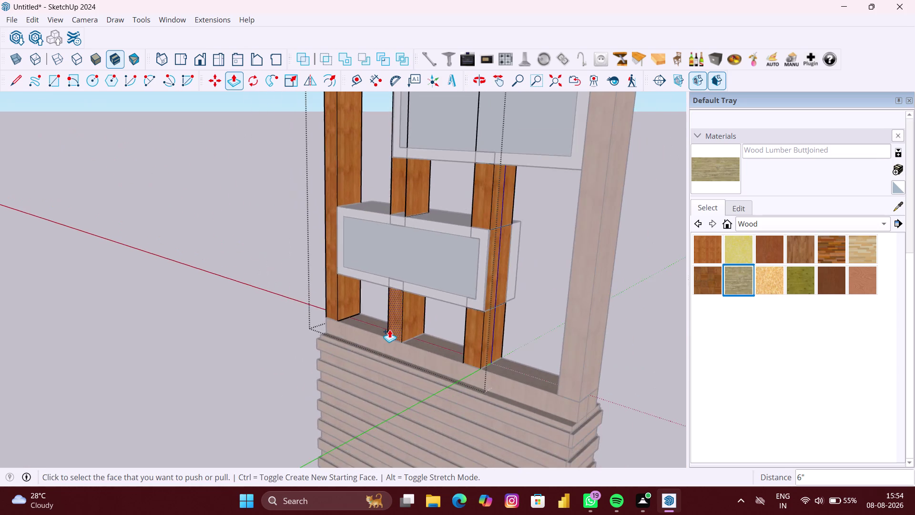
scroll(down, 3)
scroll(down, 3)
scroll(down, 3)
scroll(down, 3)
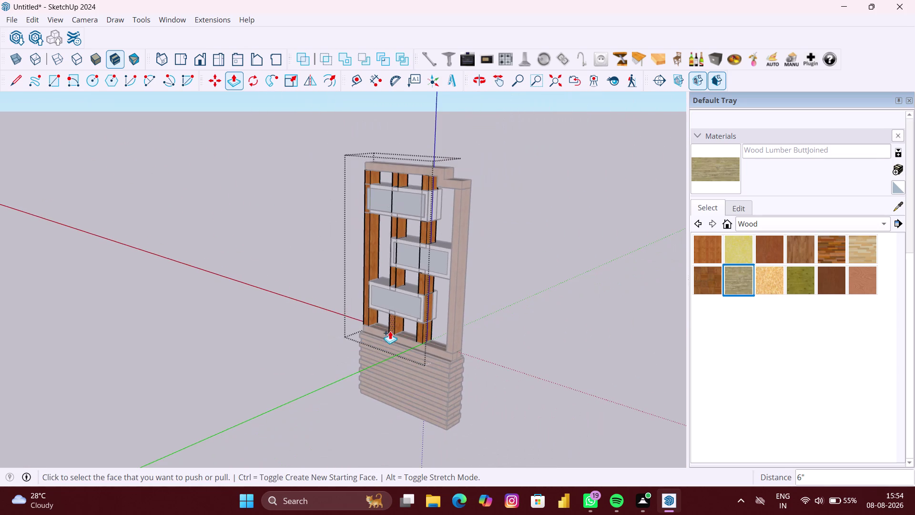
middle_drag(369, 276, 489, 266)
key(space)
Enter the top box shelf group and select its front face.
click(566, 267)
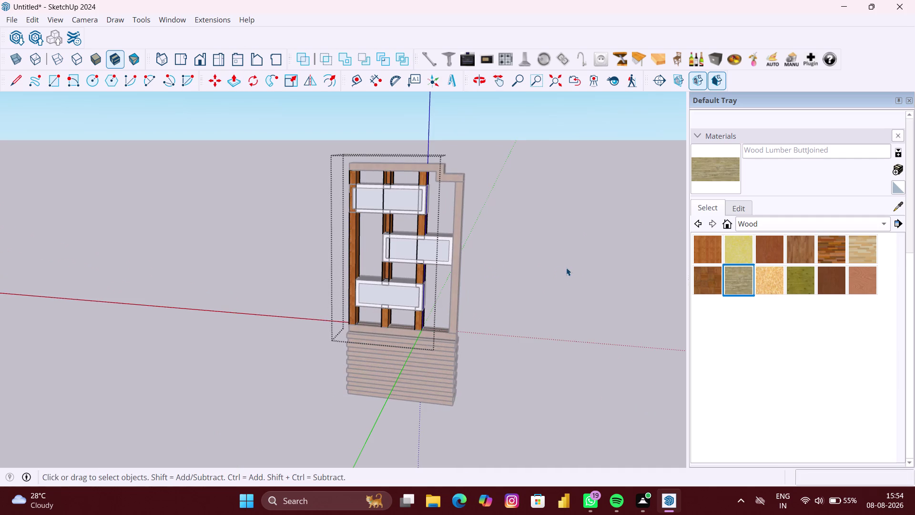
scroll(up, 3)
middle_drag(412, 262, 511, 253)
scroll(up, 3)
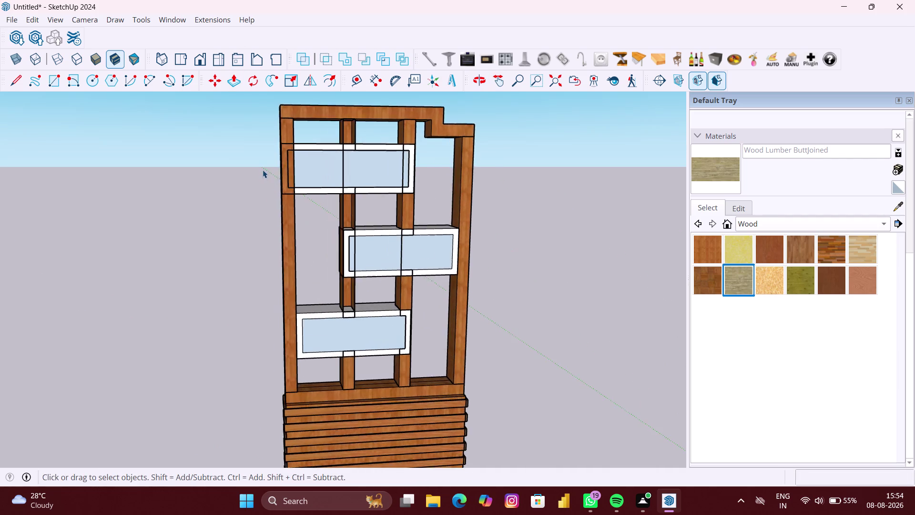
scroll(up, 3)
click(305, 189)
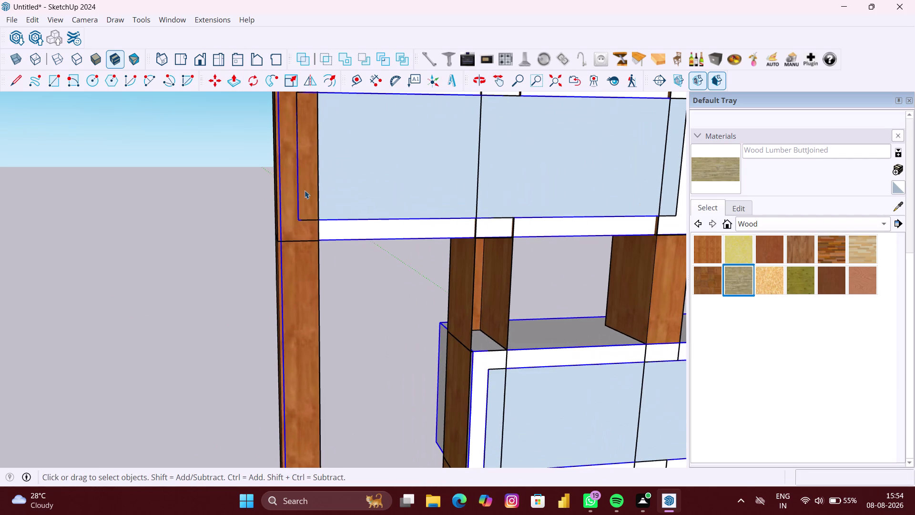
double_click(304, 190)
click(312, 190)
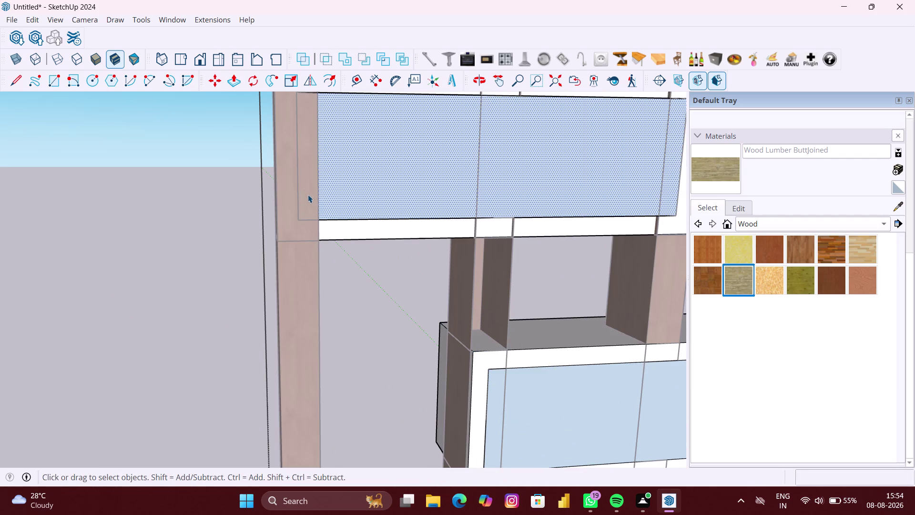
scroll(up, 3)
Delete the wooden upright beside the shelf, then undo the deletion.
double_click(309, 196)
click(309, 195)
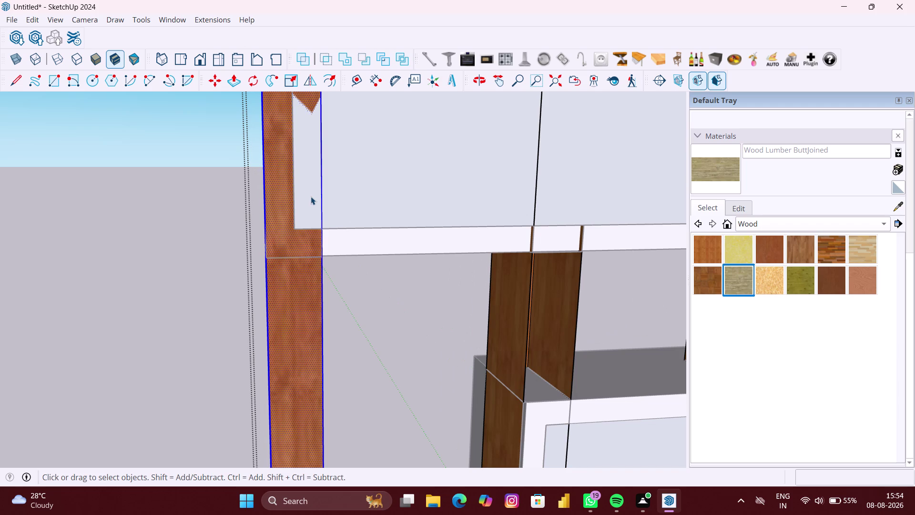
key(Delete)
scroll(down, 3)
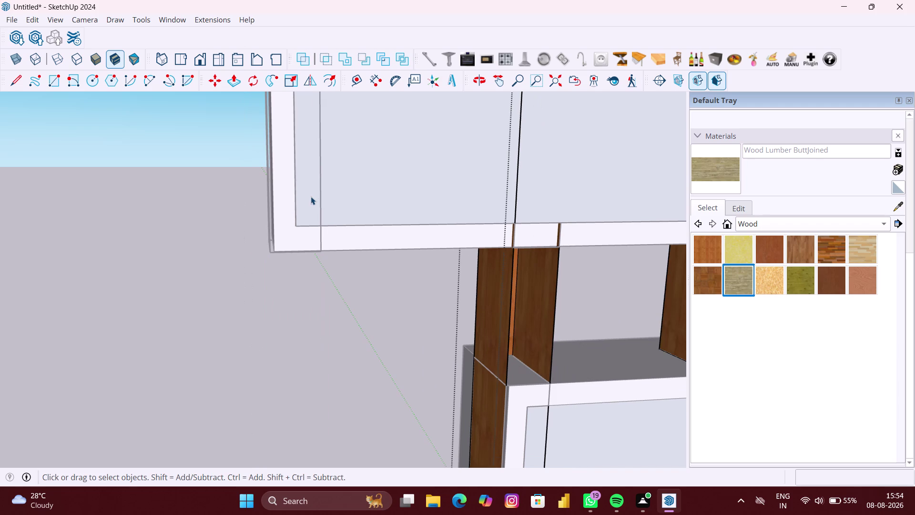
key(ctrl+z)
scroll(up, 3)
click(310, 196)
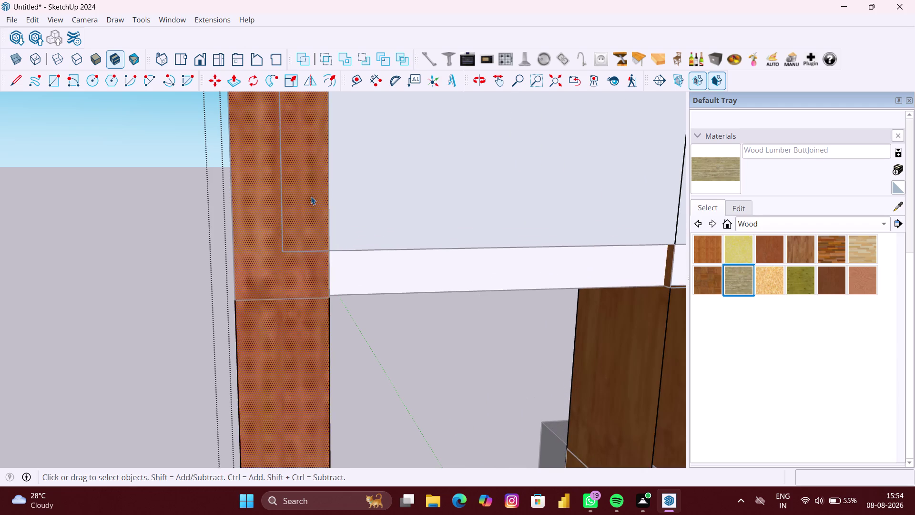
scroll(down, 3)
Enter the box shelf group again and select its front face.
click(332, 193)
click(387, 191)
scroll(down, 3)
double_click(409, 192)
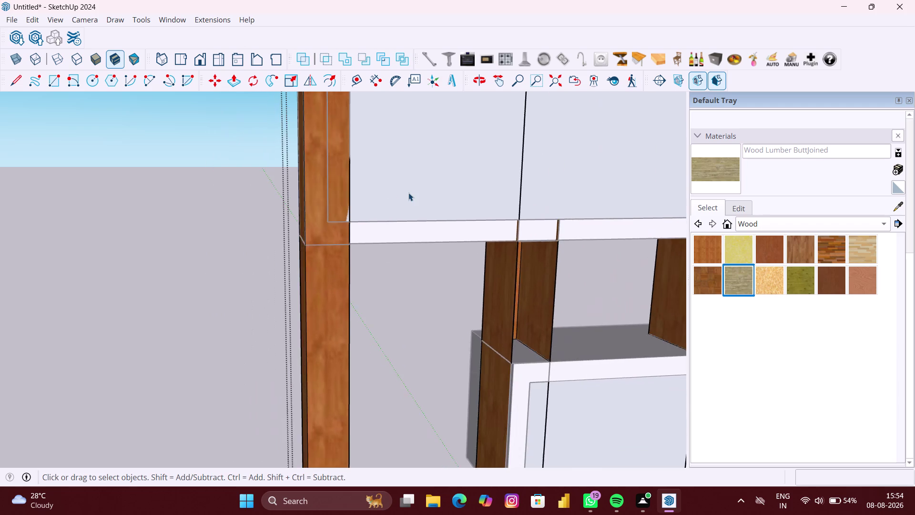
click(400, 192)
scroll(down, 3)
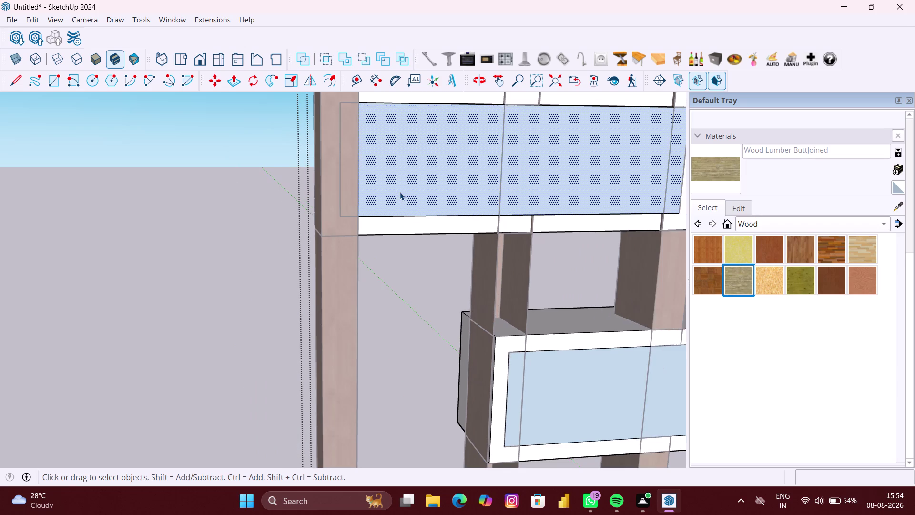
Hollow the box shelf by pushing its front face inward, then exit the group.
key(p)
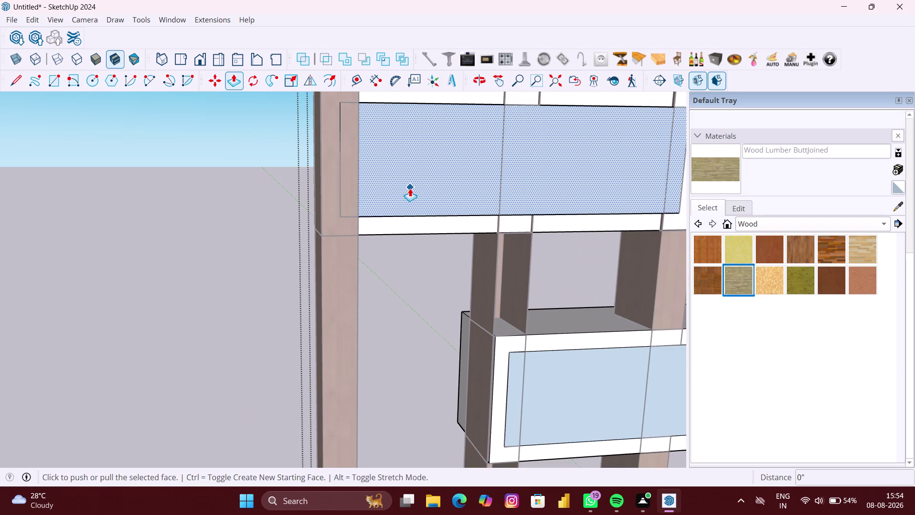
click(410, 188)
click(406, 184)
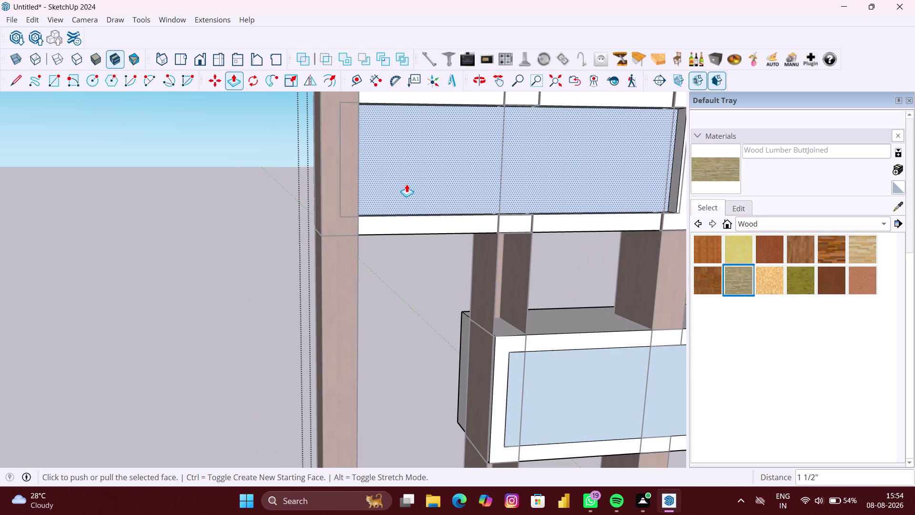
key(space)
scroll(down, 3)
click(243, 237)
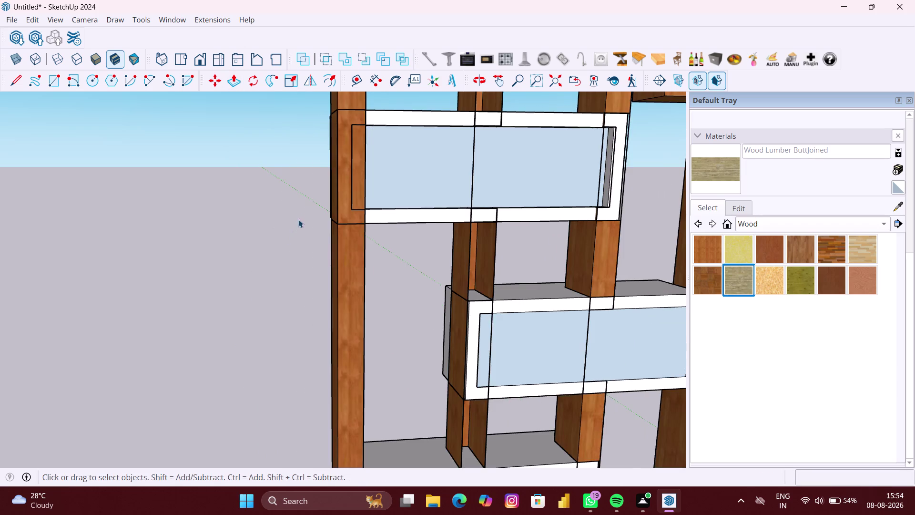
Enter the wooden uprights group and open the upright next to the shelf.
scroll(up, 3)
click(367, 185)
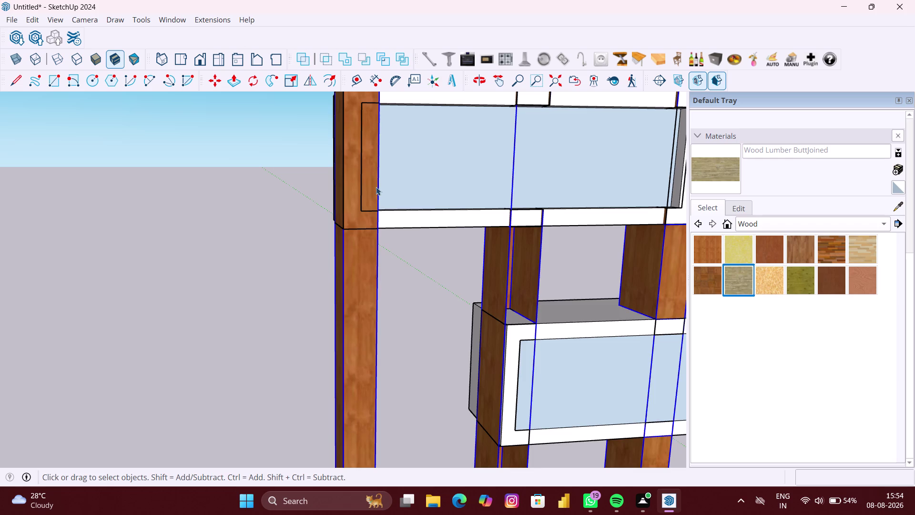
scroll(up, 3)
double_click(361, 190)
scroll(up, 3)
click(367, 190)
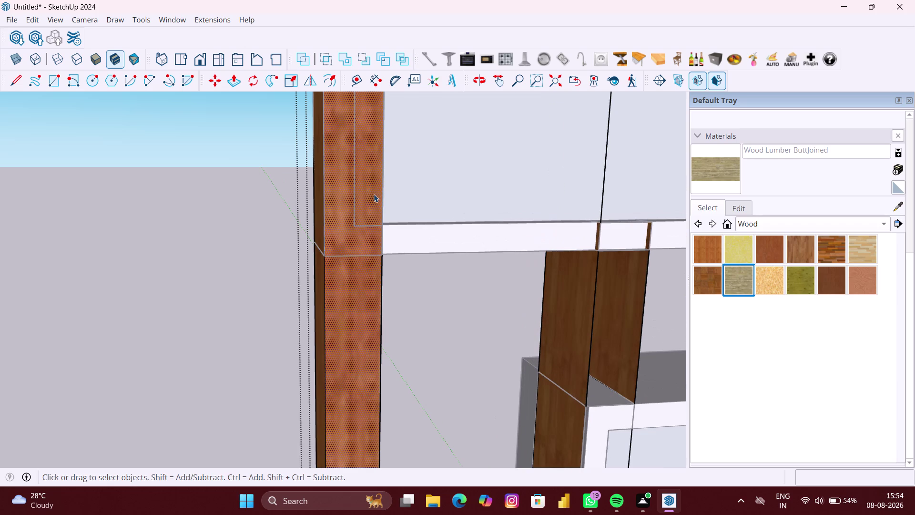
scroll(up, 3)
double_click(366, 196)
scroll(down, 3)
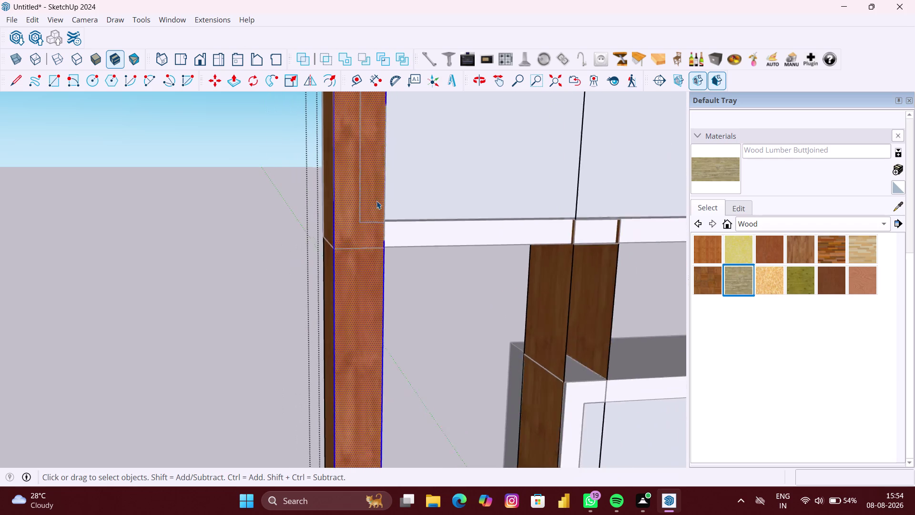
scroll(down, 3)
Orbit around the unit to check the hollowed shelves from the side and front.
middle_drag(351, 201, 470, 219)
scroll(down, 3)
middle_drag(336, 203, 598, 216)
middle_drag(371, 197, 654, 201)
scroll(up, 3)
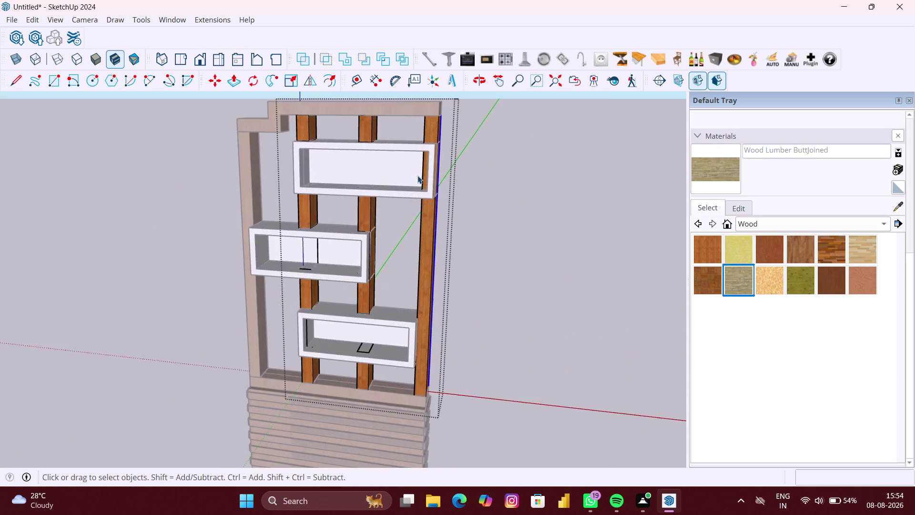
scroll(up, 3)
middle_drag(429, 174, 537, 182)
scroll(up, 3)
middle_drag(436, 180, 381, 181)
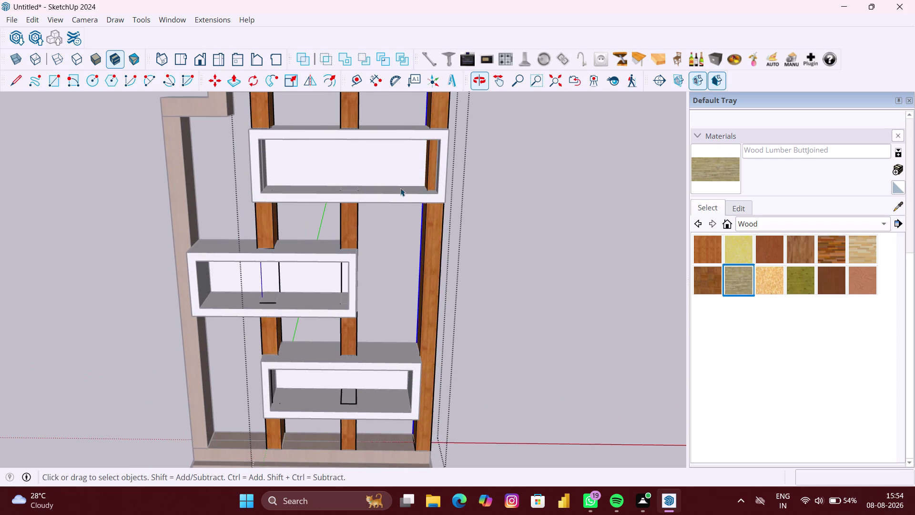
click(511, 208)
scroll(down, 3)
click(530, 228)
click(532, 231)
scroll(down, 3)
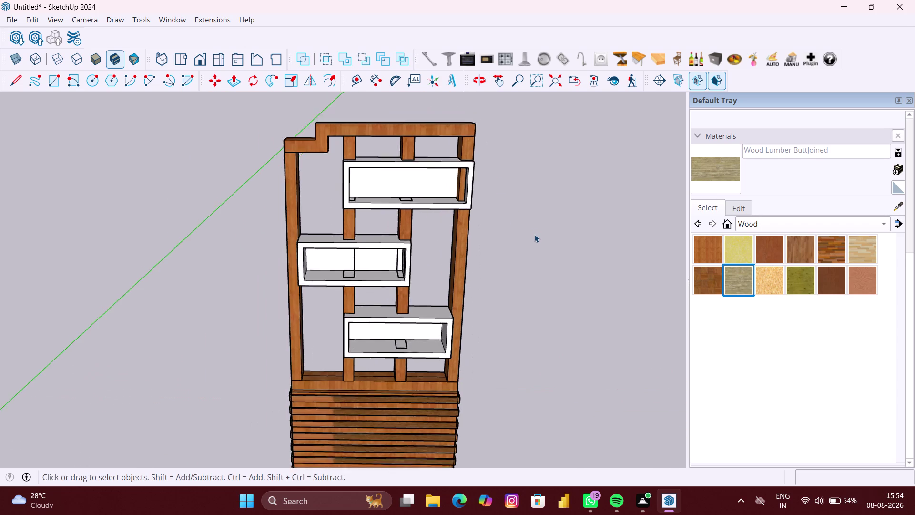
scroll(down, 3)
middle_drag(531, 237, 470, 225)
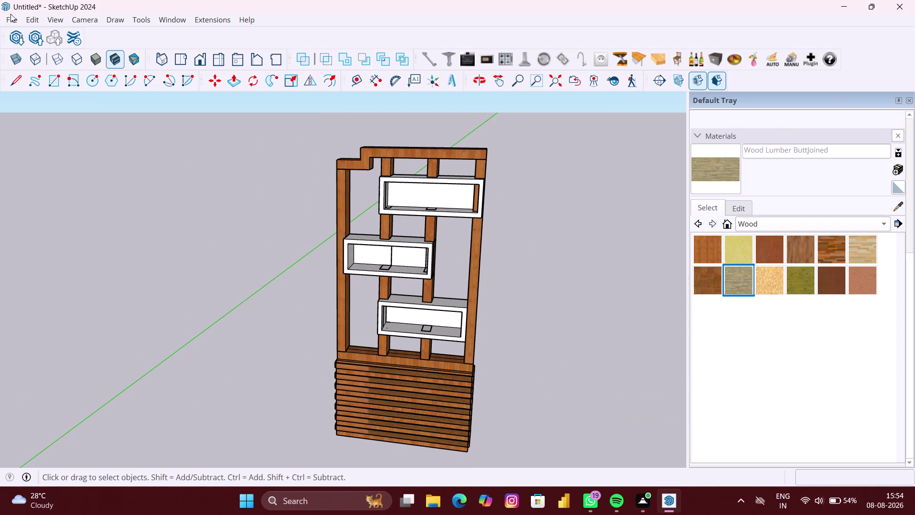
scroll(down, 3)
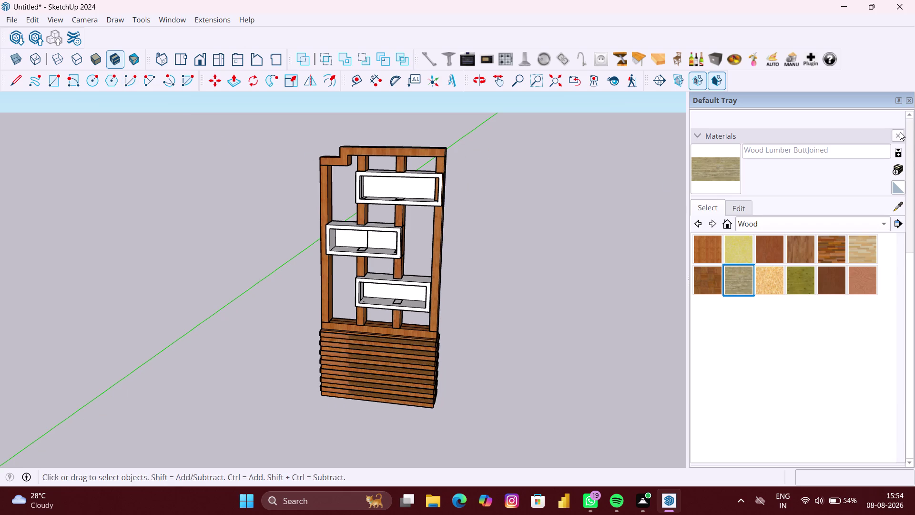
Close the Materials panel, view the unit head-on, and open 3D Warehouse.
click(900, 131)
click(913, 103)
scroll(up, 3)
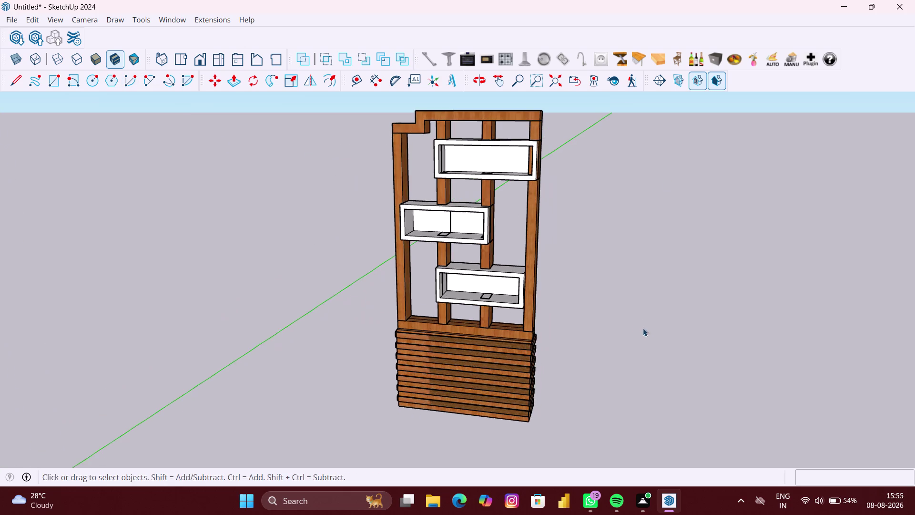
middle_drag(643, 328, 677, 234)
scroll(down, 3)
scroll(down, 3)
middle_drag(524, 338, 521, 341)
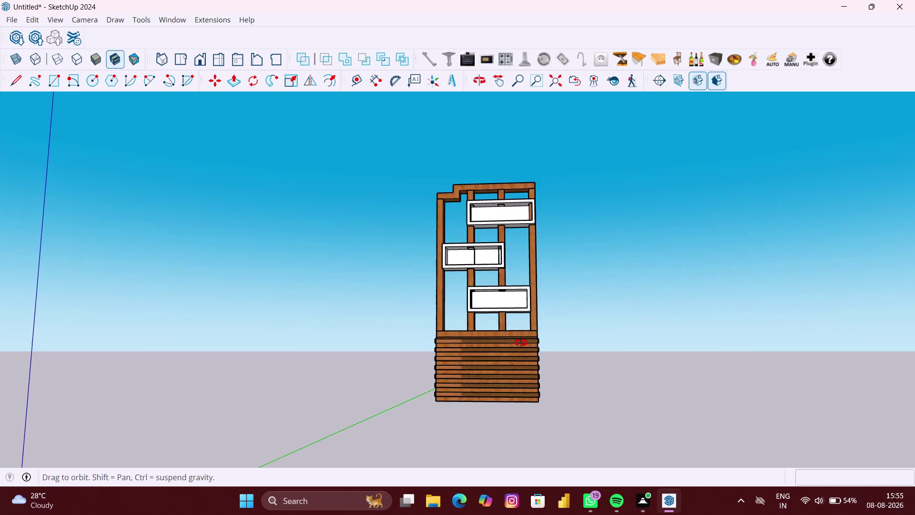
middle_drag(521, 341, 520, 357)
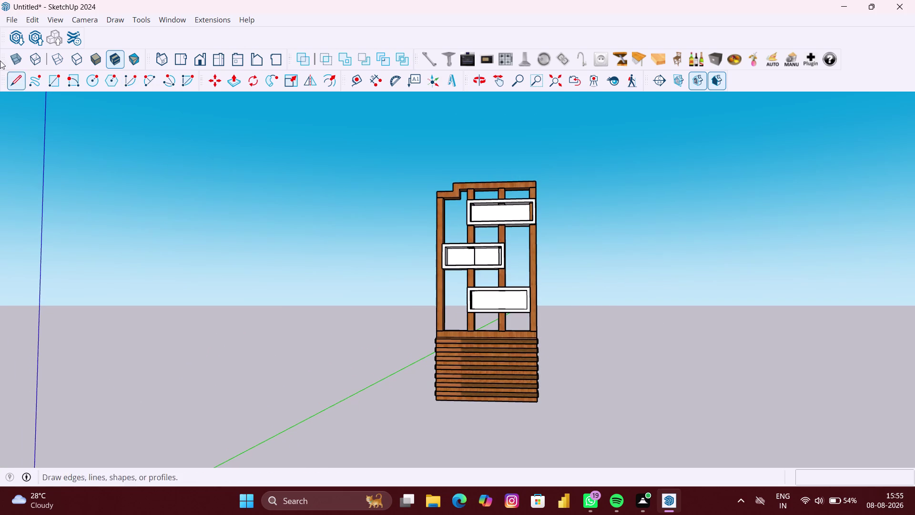
click(15, 37)
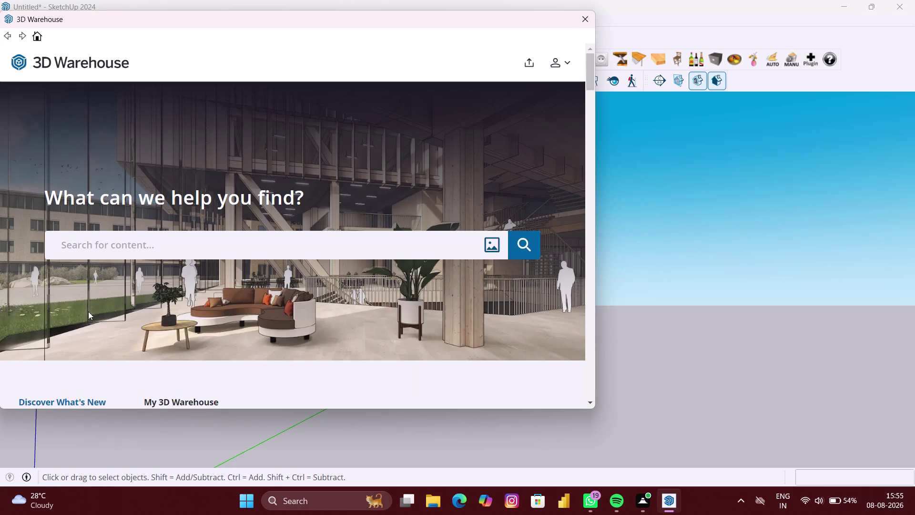
Search 3D Warehouse for 'BOOKS'.
click(130, 251)
text(B)
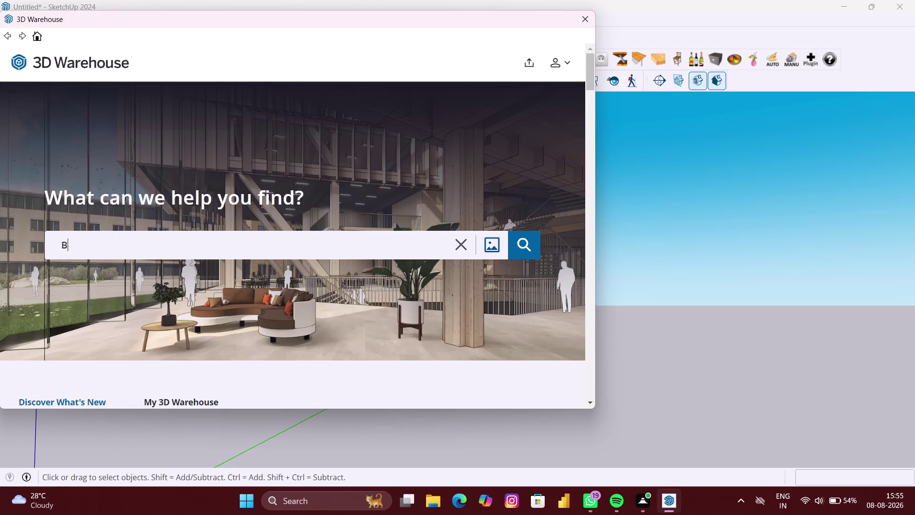
text(OOK)
key(s)
key(Return)
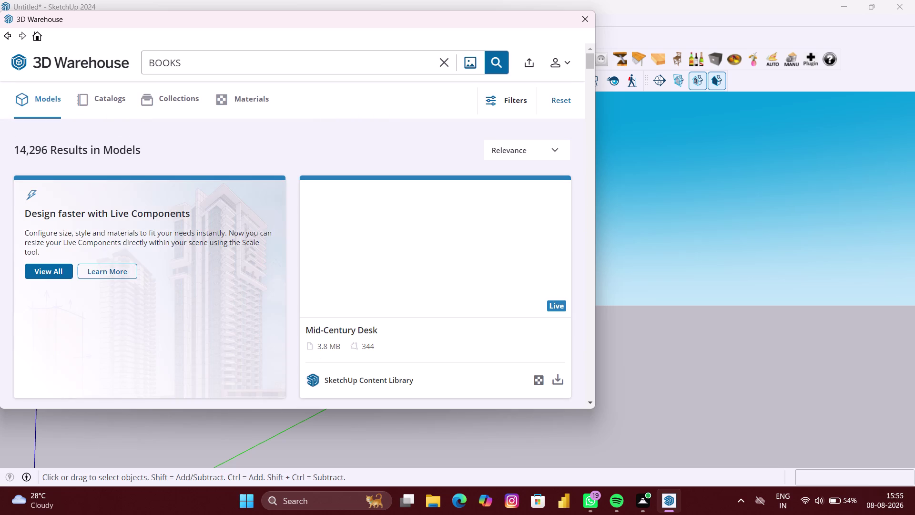
Load the standing-books model from the results into the SketchUp model.
scroll(down, 3)
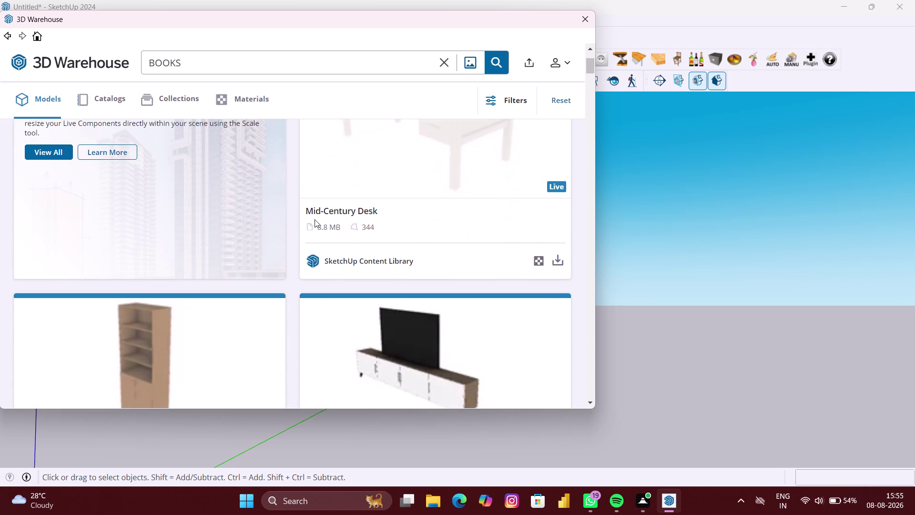
scroll(down, 3)
scroll(down, 3)
scroll(down, 3)
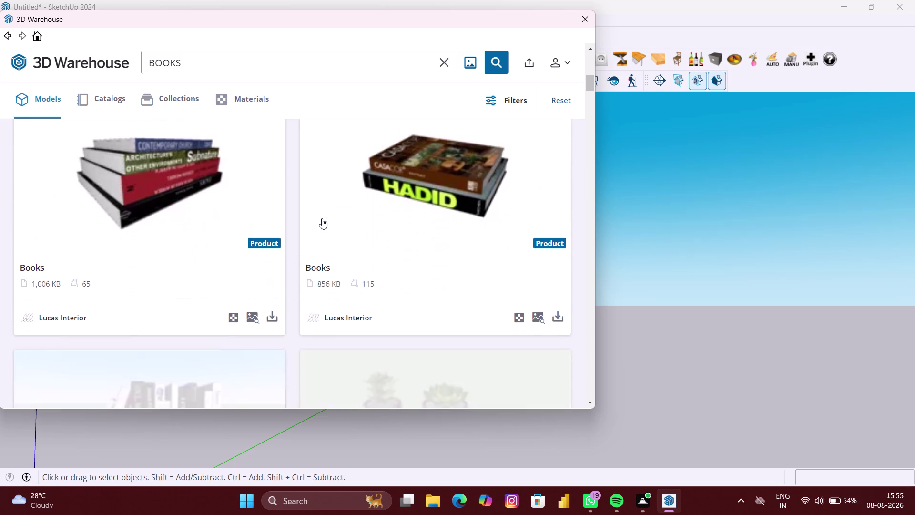
scroll(down, 3)
scroll(down, 3)
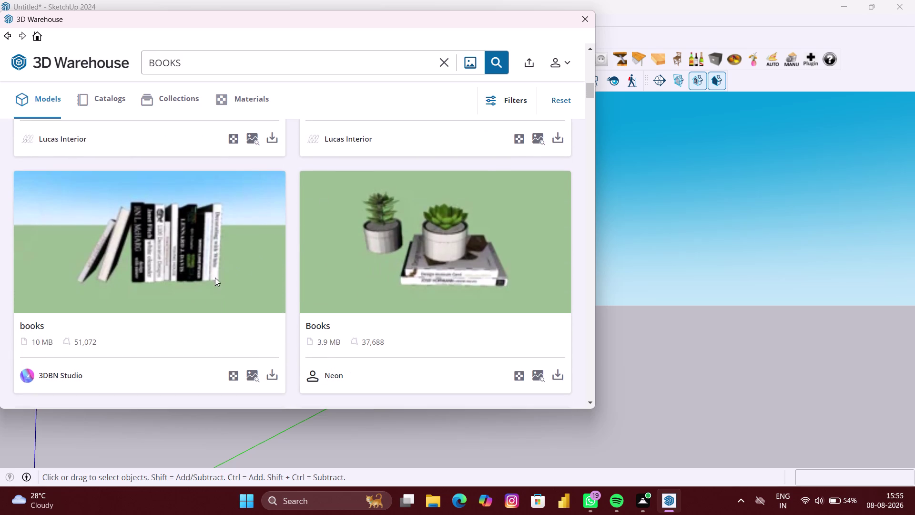
click(276, 376)
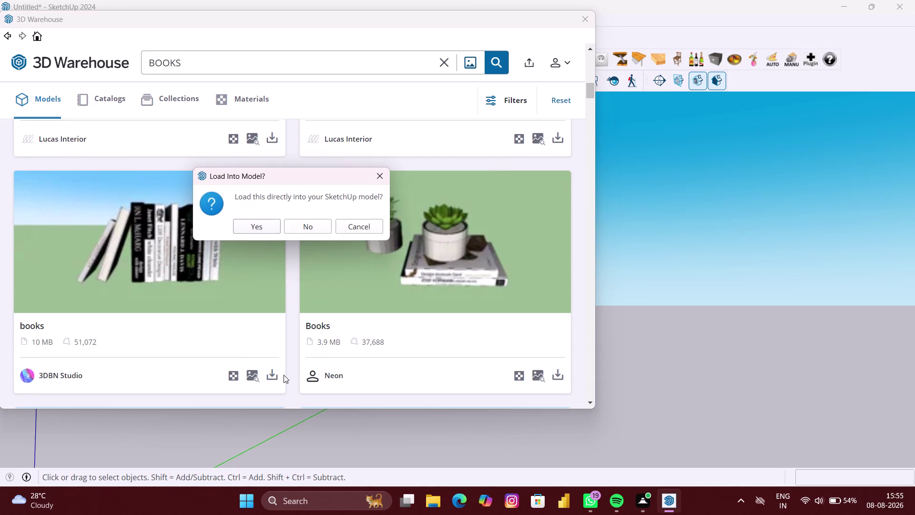
click(265, 224)
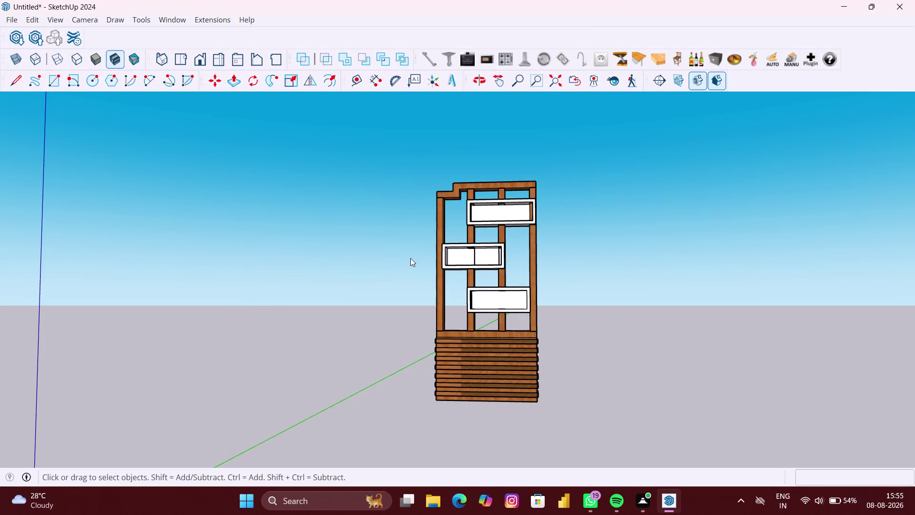
Drop the books model onto the ground near the shelving unit.
scroll(down, 3)
scroll(down, 3)
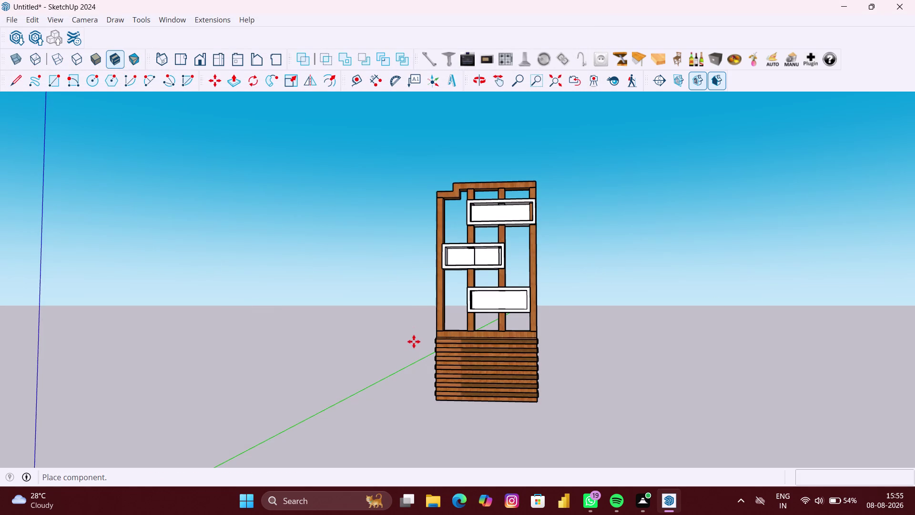
scroll(down, 3)
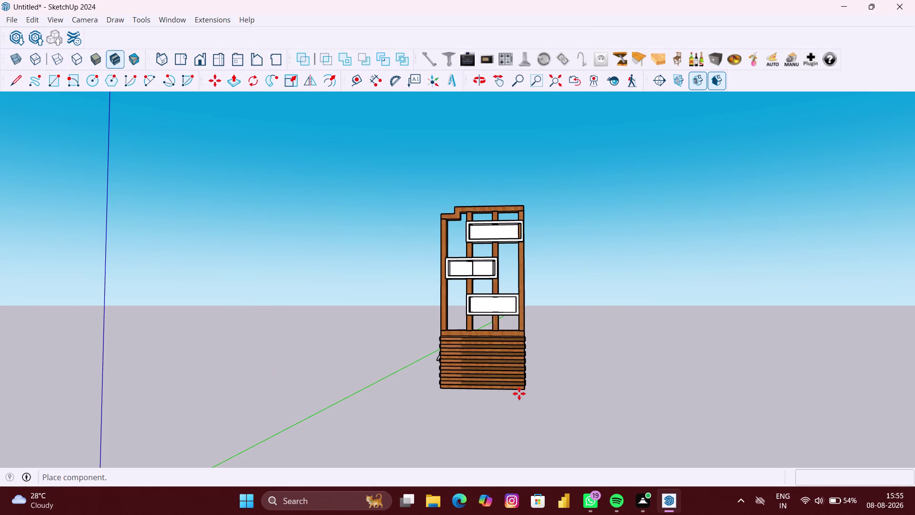
click(592, 404)
scroll(up, 3)
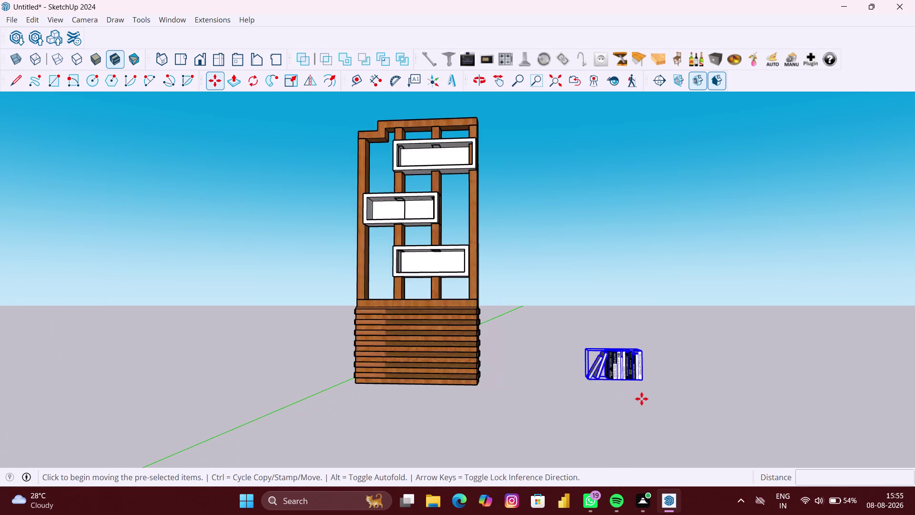
scroll(up, 3)
scroll(up, 3)
scroll(up, 3)
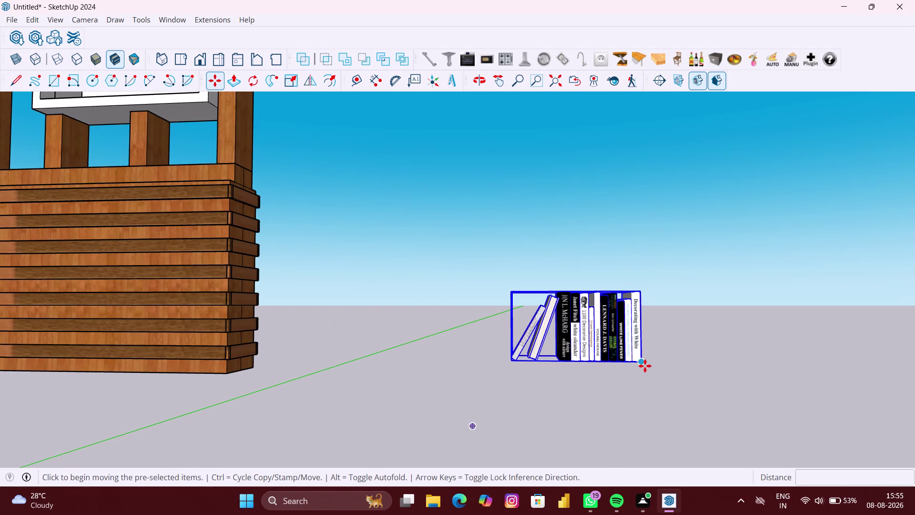
middle_drag(649, 361, 361, 386)
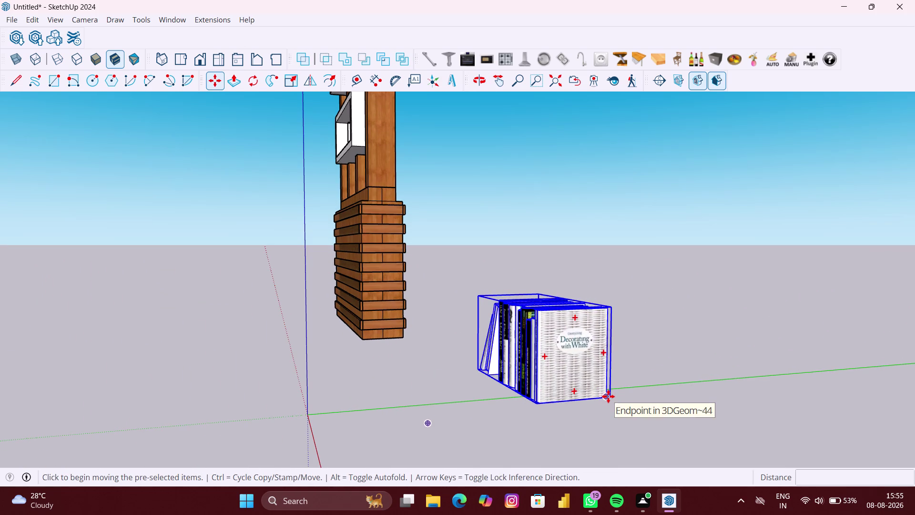
Move the books by their bottom corner beside the top shelf and begin resizing them.
click(608, 396)
scroll(down, 3)
middle_drag(354, 328, 577, 343)
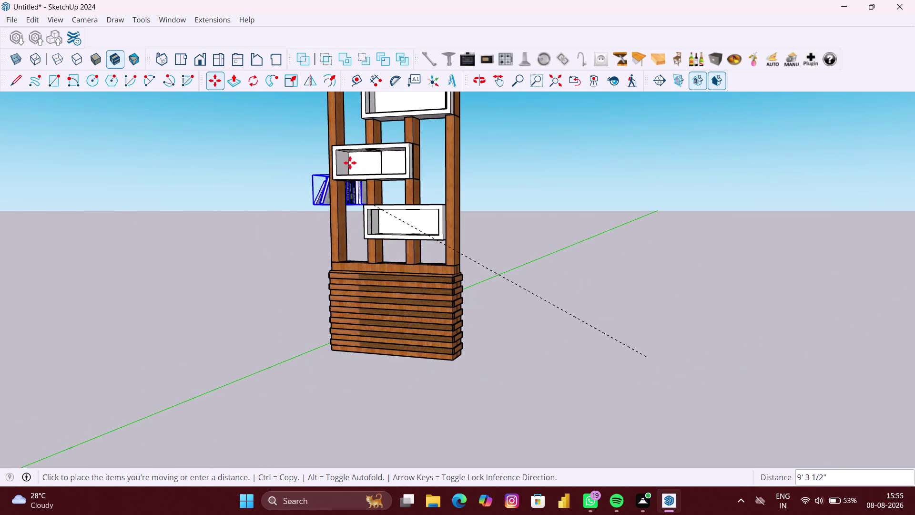
scroll(down, 3)
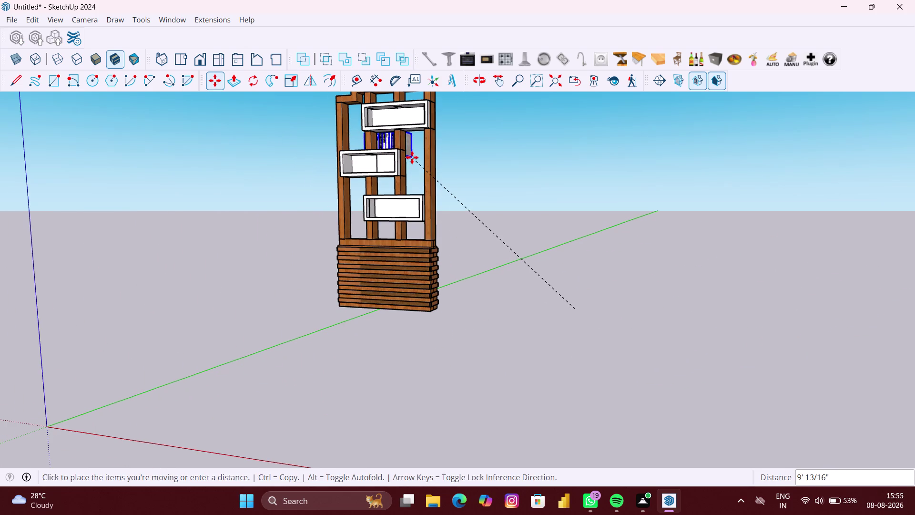
middle_drag(413, 157, 380, 308)
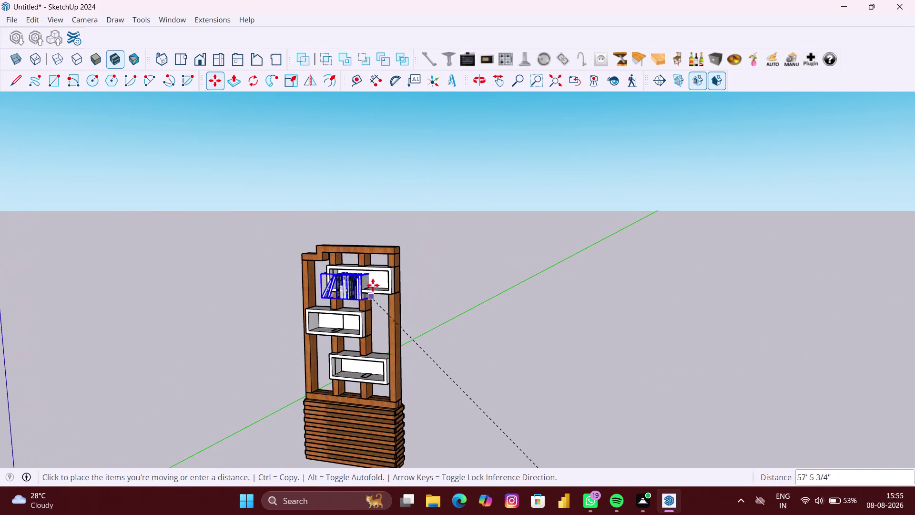
scroll(up, 3)
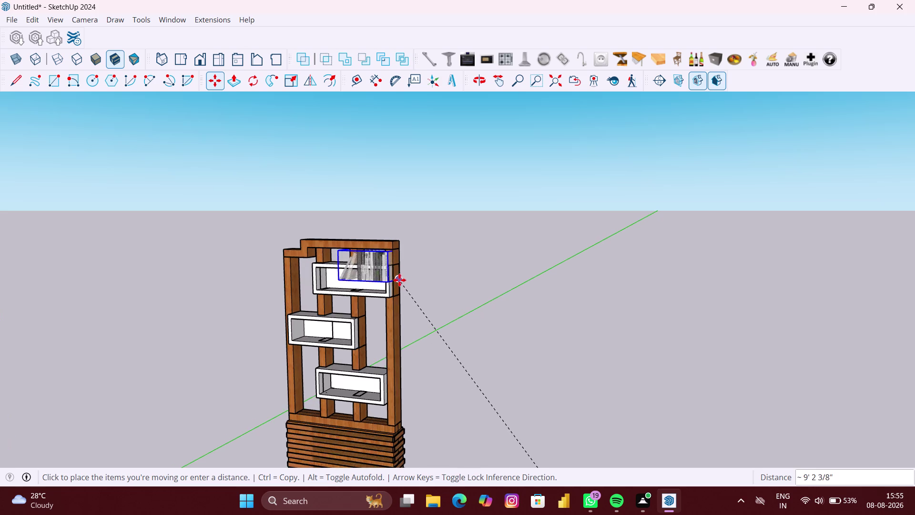
scroll(up, 3)
scroll(up, 3)
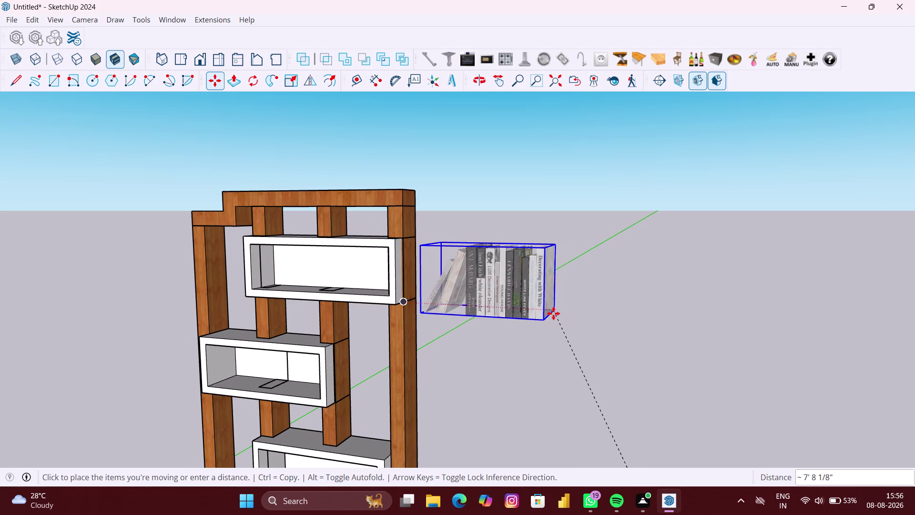
click(554, 312)
scroll(down, 3)
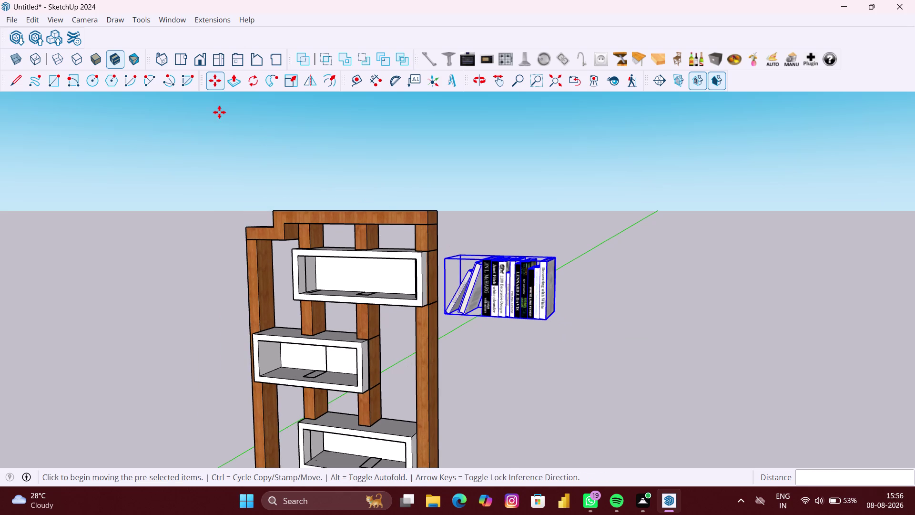
click(288, 83)
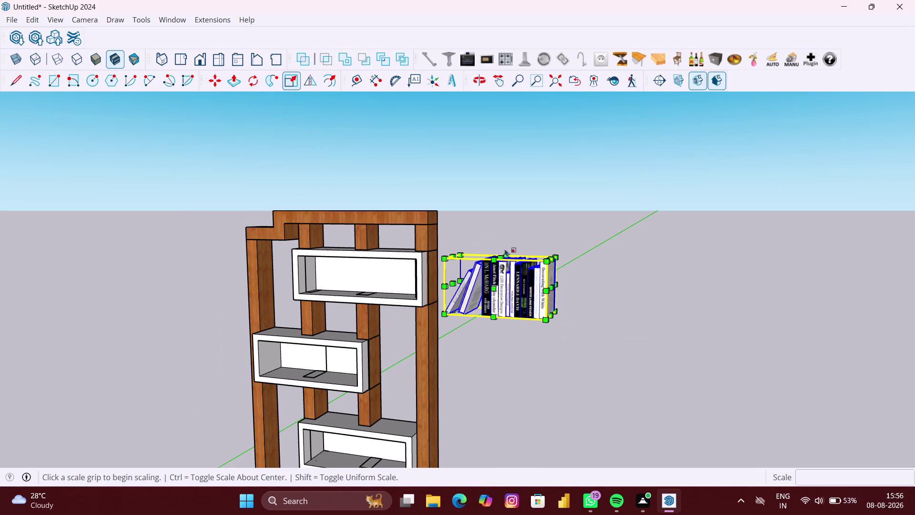
Scale the books down from a corner grip to about 0.77 by 0.75.
scroll(up, 3)
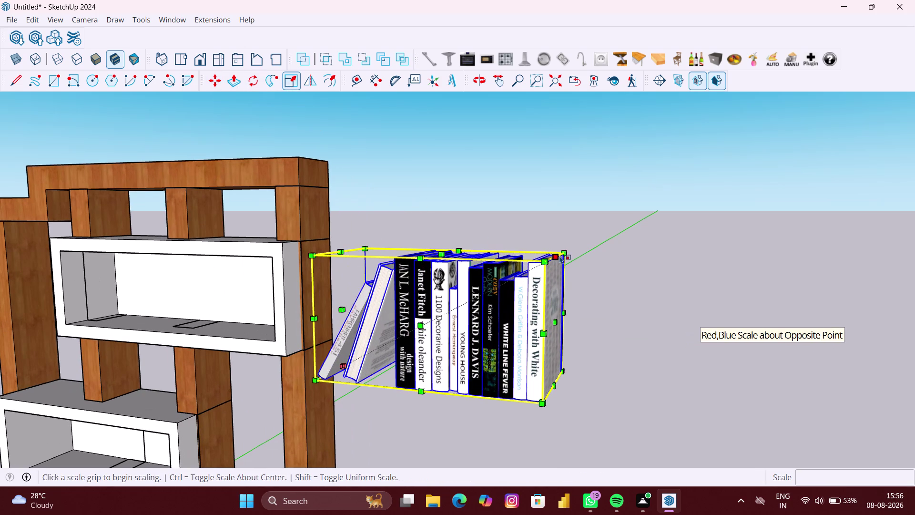
click(560, 256)
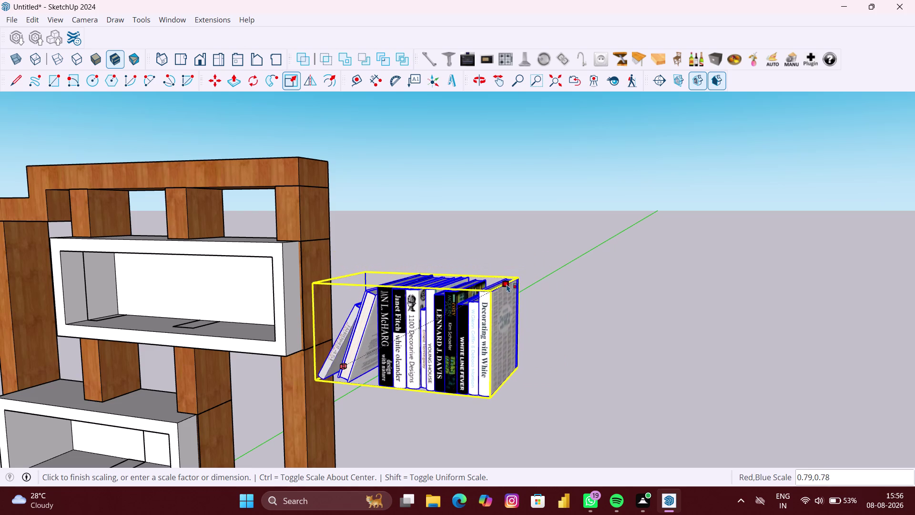
click(502, 288)
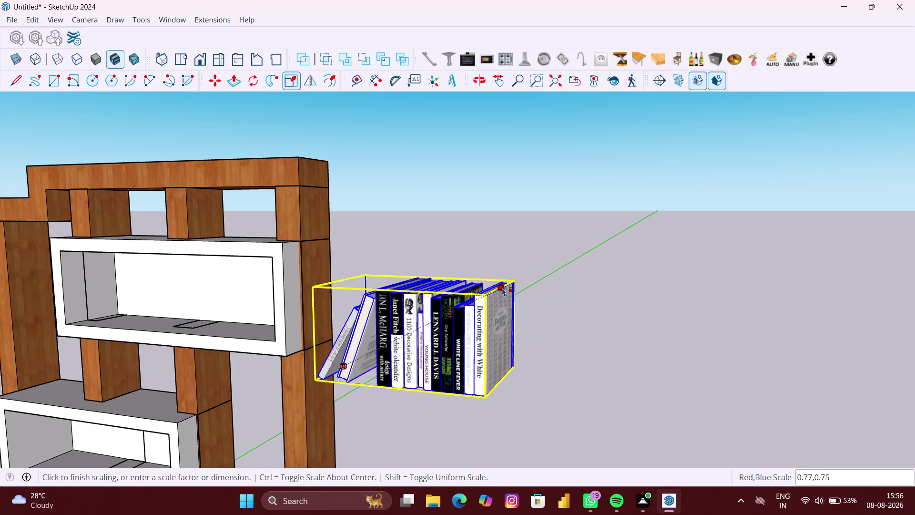
key(space)
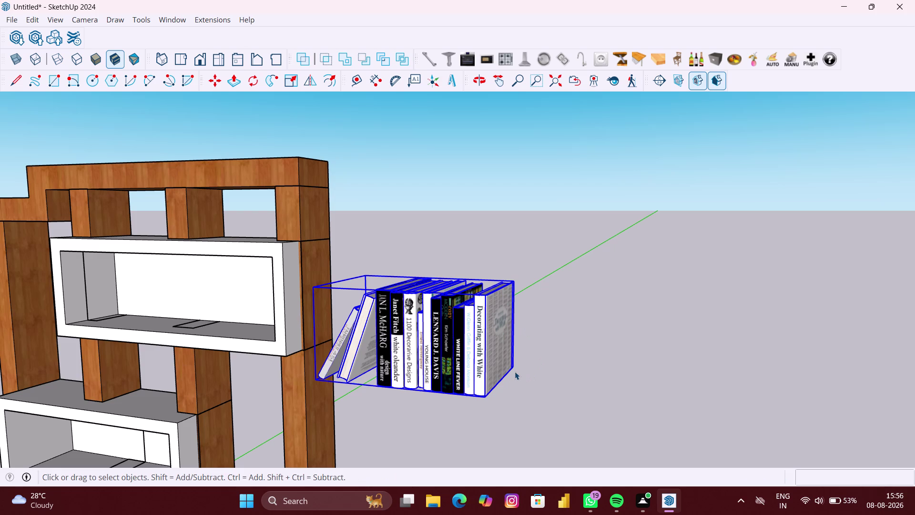
Pick up the books by their bottom corner and carry them toward the top shelf opening.
key(m)
scroll(up, 3)
click(510, 365)
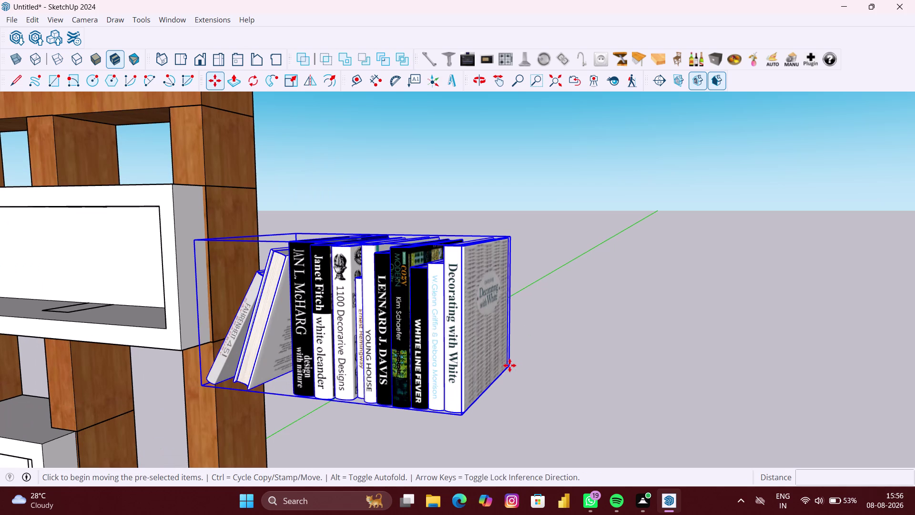
middle_drag(160, 305, 332, 313)
middle_drag(241, 342, 141, 357)
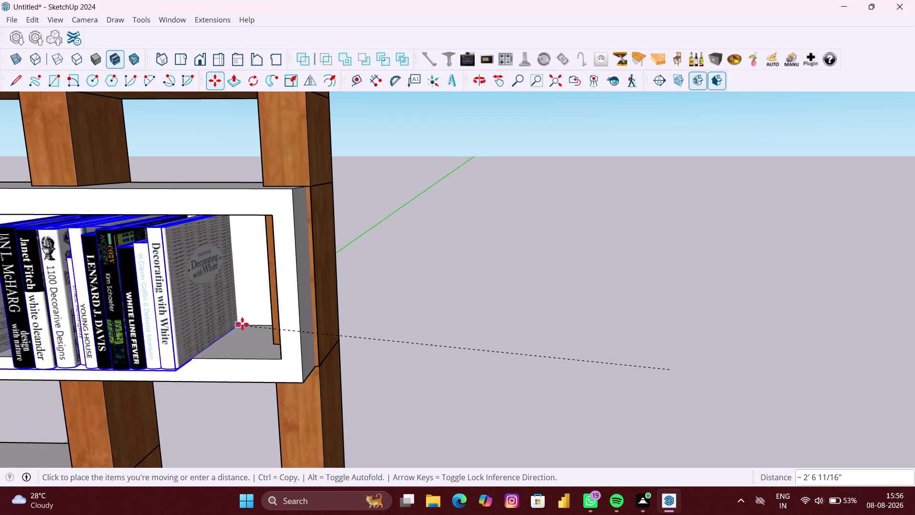
Drop the books inside the top shelf box.
click(244, 324)
scroll(down, 3)
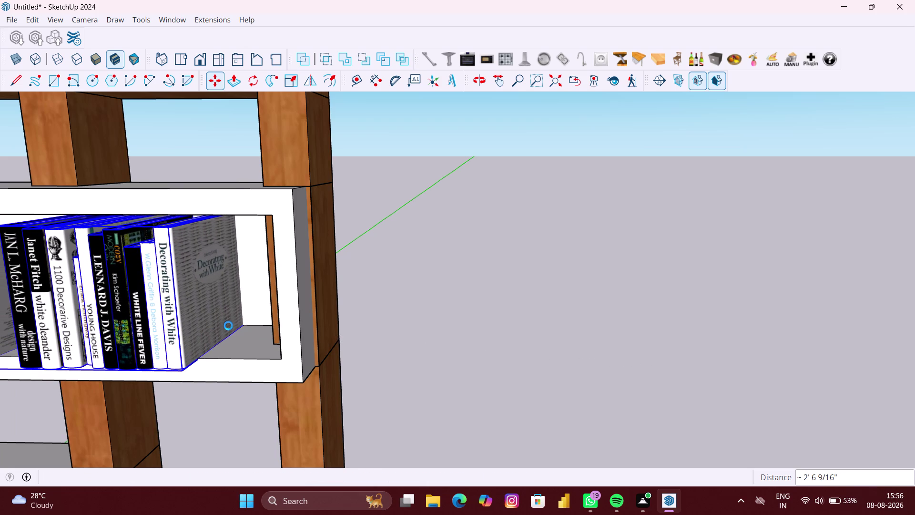
scroll(down, 3)
scroll(down, 3)
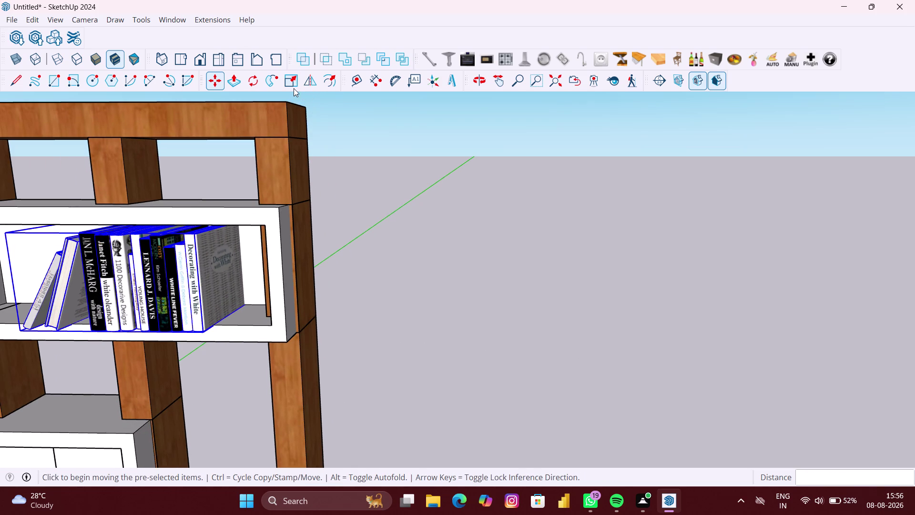
Narrow the books' depth to 0.74 along green with a side scale grip.
click(291, 84)
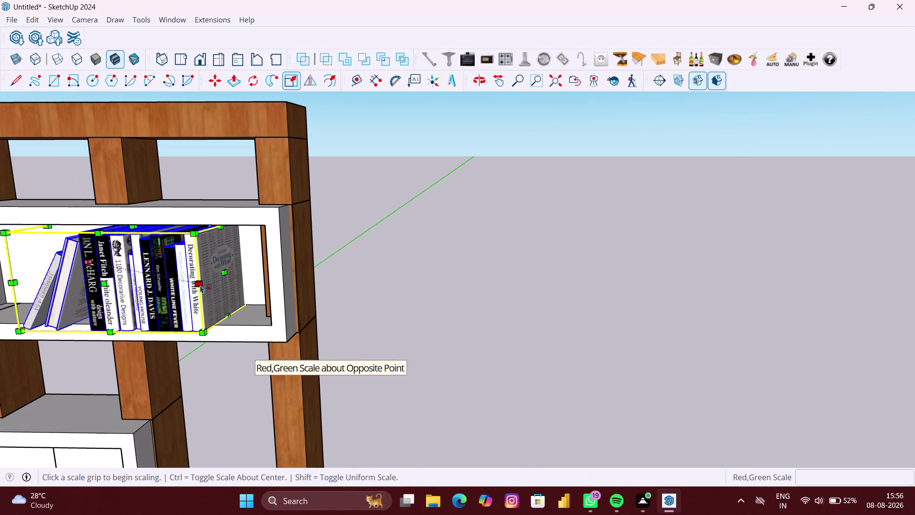
click(104, 283)
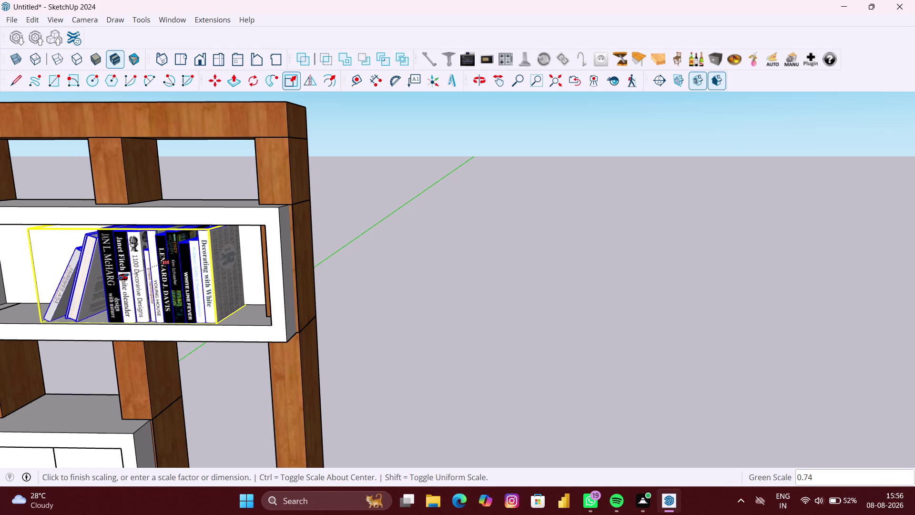
click(123, 276)
key(space)
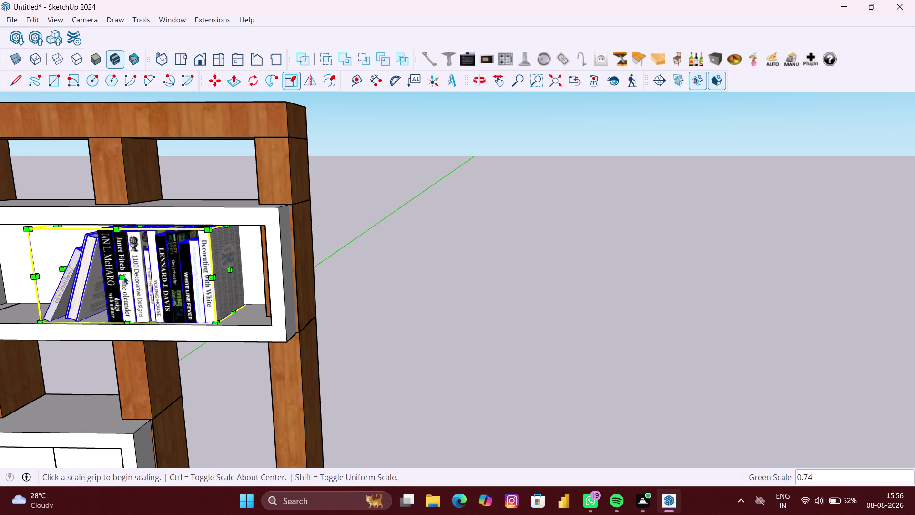
Shift the books against the top shelf's right wall.
scroll(down, 3)
middle_drag(170, 292, 268, 294)
scroll(down, 3)
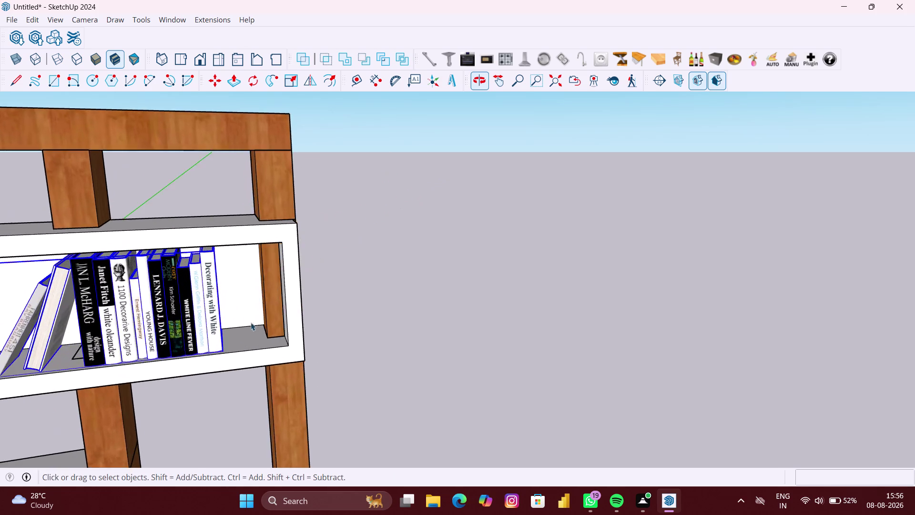
scroll(down, 3)
key(m)
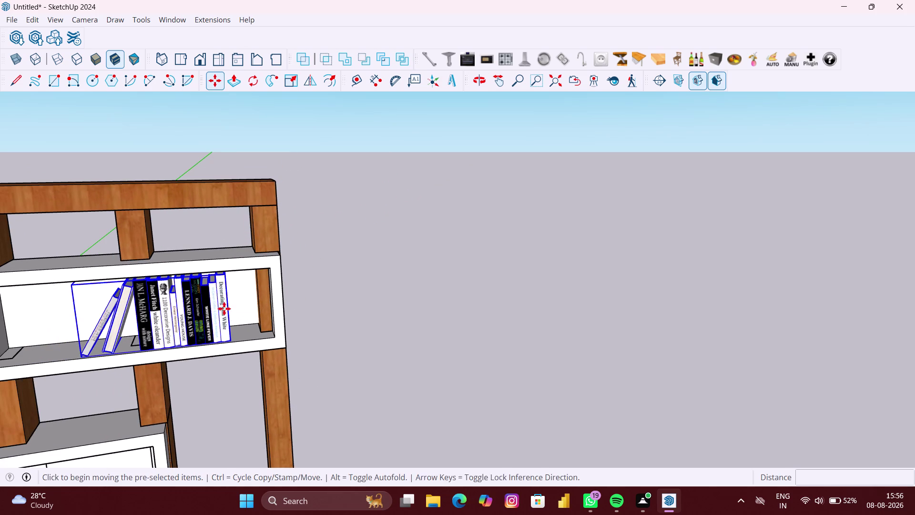
click(229, 305)
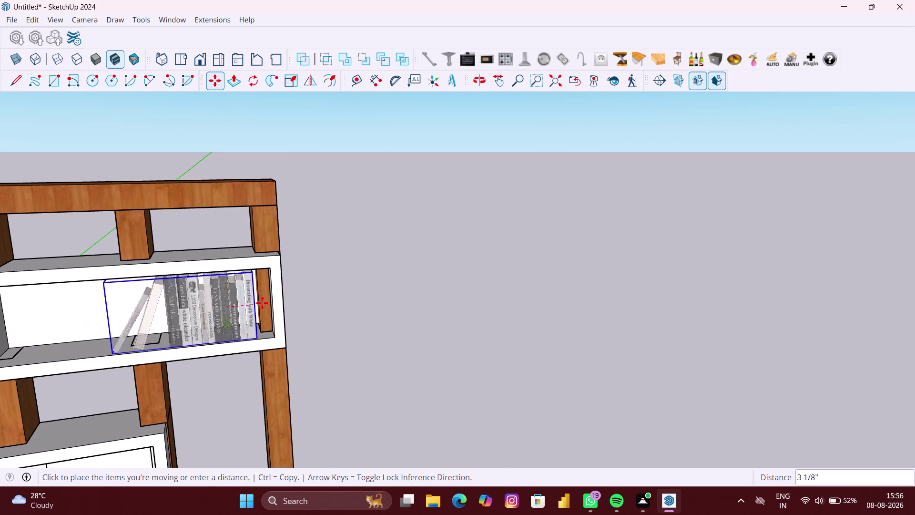
click(270, 303)
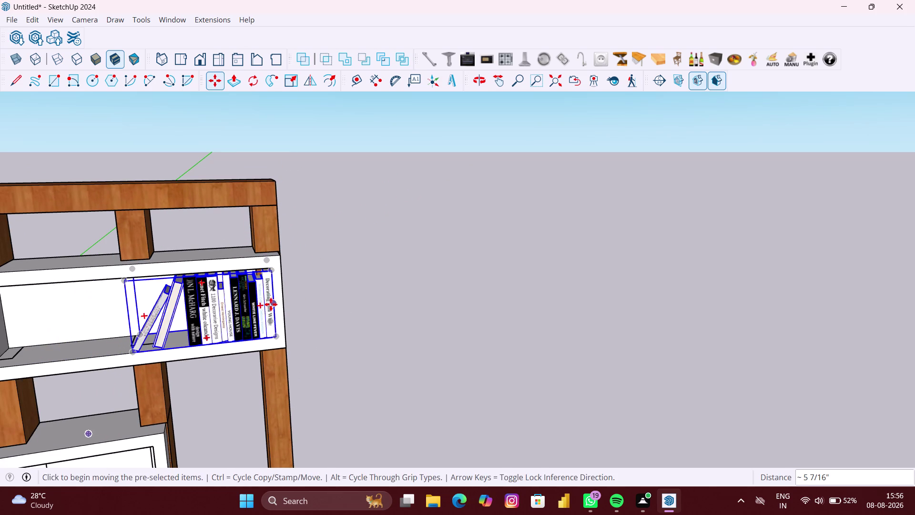